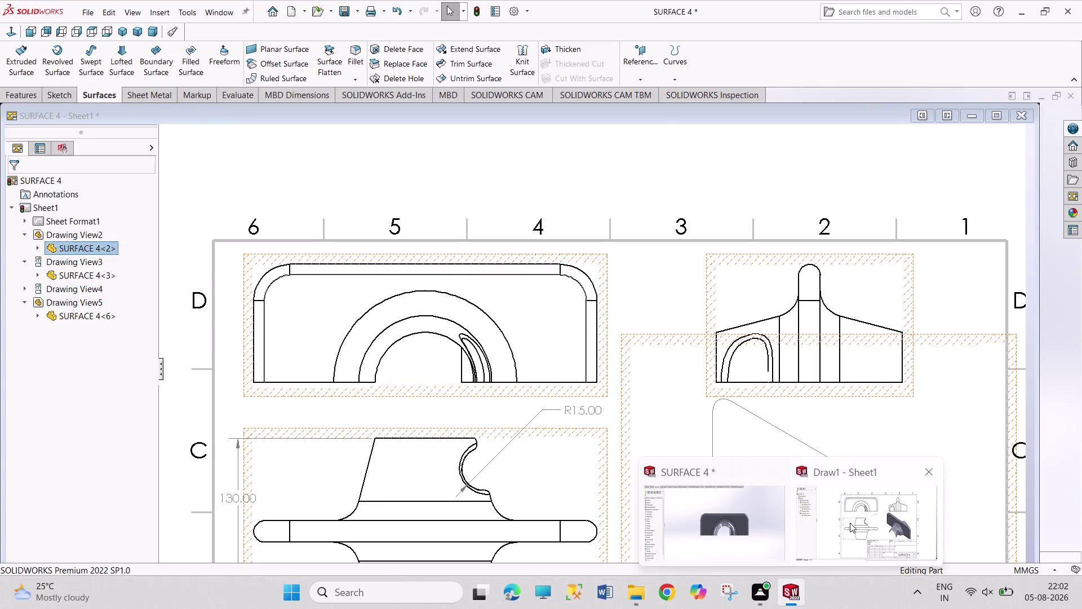
Switch to the SURFACE 4 drawing sheet and zoom in on its four views.
click(849, 523)
scroll(up, 3)
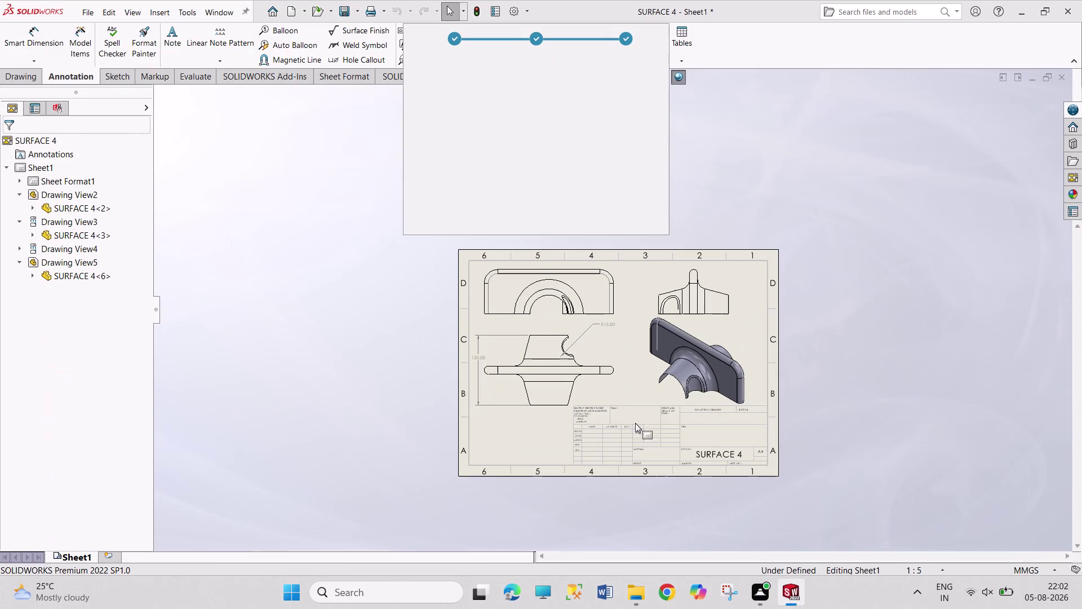
scroll(down, 3)
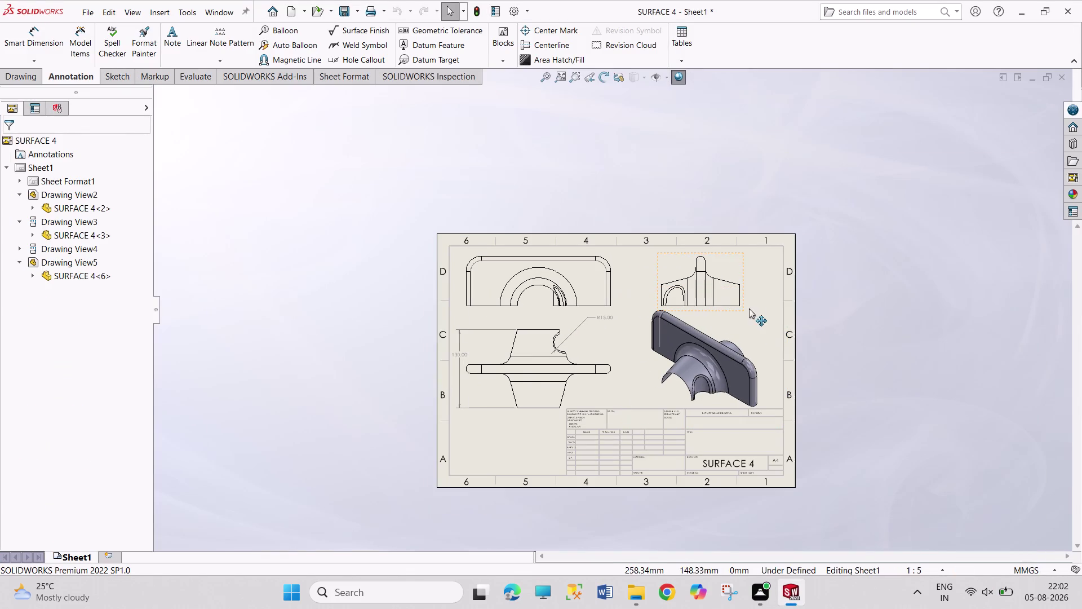
scroll(down, 3)
scroll(down, 3)
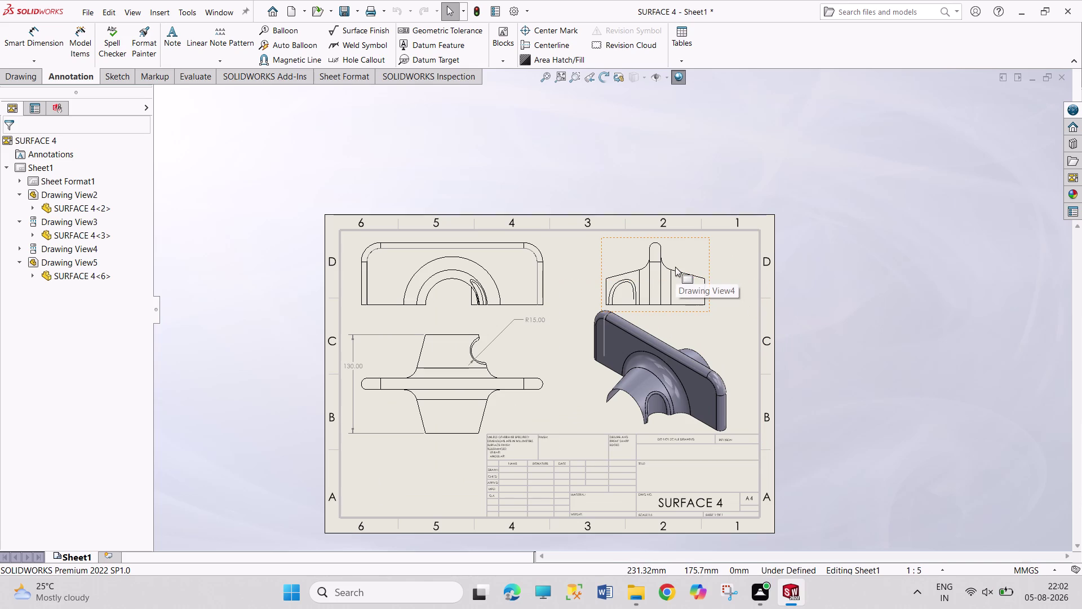
scroll(down, 3)
scroll(down, 3)
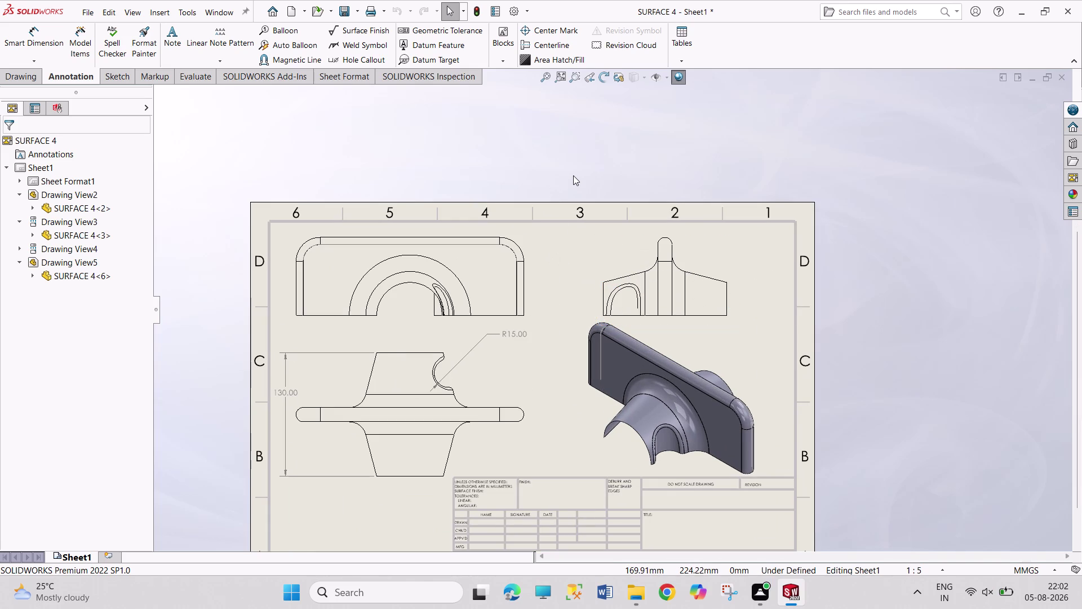
right_drag(573, 176, 563, 94)
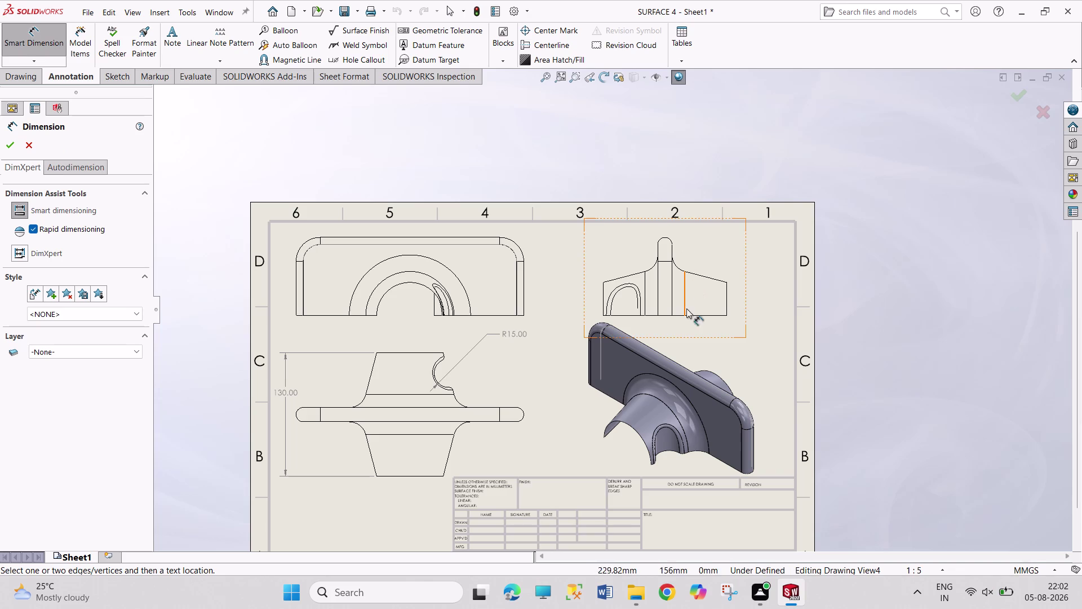
click(664, 316)
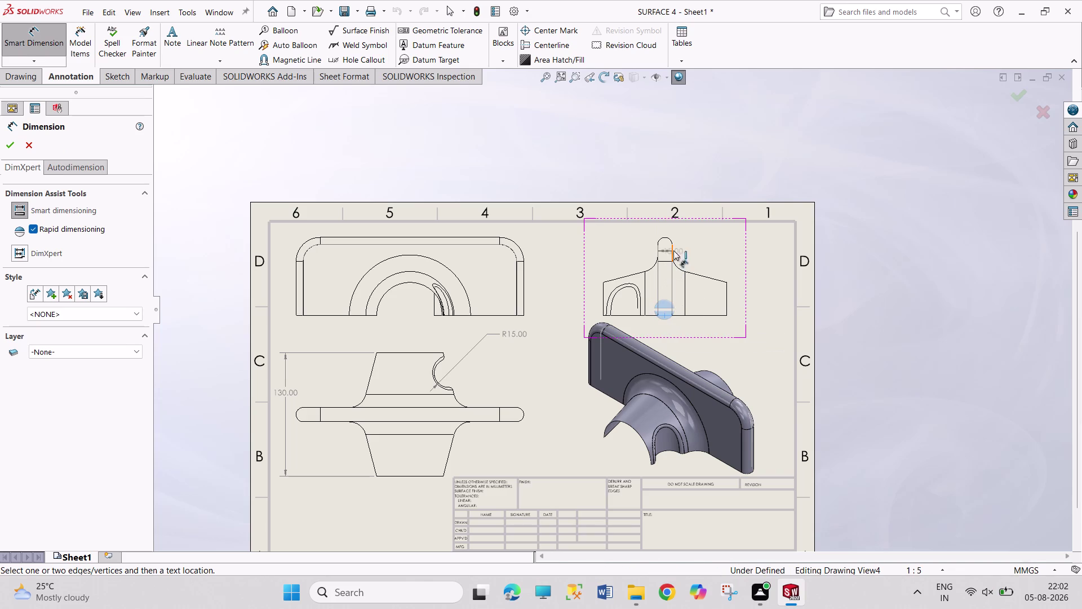
click(666, 236)
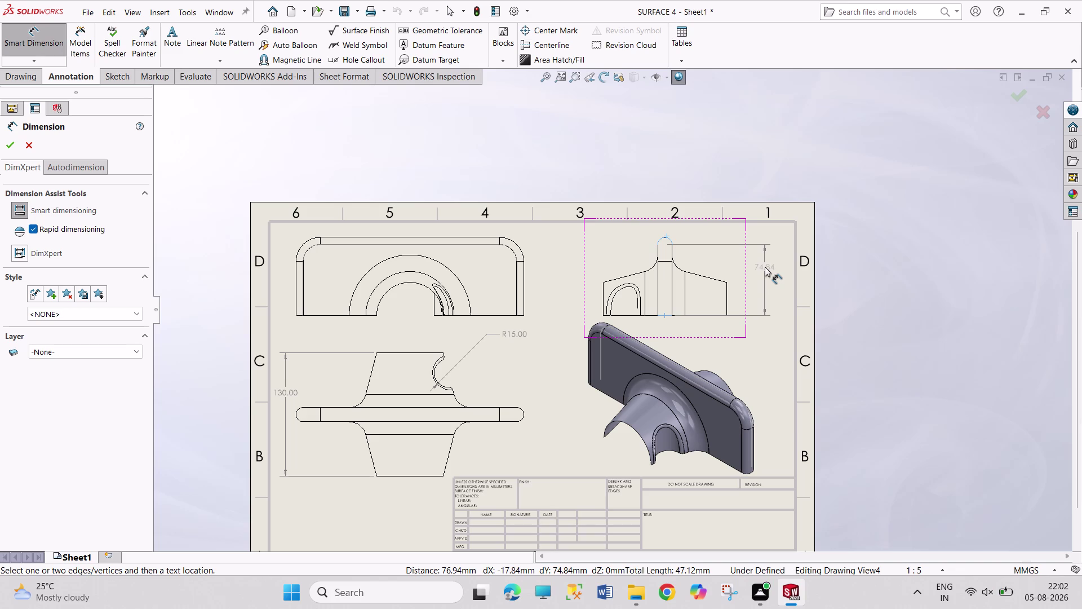
key(Escape)
key(Escape)
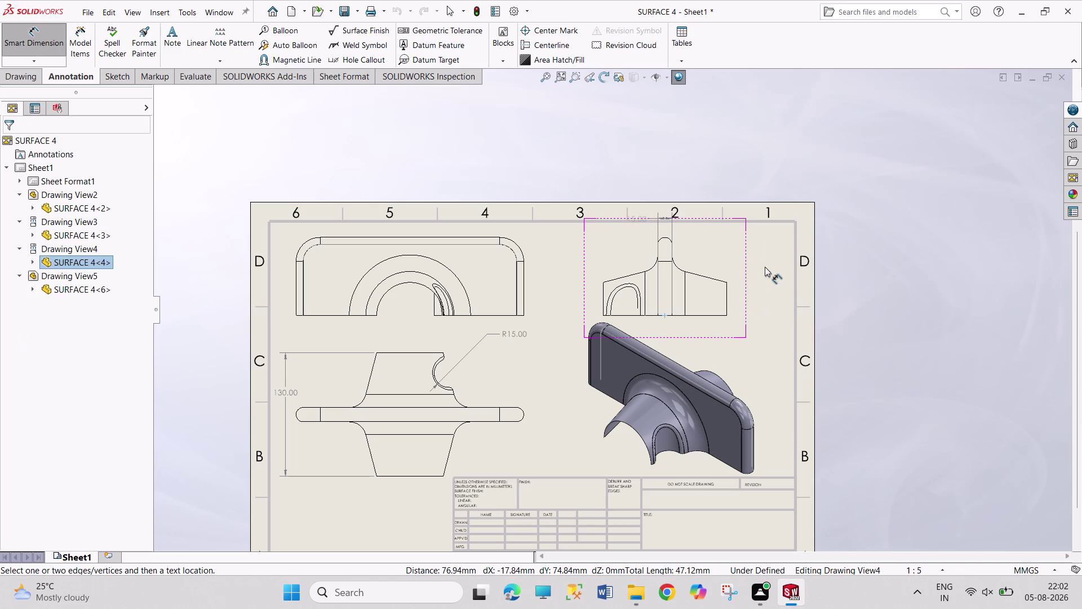
key(Escape)
key(Escape)
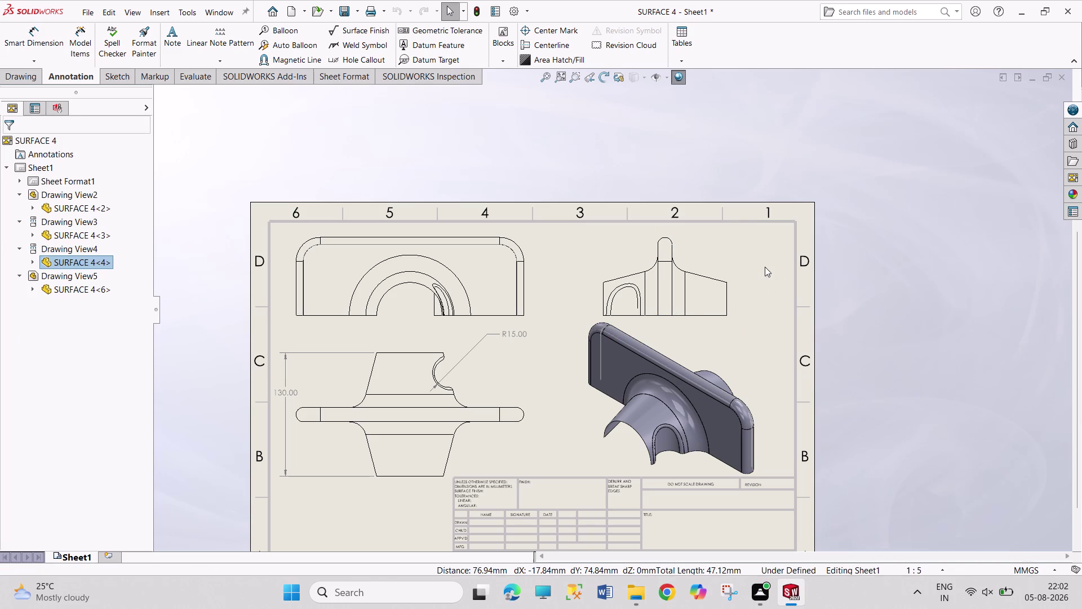
right_click(596, 144)
click(571, 150)
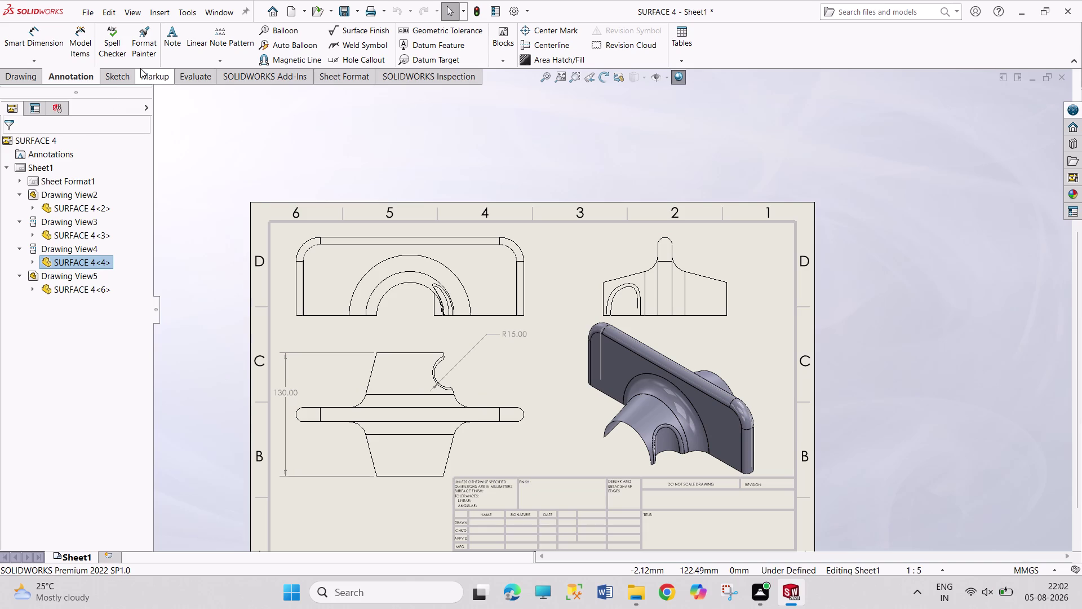
scroll(up, 3)
scroll(down, 3)
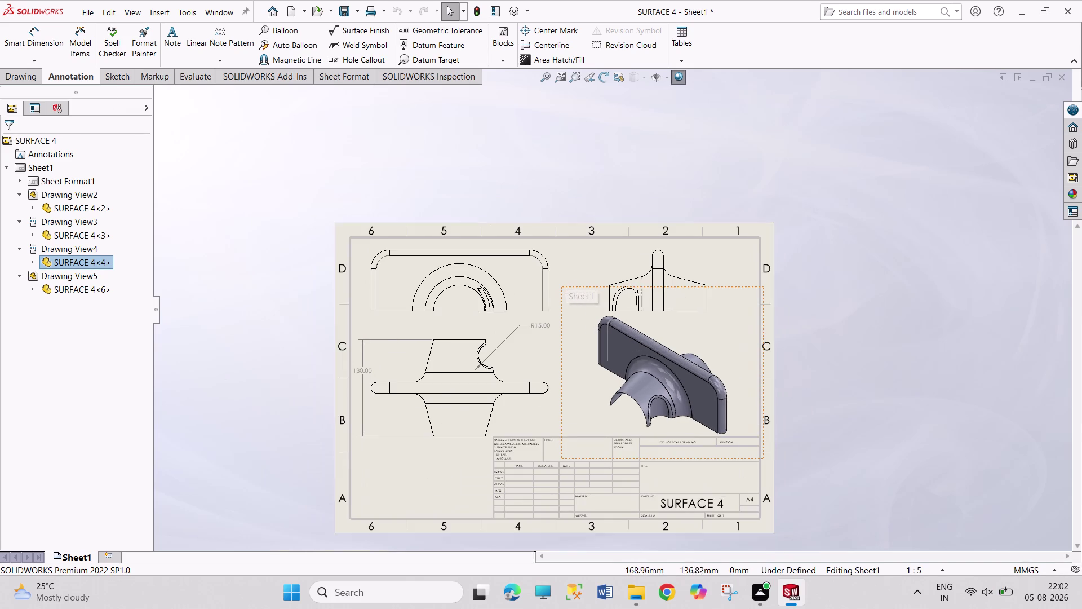
scroll(up, 3)
scroll(down, 3)
scroll(down, 3)
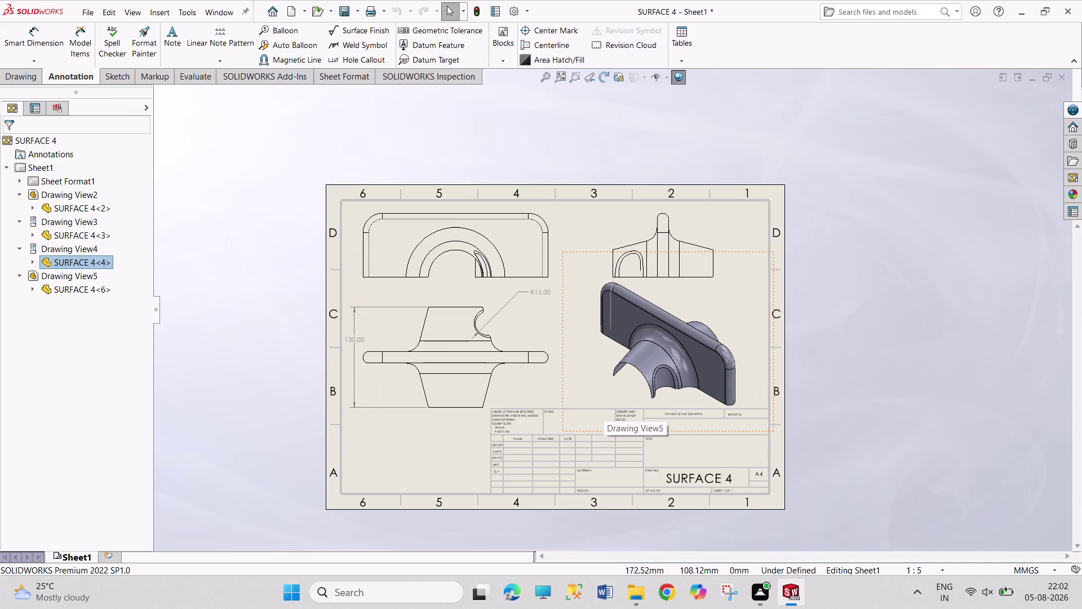
scroll(down, 3)
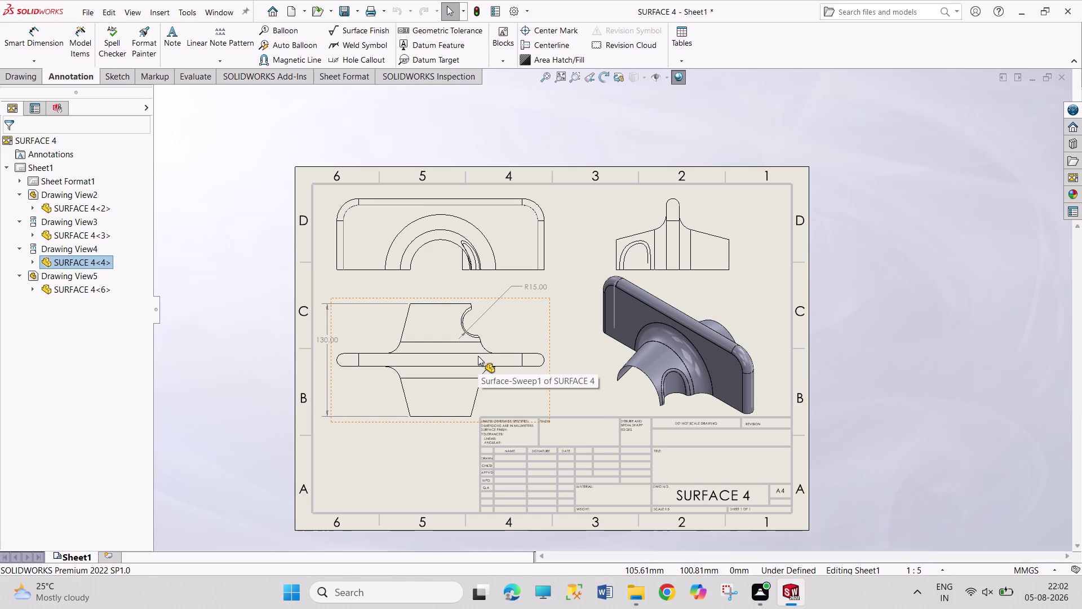
click(226, 0)
click(225, 10)
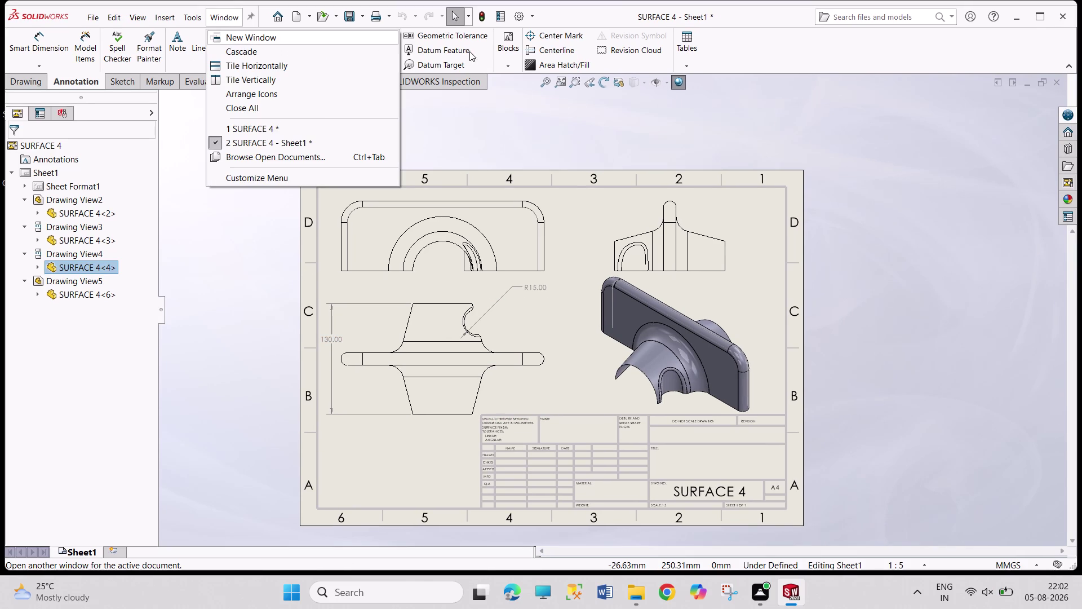
Switch to the SURFACE 4 part window and open Sketch3 for editing.
click(1037, 18)
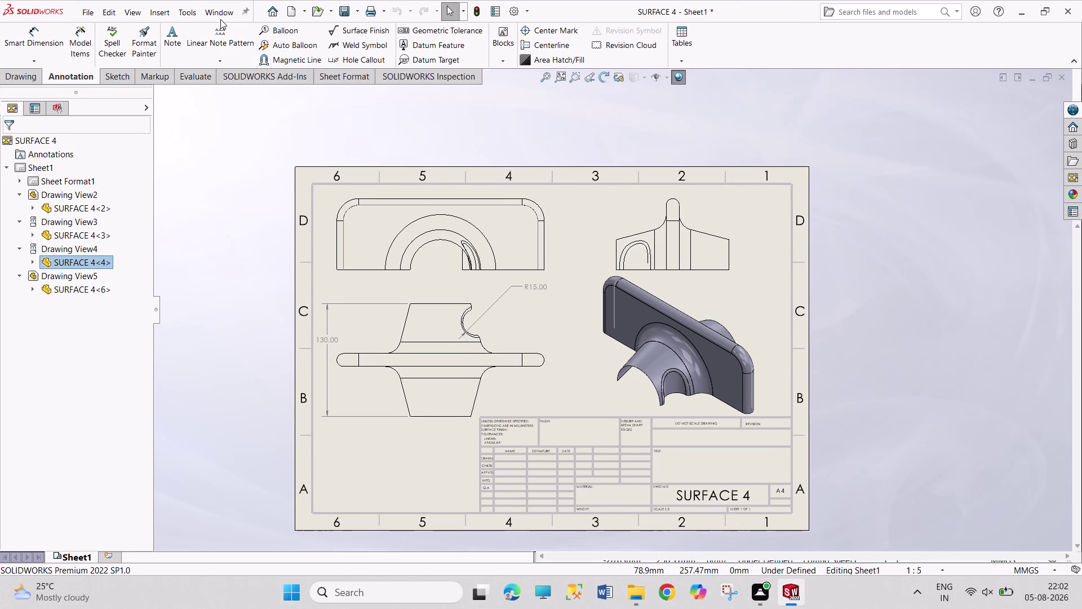
click(221, 18)
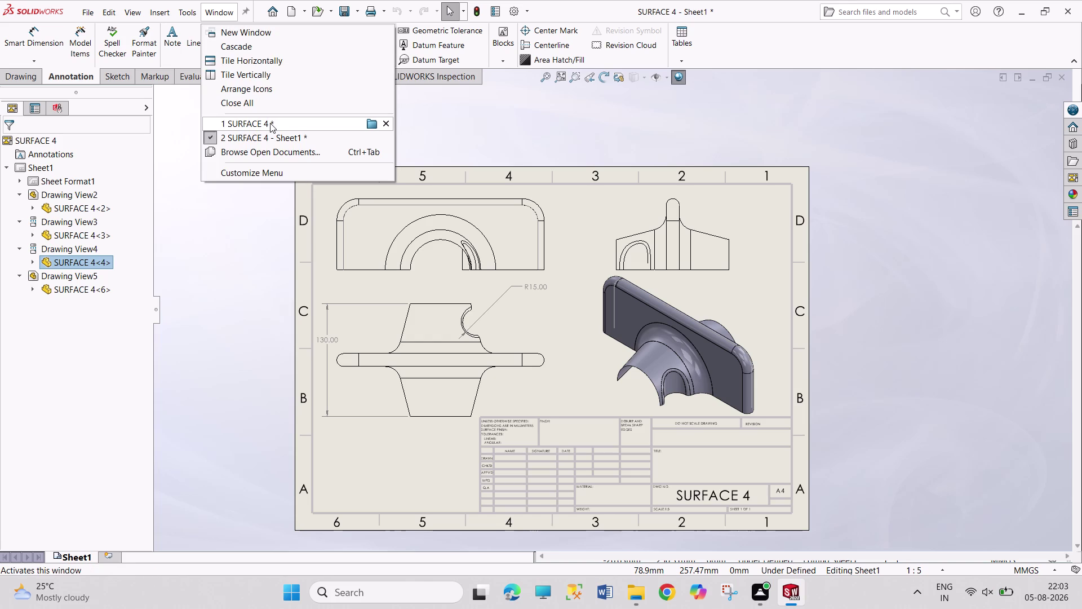
click(270, 123)
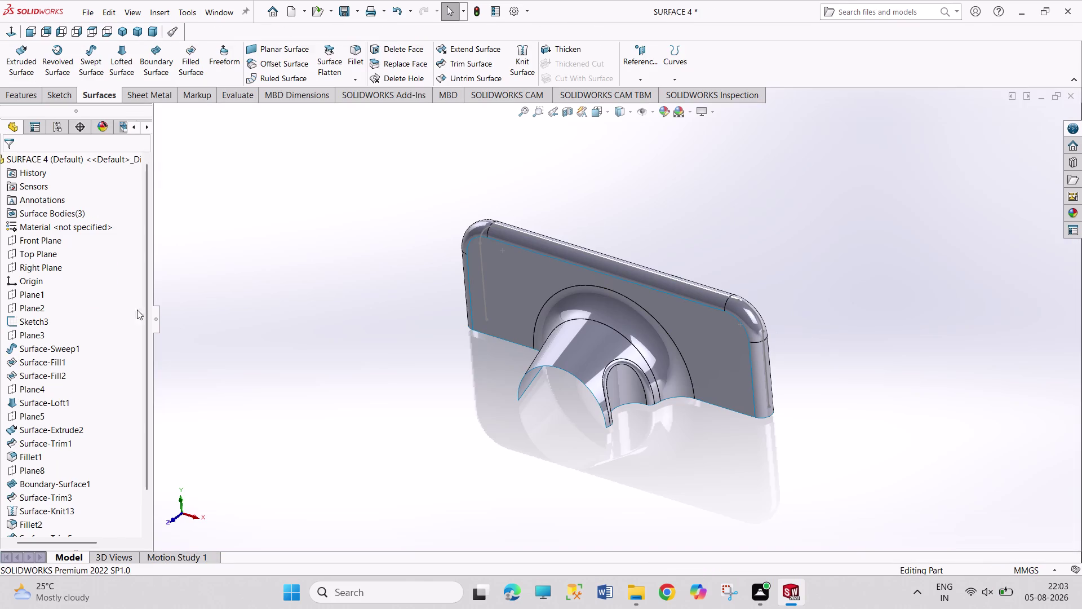
click(37, 315)
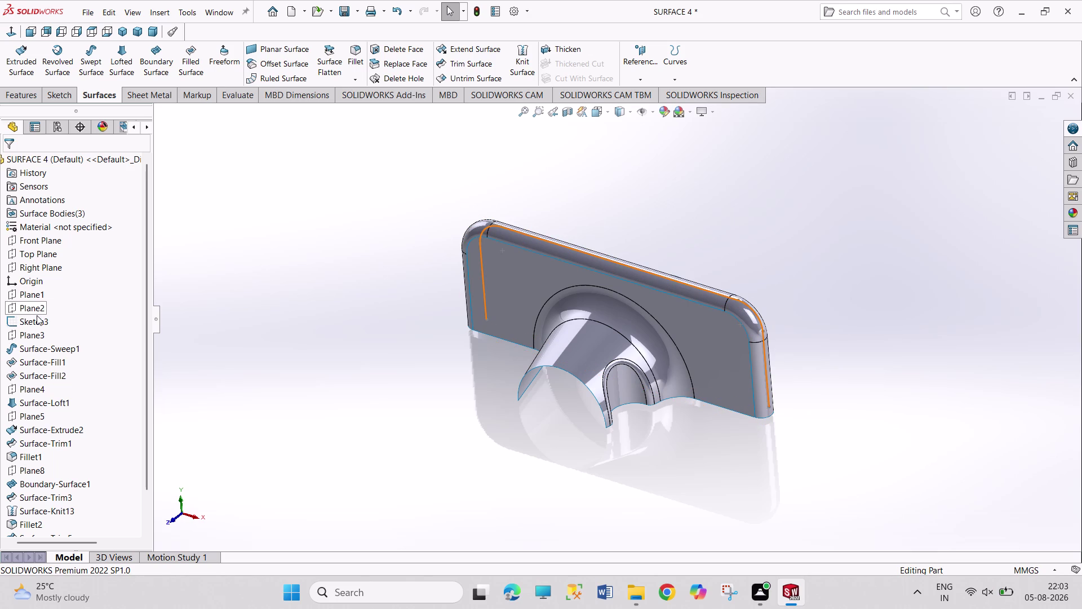
click(49, 287)
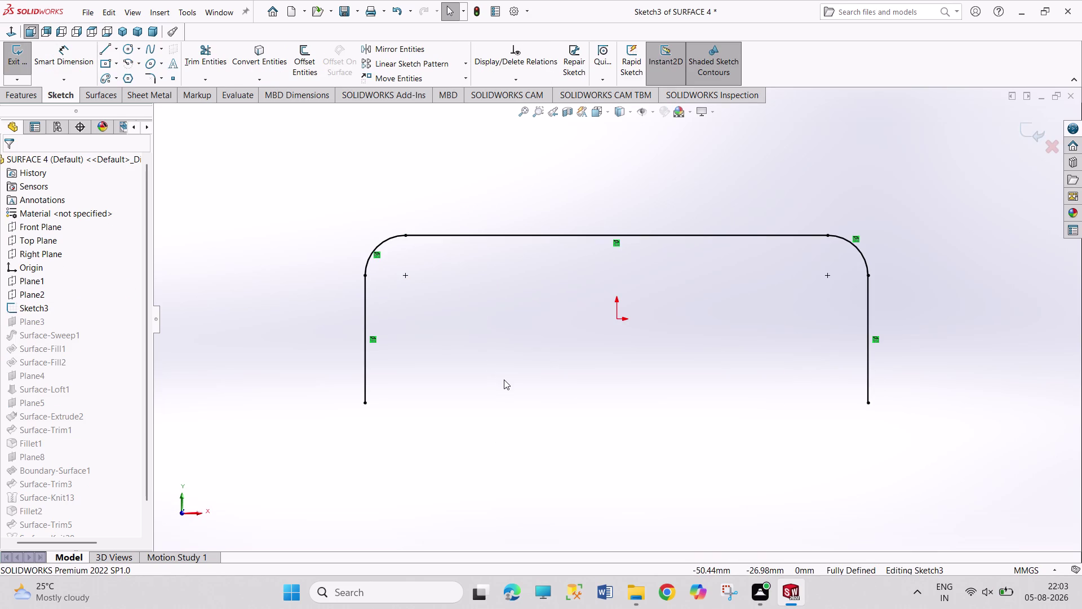
Try a 75.00 height dimension, reject the redundant dimension, and exit the sketch.
right_drag(504, 380, 493, 328)
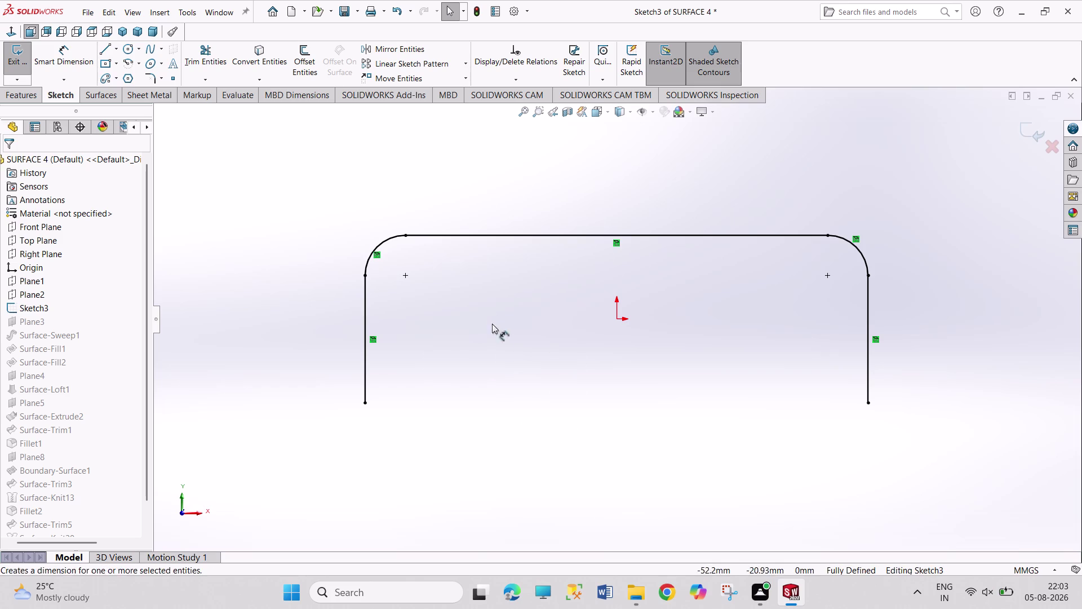
right_drag(492, 328, 488, 281)
click(485, 237)
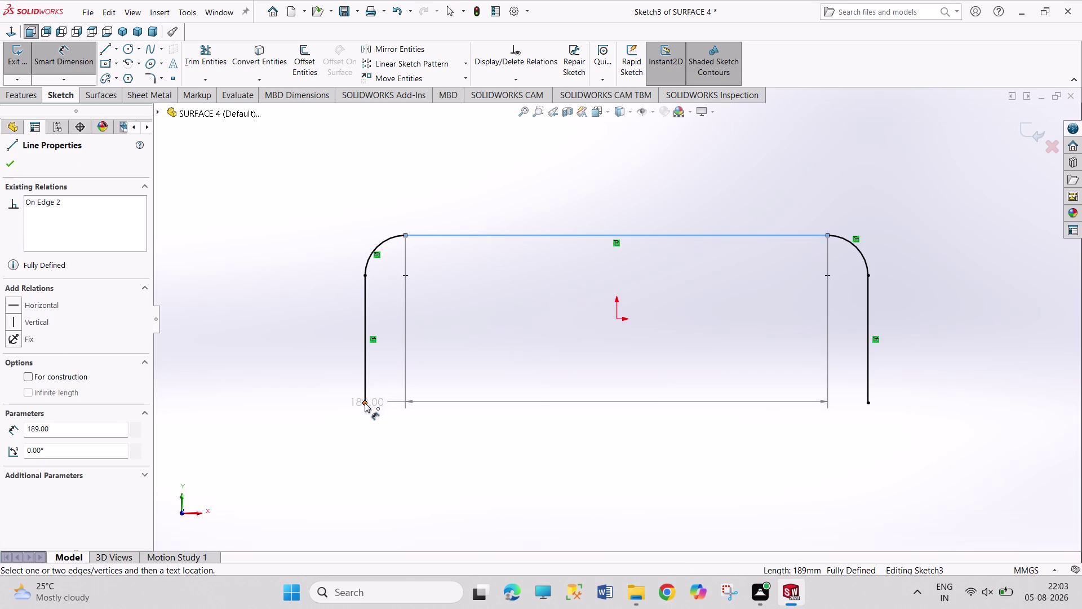
click(365, 402)
click(307, 338)
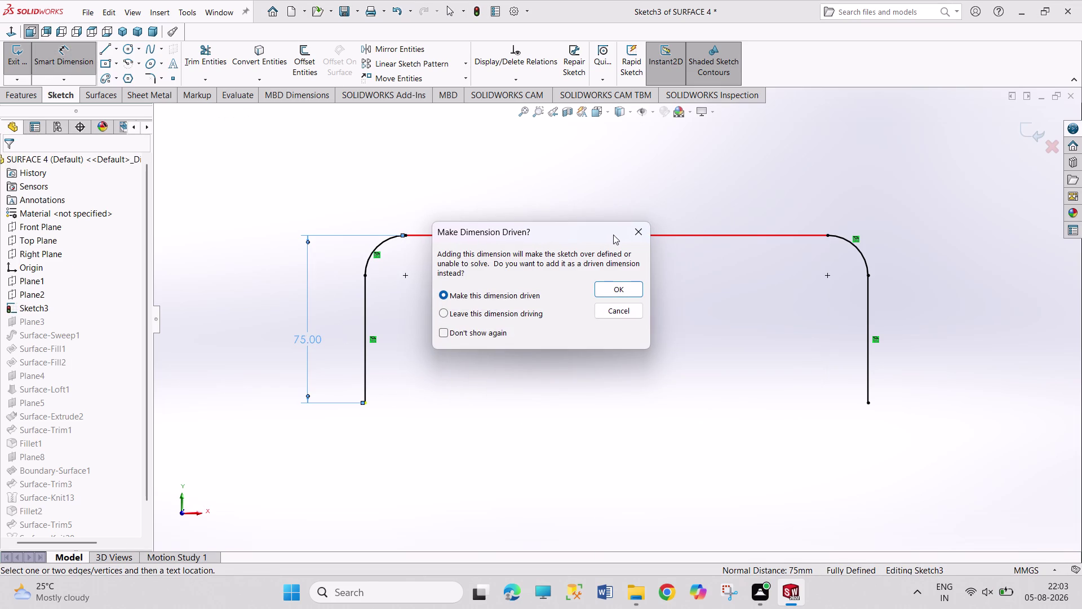
click(645, 224)
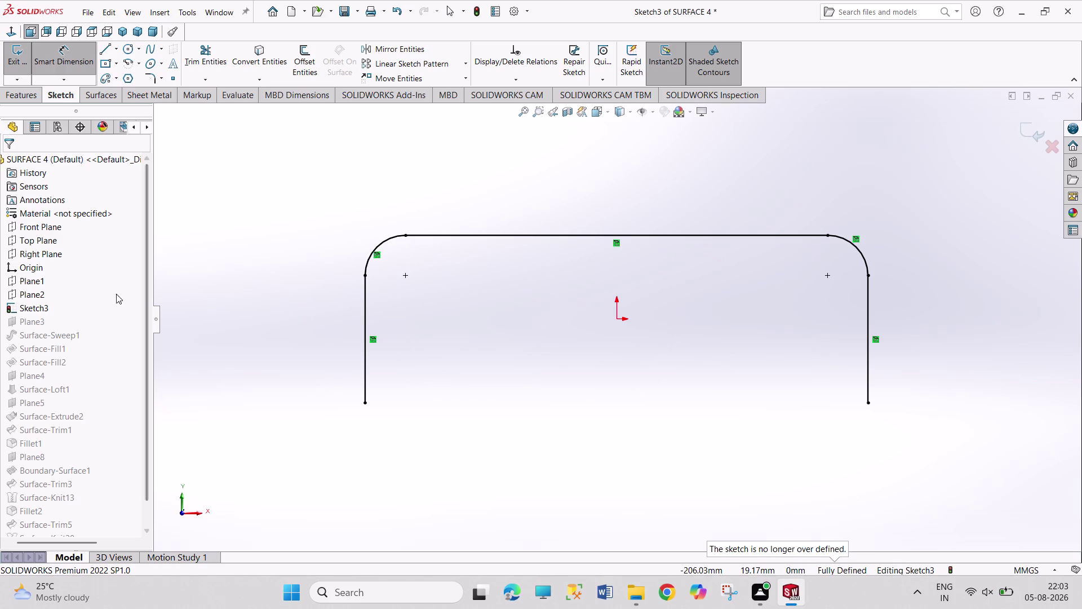
click(480, 11)
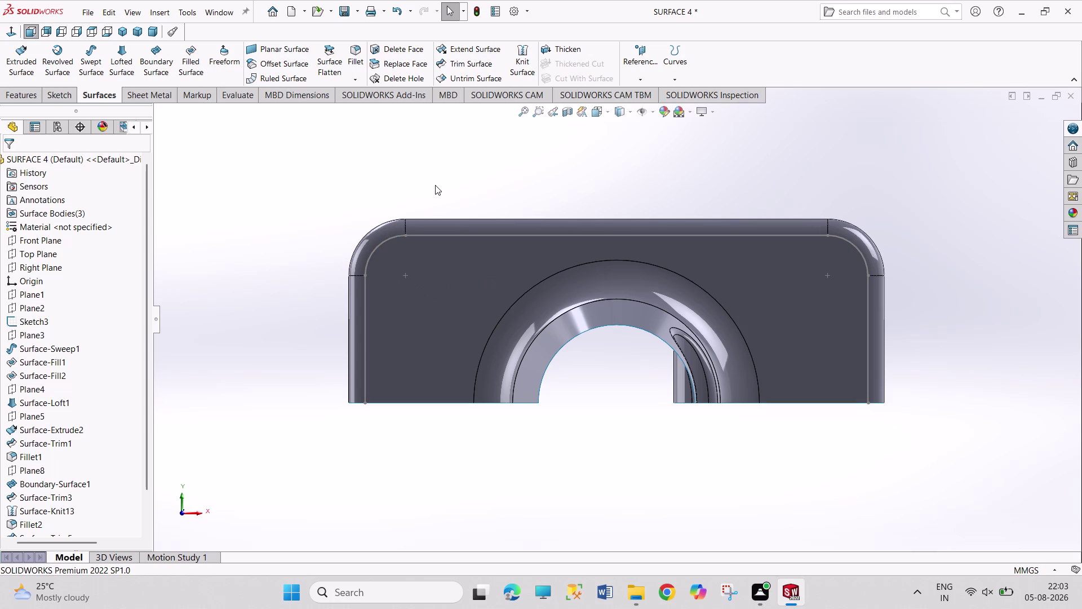
Orbit the SURFACE 4 part to view it from above and save it with Ctrl+S.
middle_drag(435, 184, 451, 264)
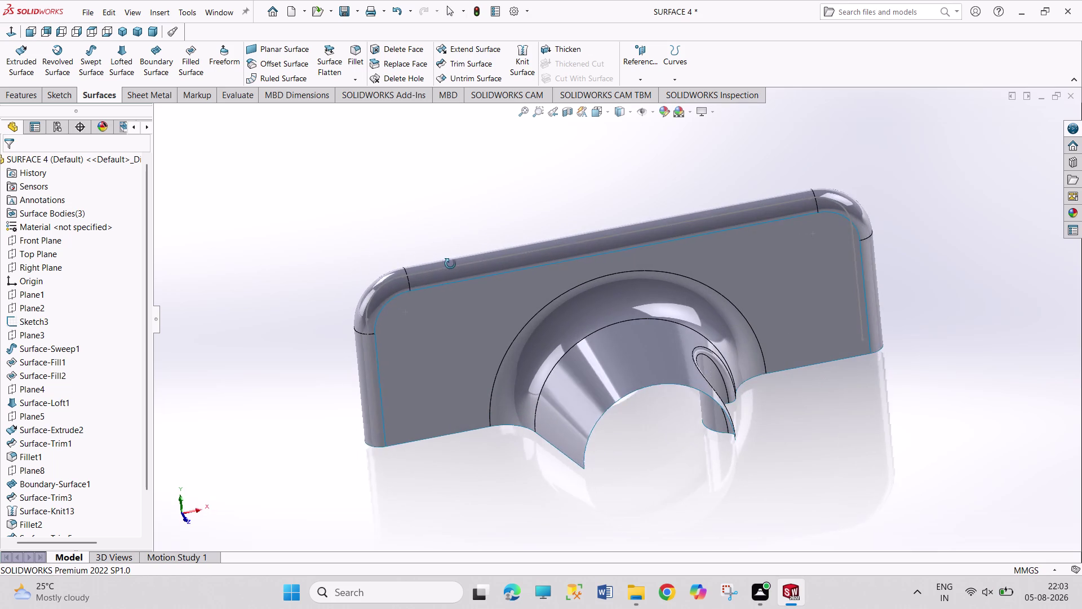
middle_drag(451, 264, 447, 263)
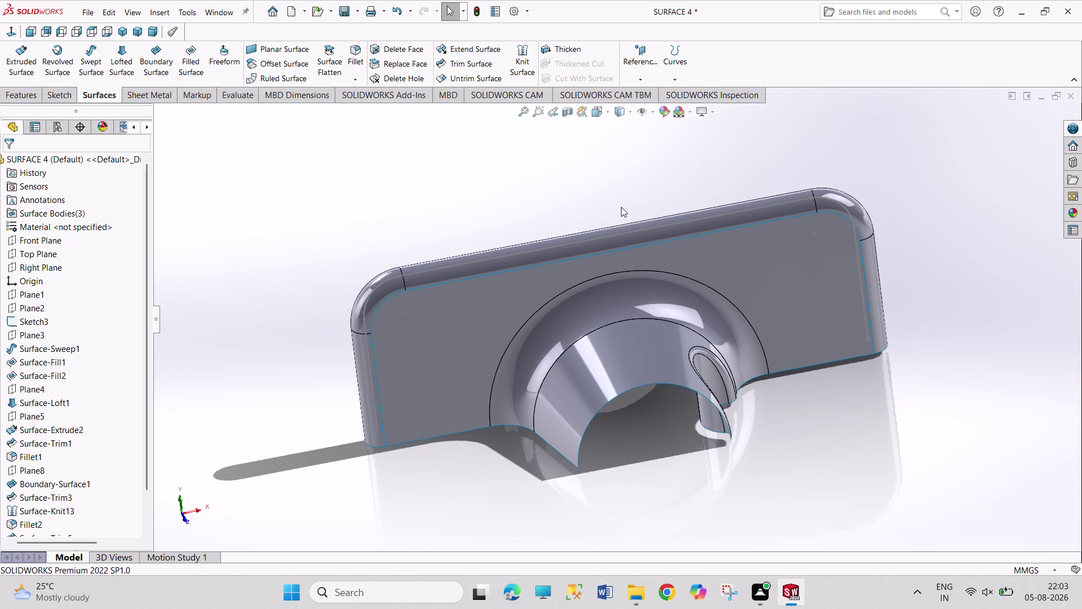
key(ctrl+s)
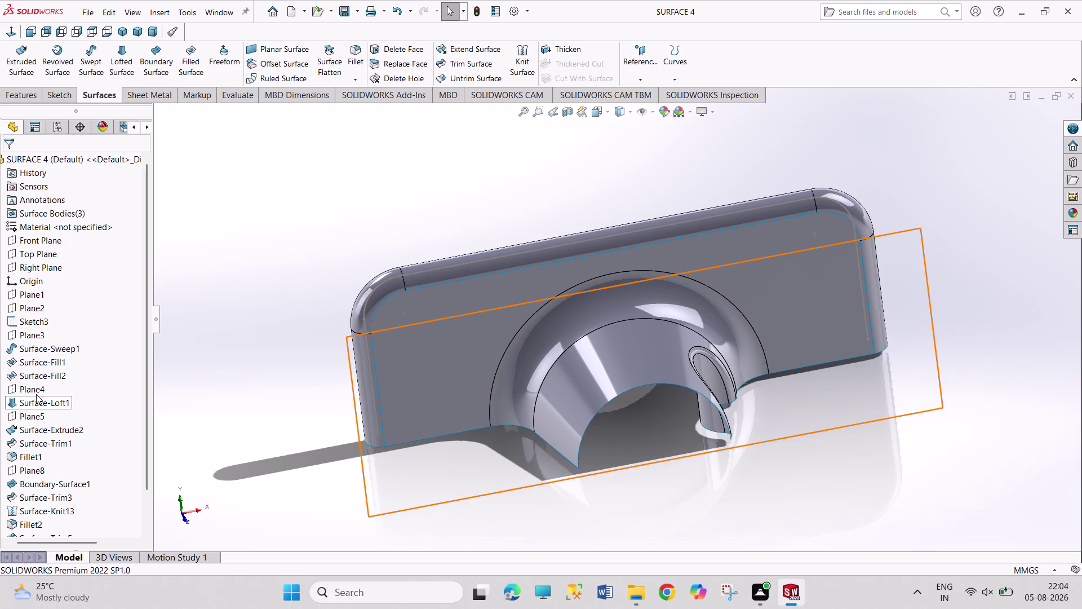
drag(312, 209, 423, 214)
drag(324, 153, 415, 210)
drag(392, 166, 406, 183)
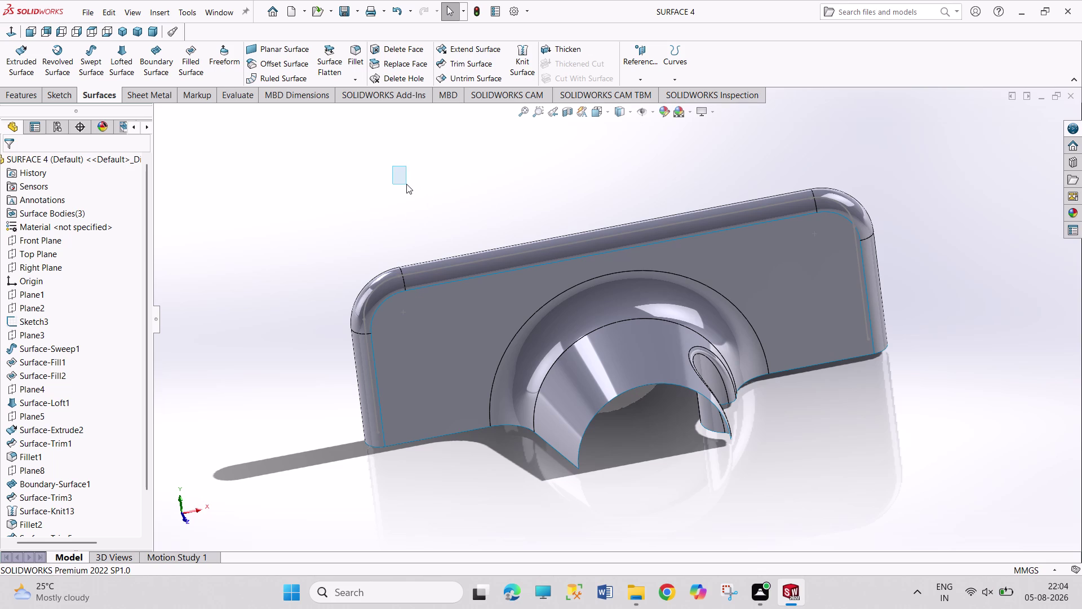
key(ctrl+n)
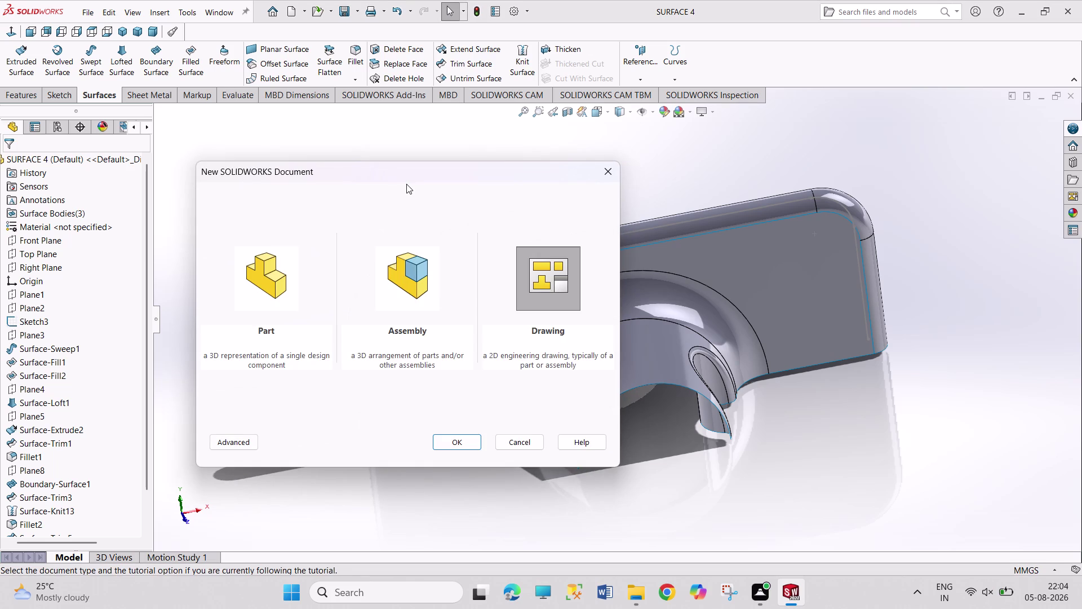
Create a new blank part document.
key(Left)
key(Left)
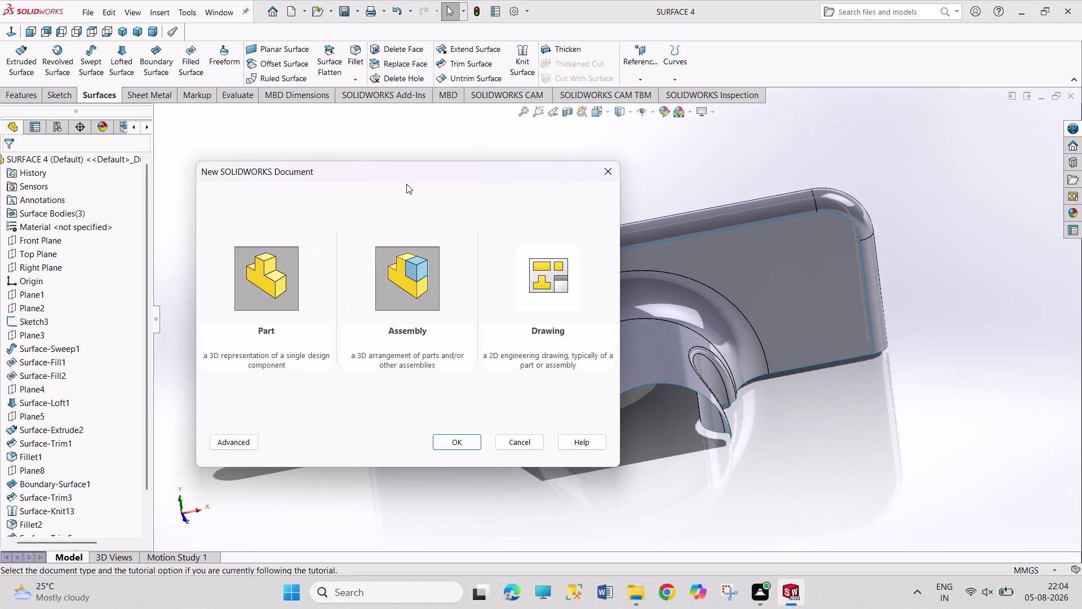
key(Return)
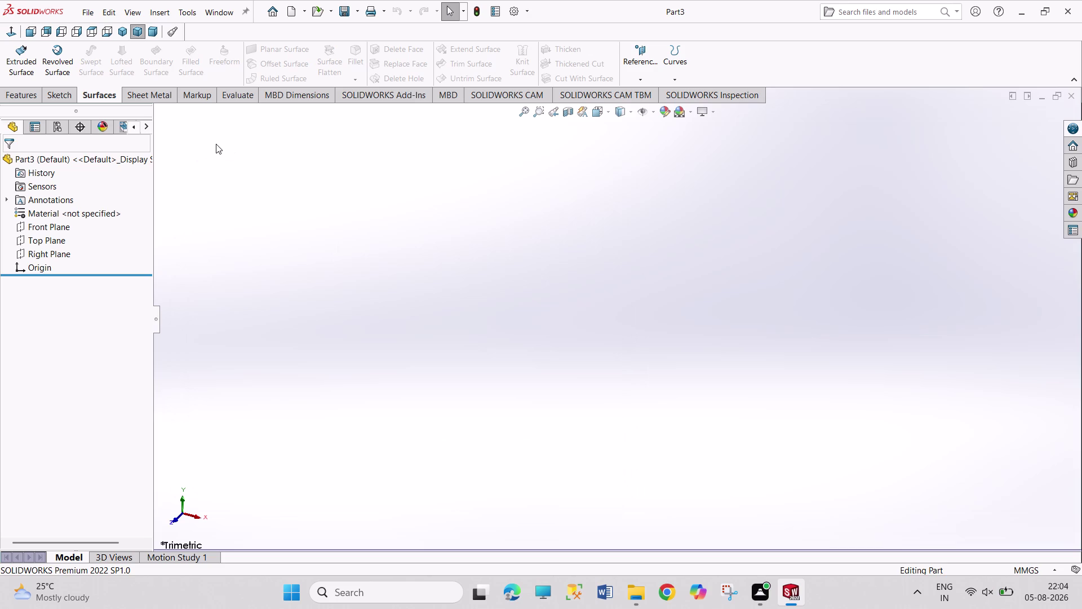
Add Plane1 as a reference plane offset 7.5 mm from the Front Plane.
click(54, 230)
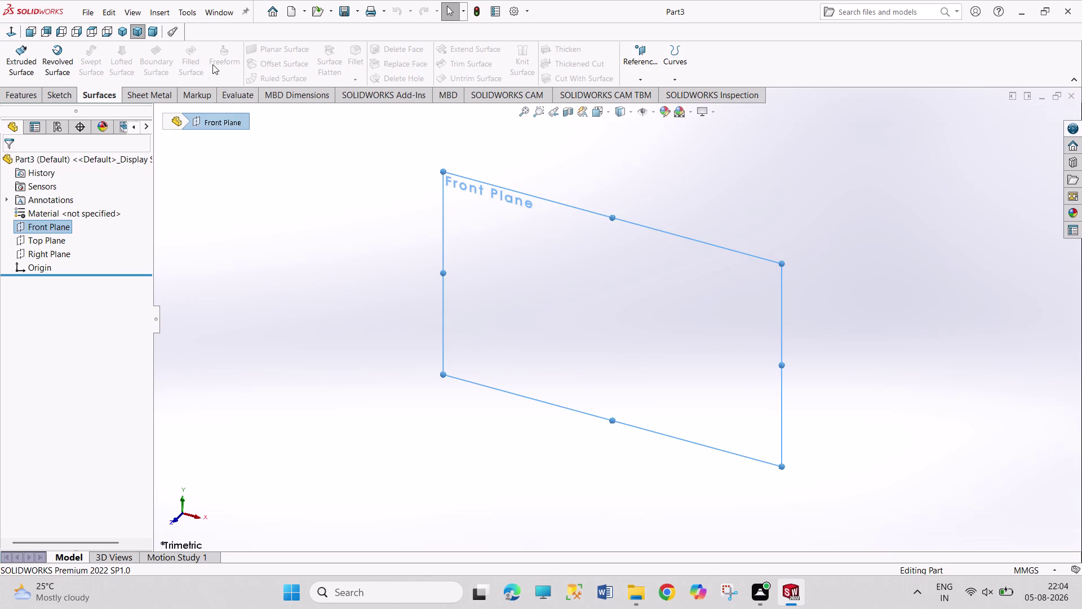
click(639, 59)
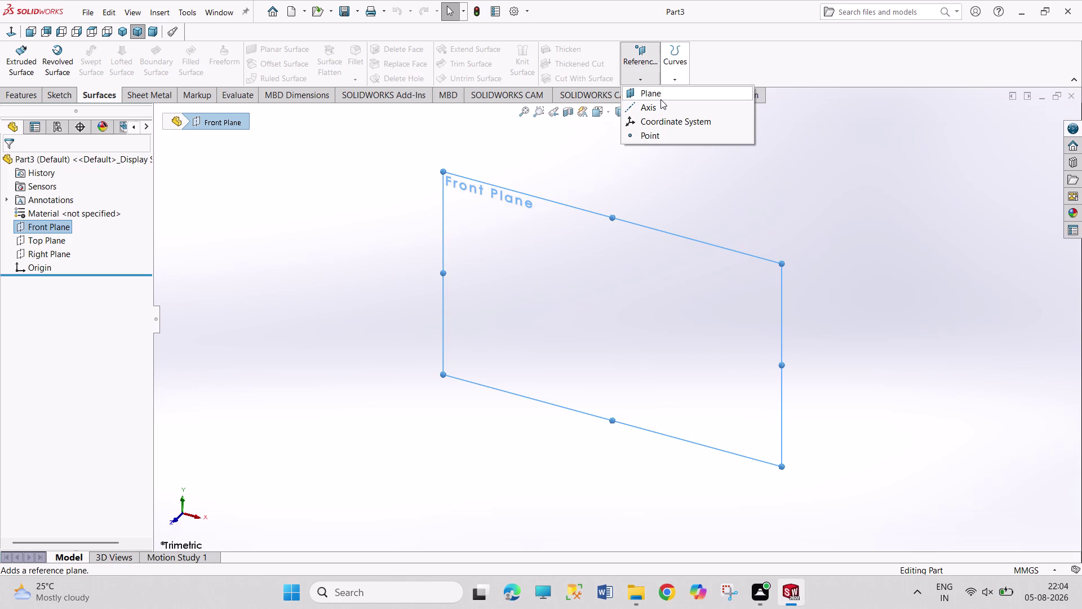
click(661, 99)
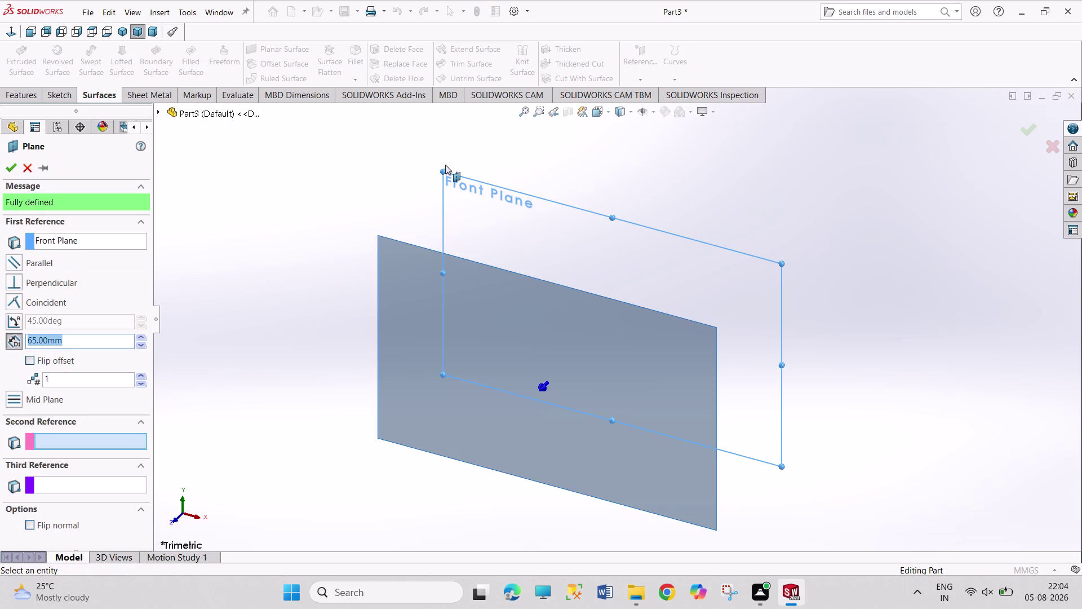
text(7.5)
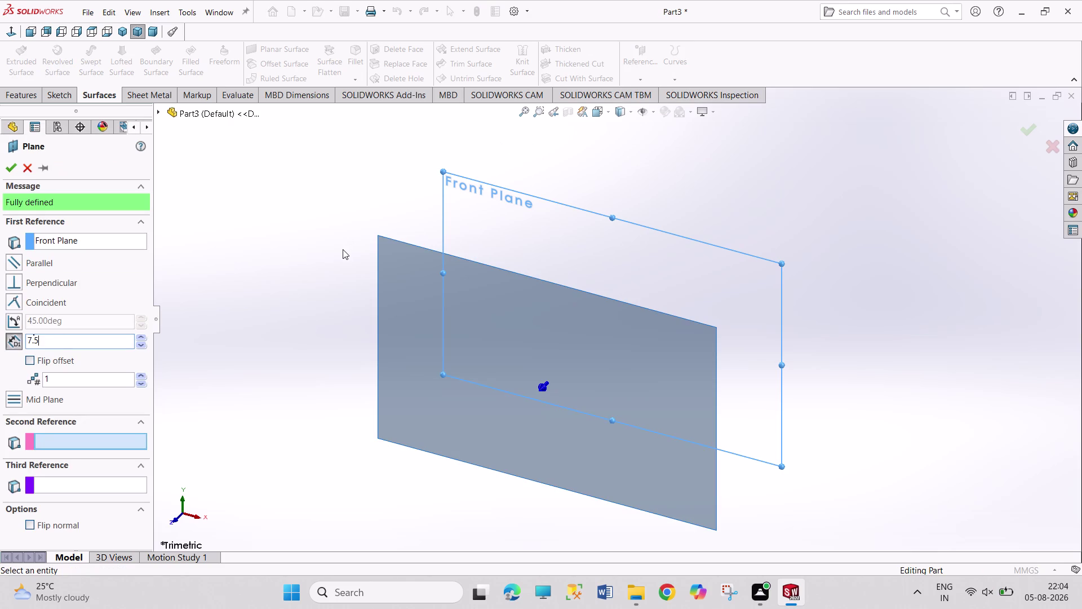
key(Return)
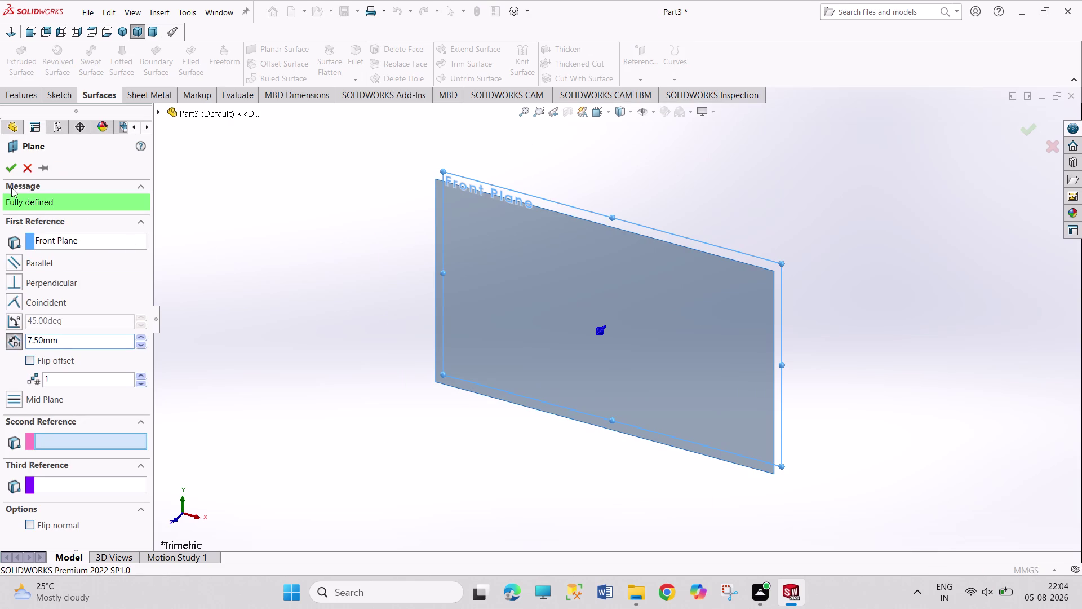
click(10, 173)
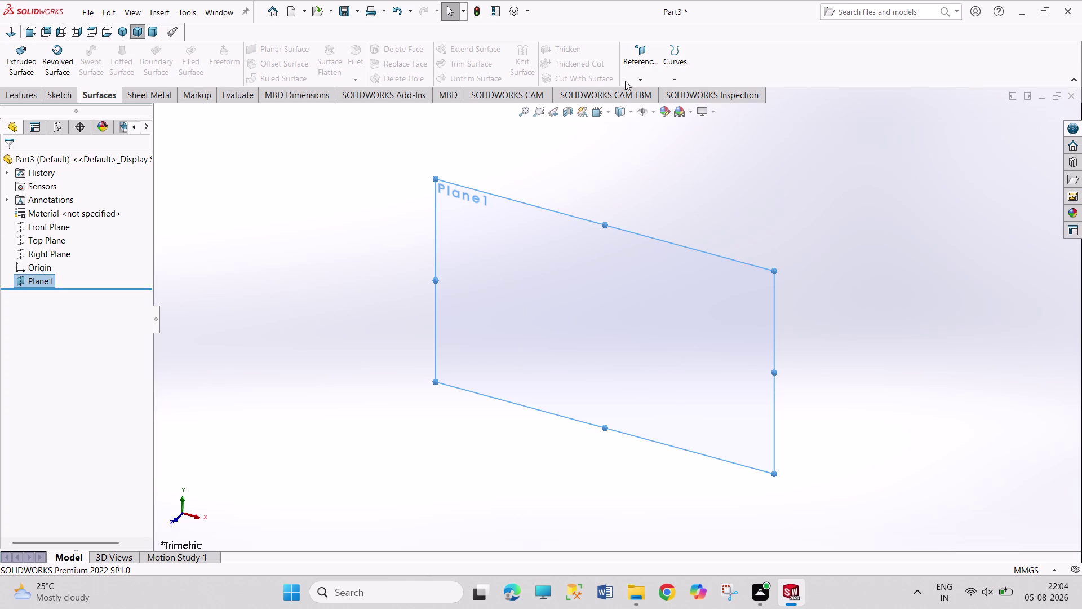
Preview a flipped plane based on Plane1, then cancel it.
click(626, 75)
click(637, 92)
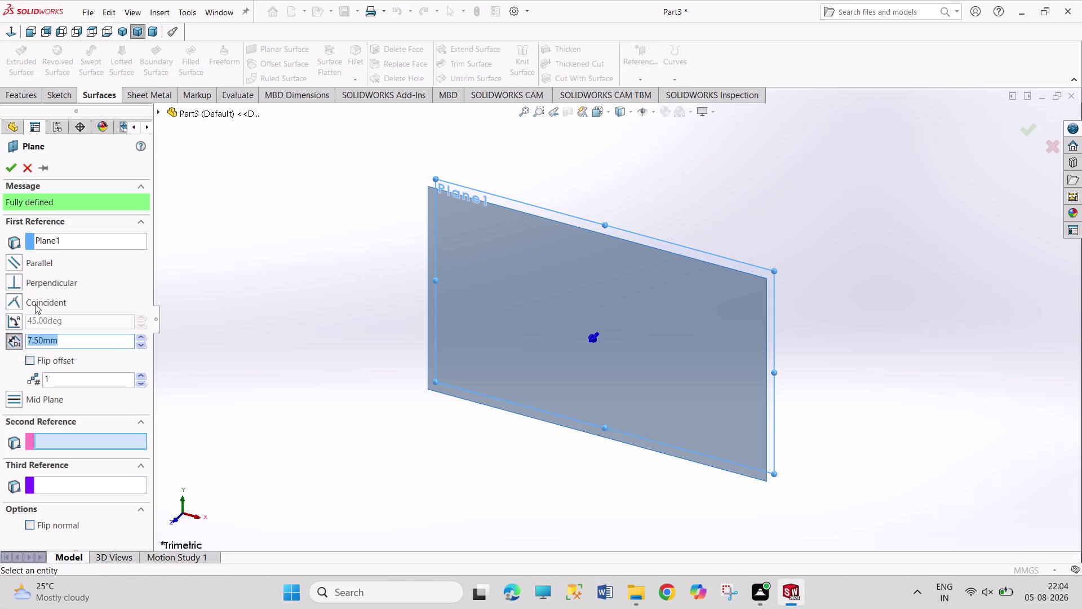
middle_drag(402, 208, 381, 270)
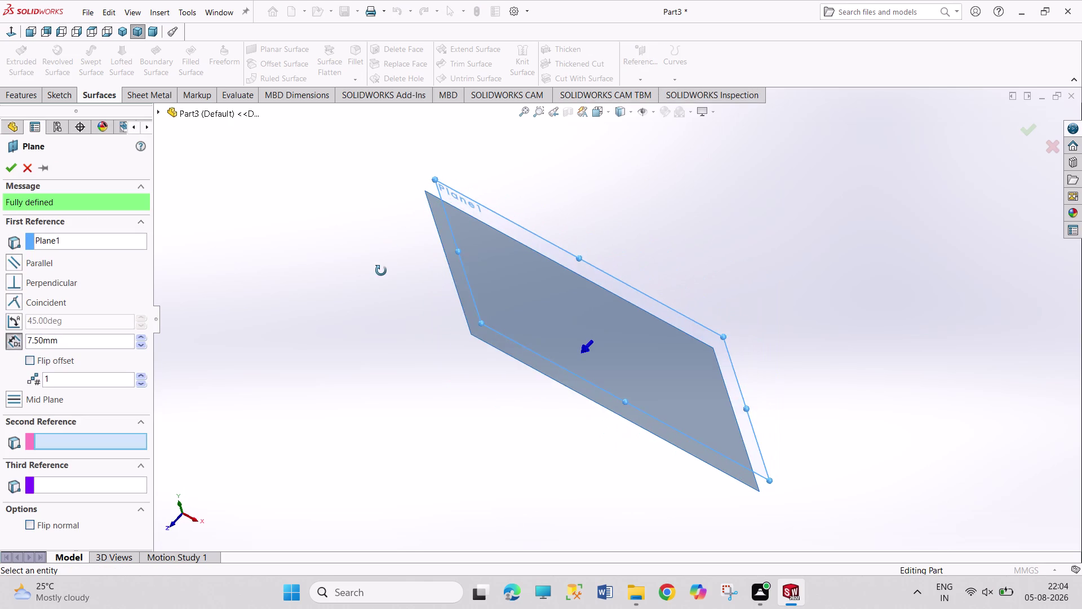
middle_drag(381, 271, 373, 335)
click(32, 363)
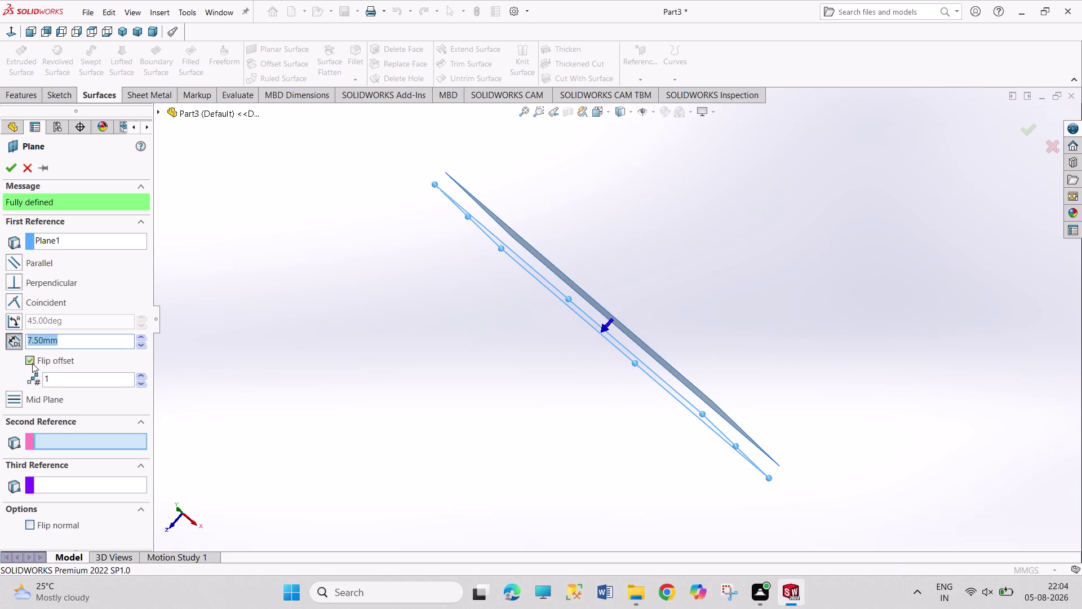
middle_drag(306, 355, 310, 362)
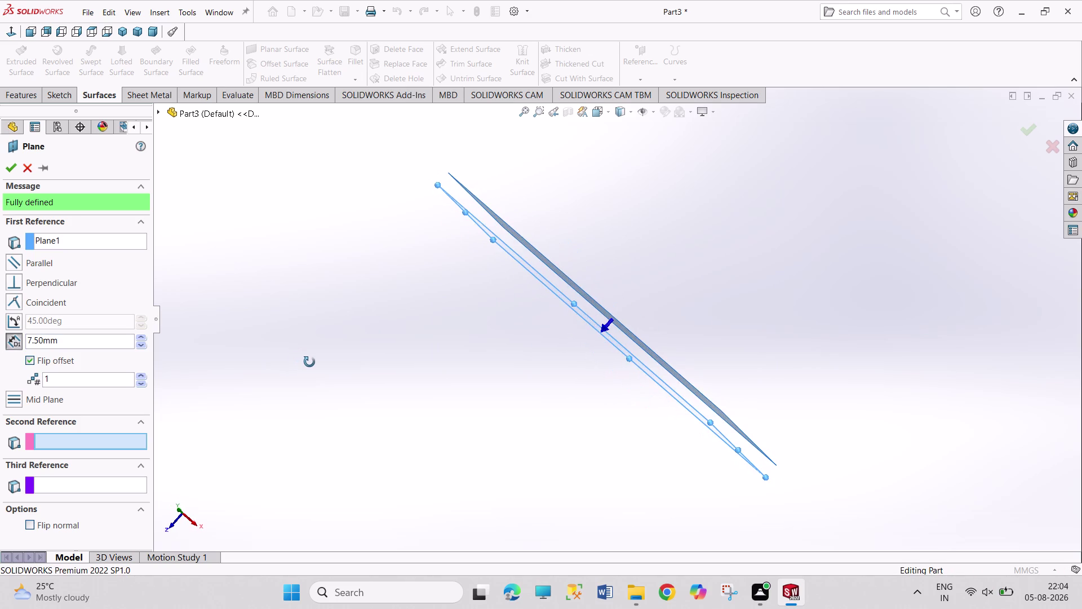
middle_drag(309, 362, 310, 361)
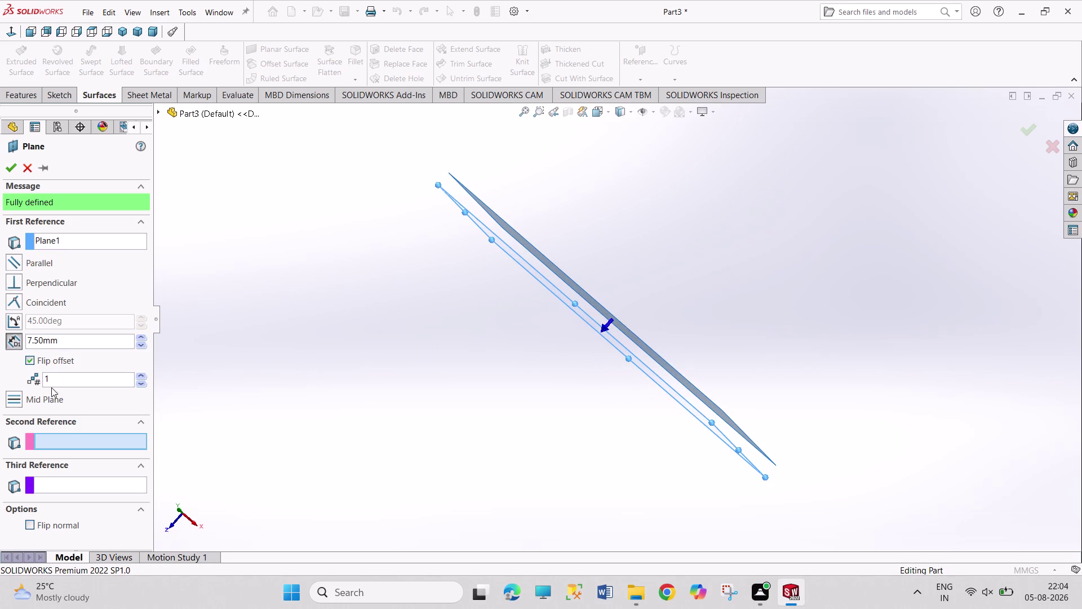
click(26, 162)
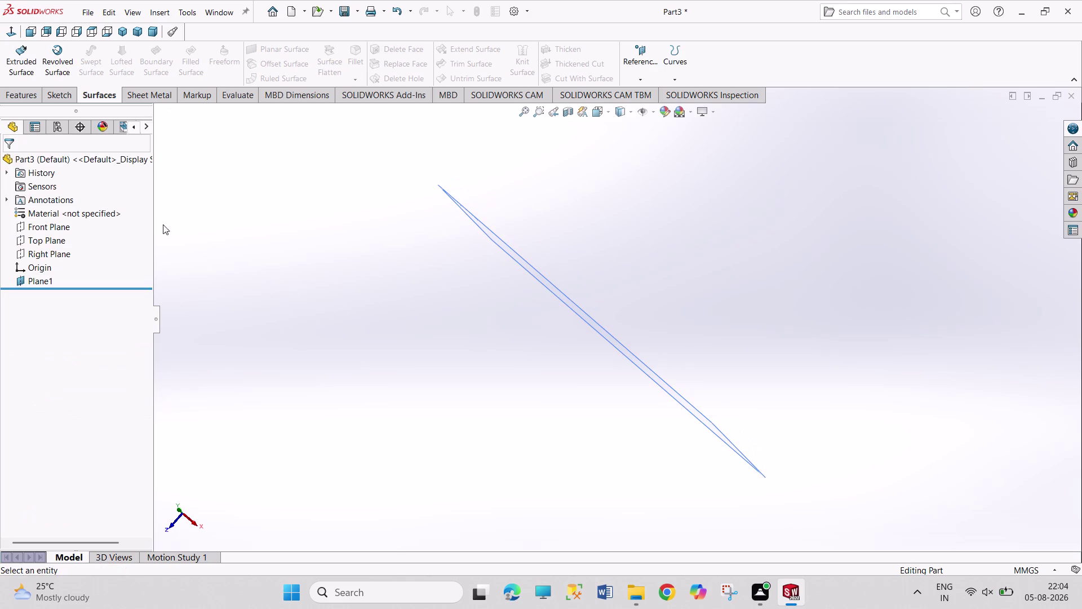
Add Plane2 offset 7.5 mm from the Front Plane with the offset flipped.
click(264, 246)
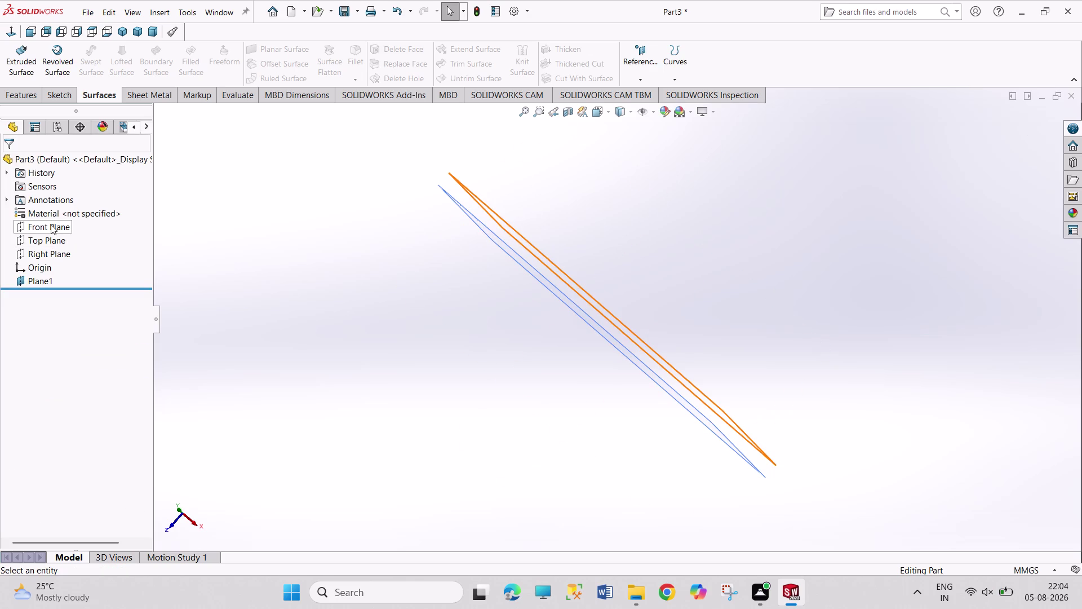
click(50, 225)
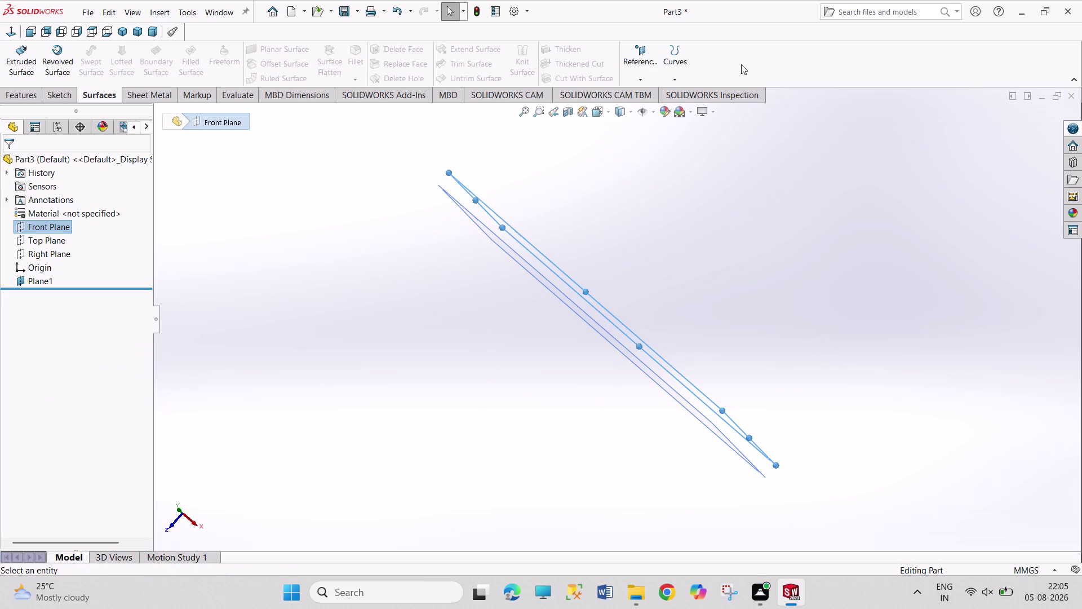
click(633, 68)
click(644, 89)
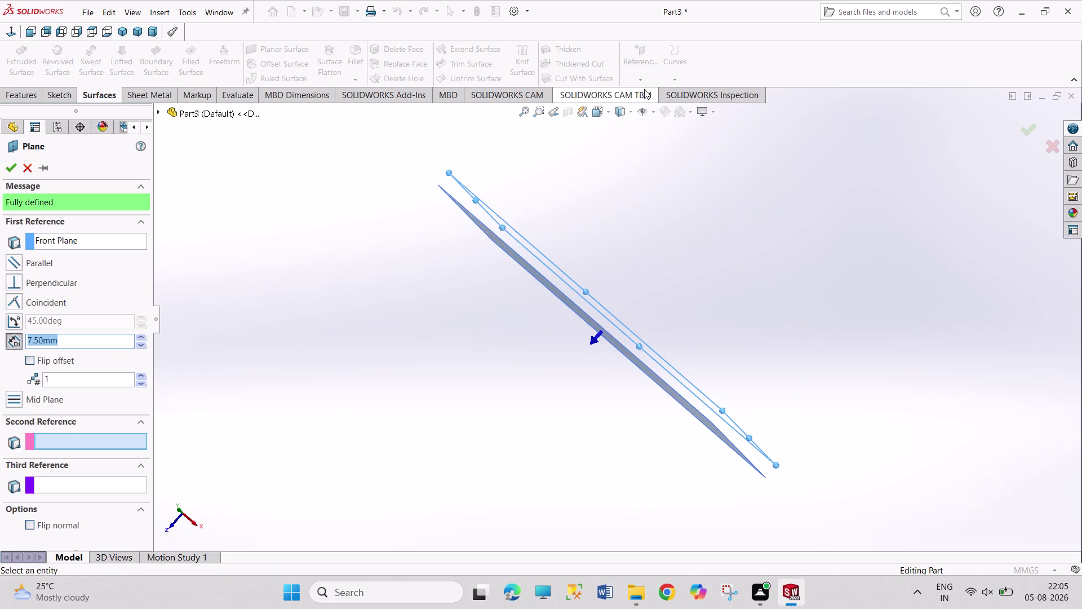
click(36, 362)
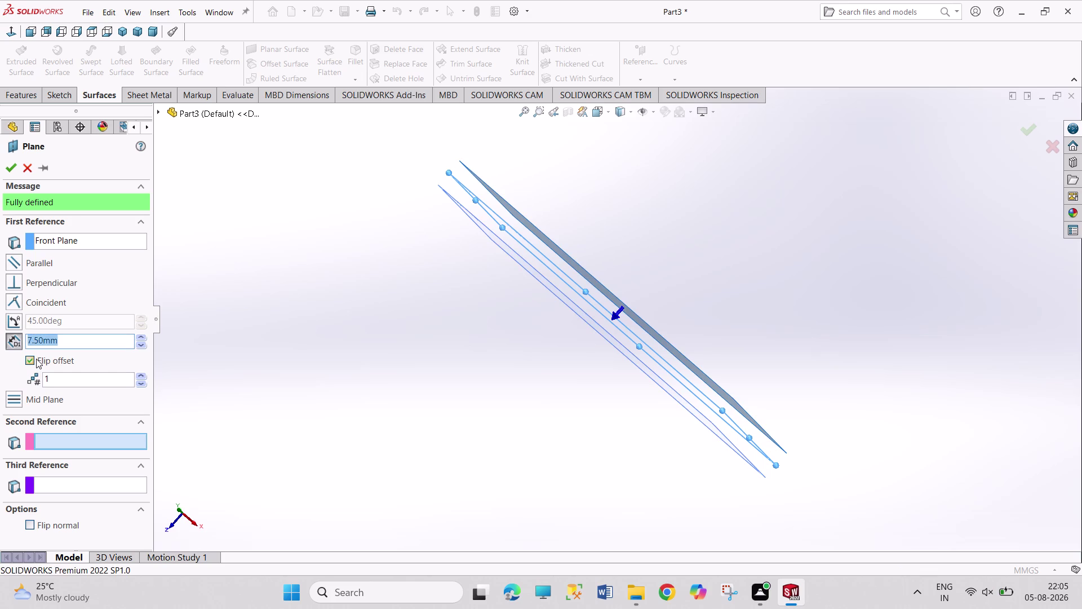
click(12, 167)
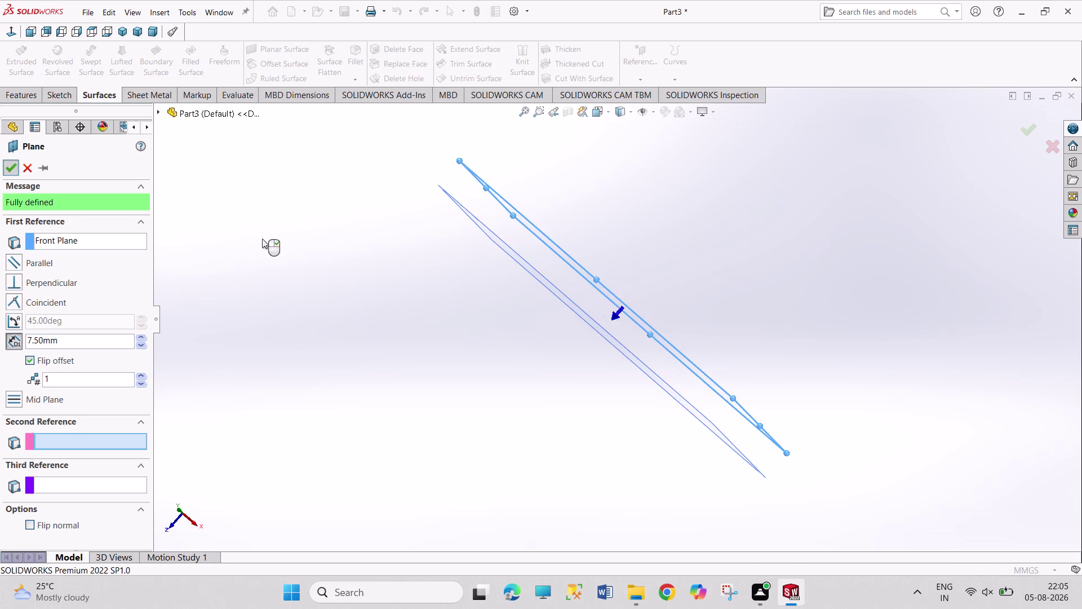
click(301, 240)
middle_drag(530, 336, 483, 195)
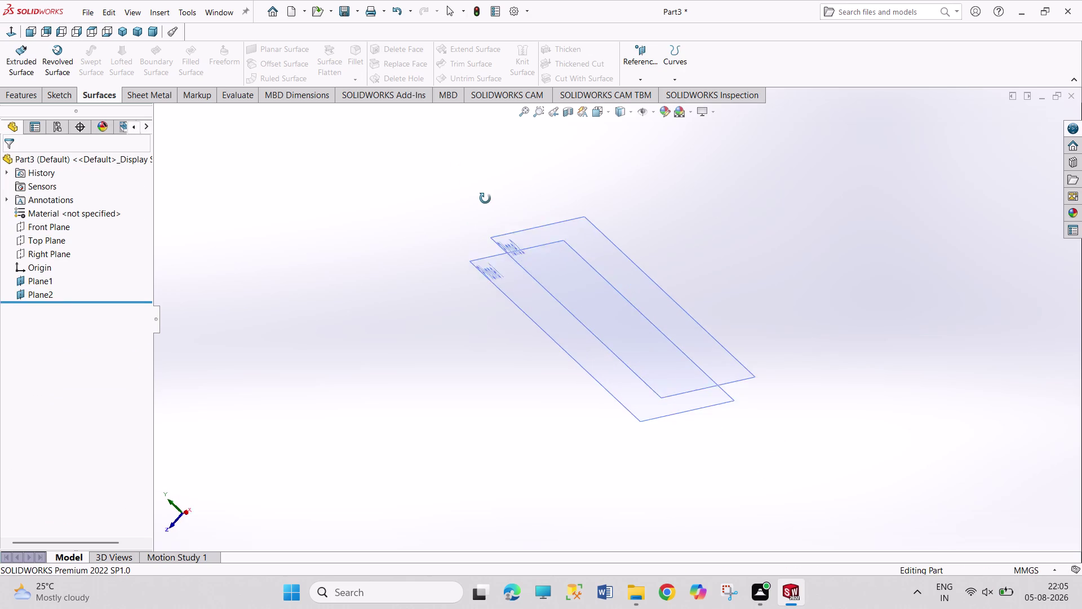
Start a sketch on Plane2 and discard a wrongly drawn centre rectangle.
middle_drag(483, 195, 541, 308)
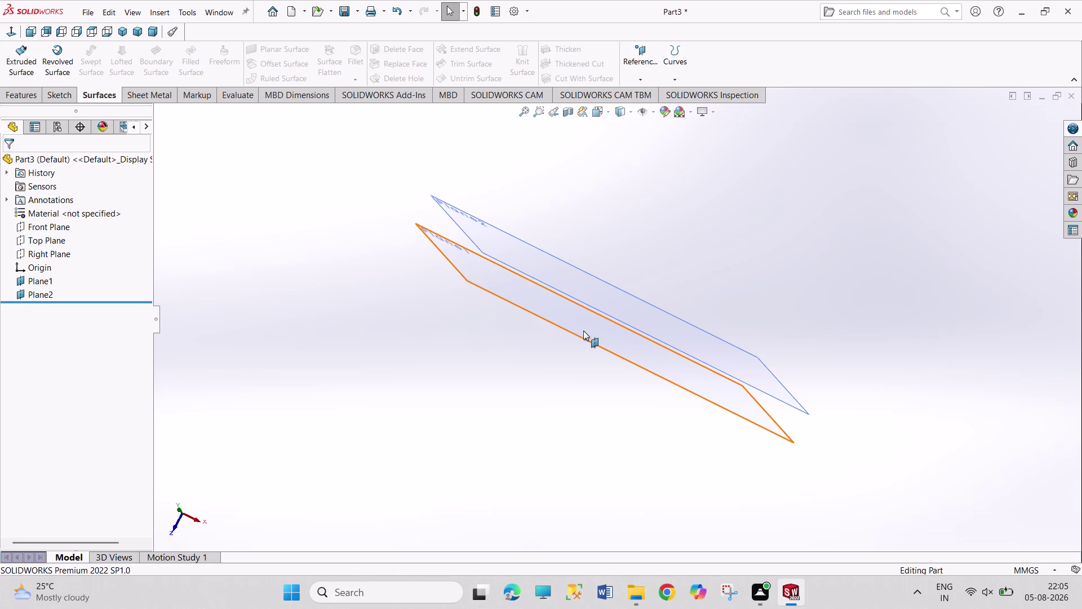
click(583, 330)
click(630, 302)
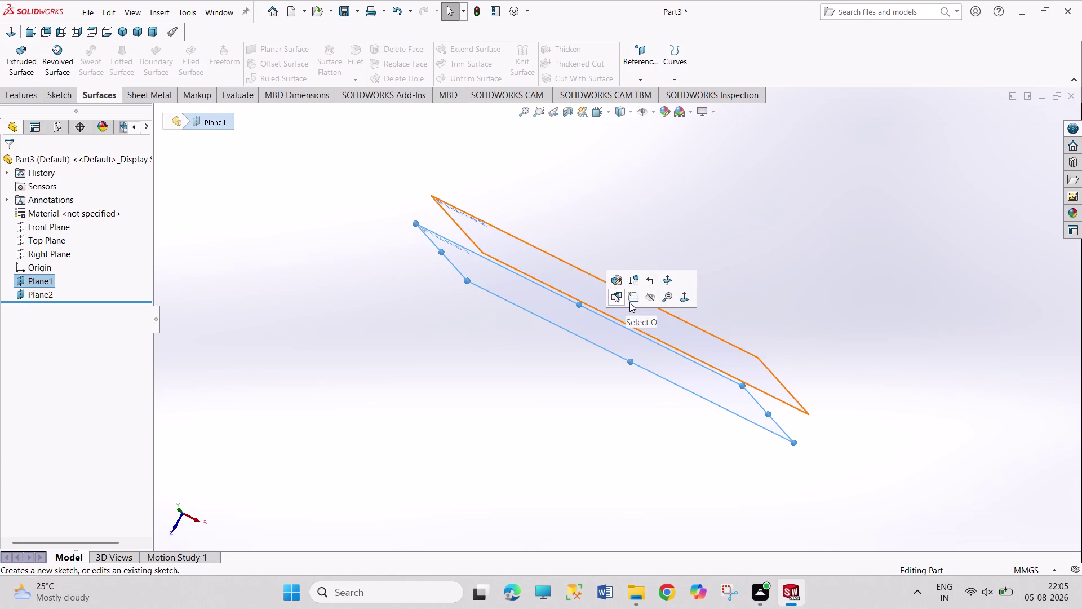
click(124, 61)
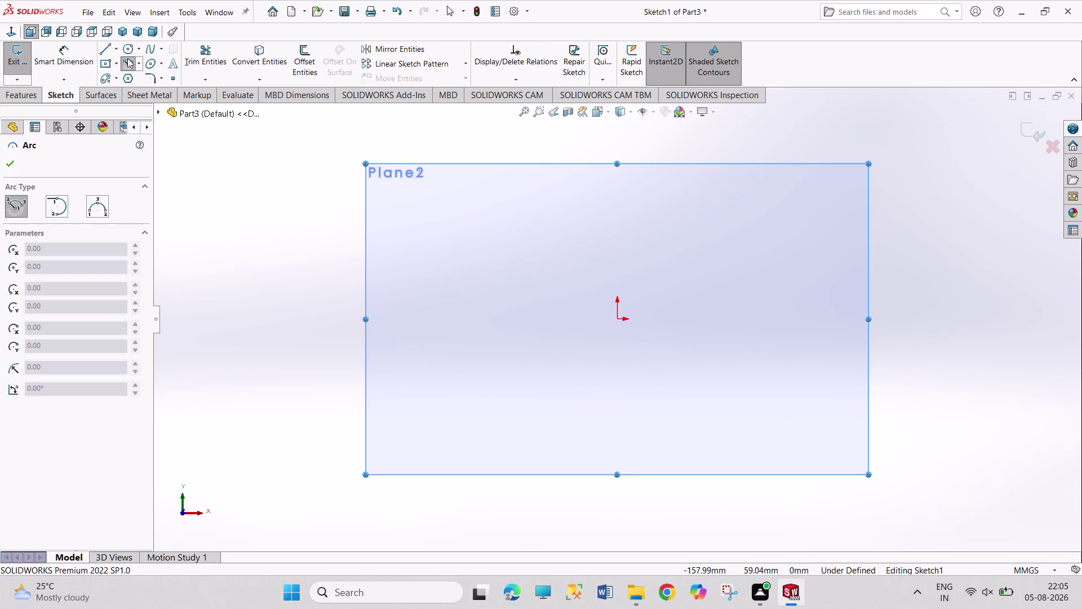
click(104, 63)
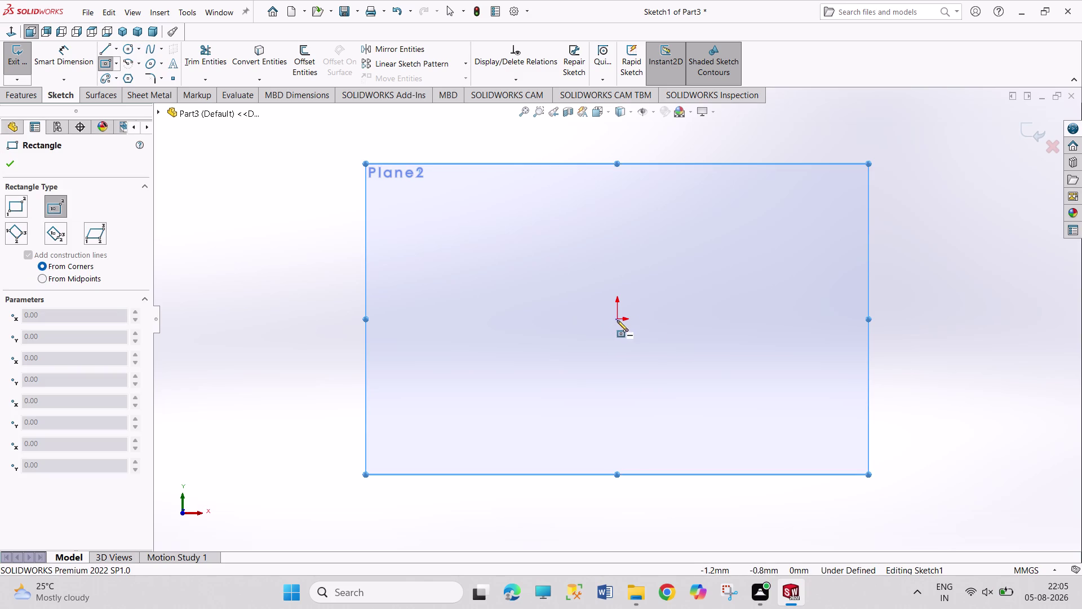
click(615, 176)
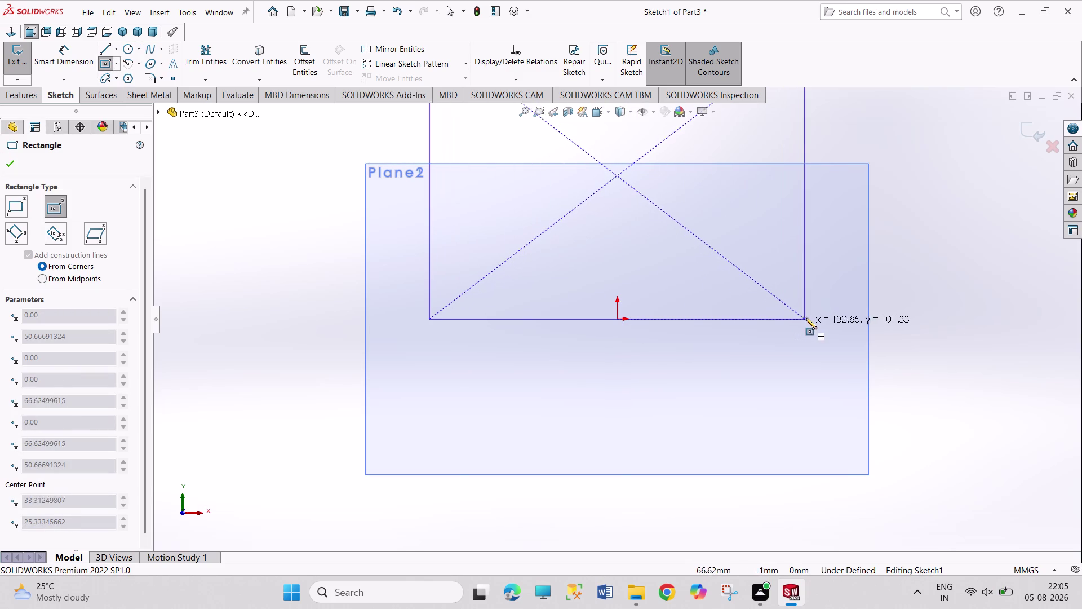
key(Escape)
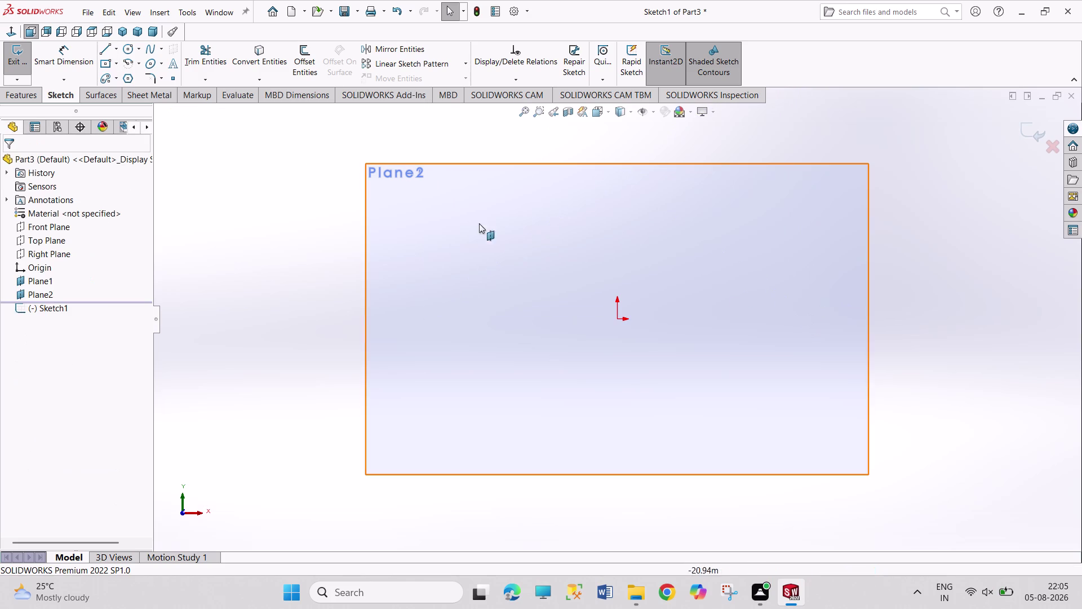
Draw a centre rectangle on the origin and start dimensioning its top edge.
click(101, 63)
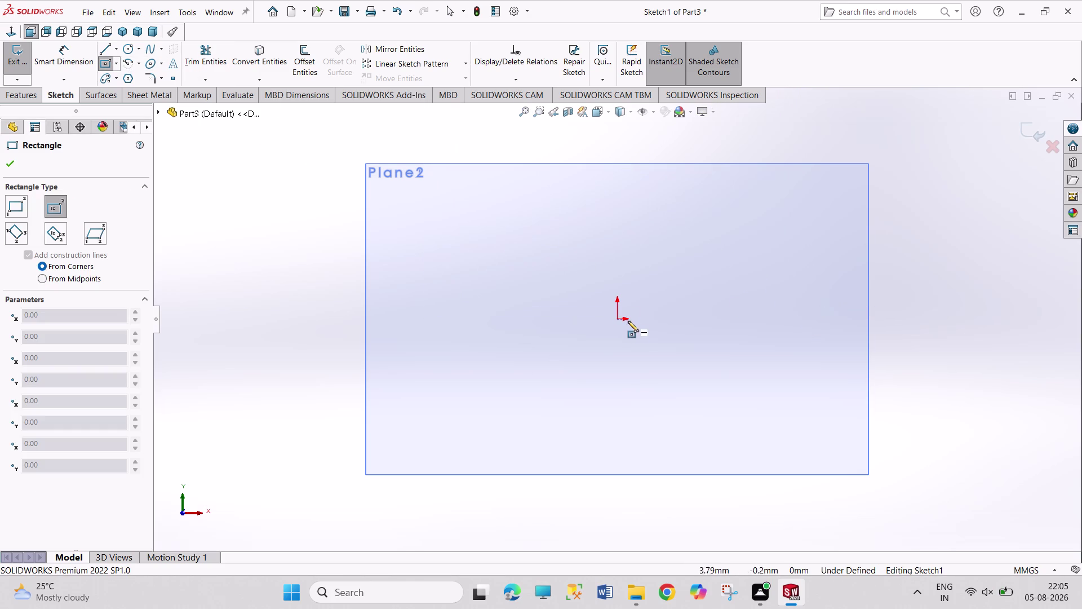
click(615, 320)
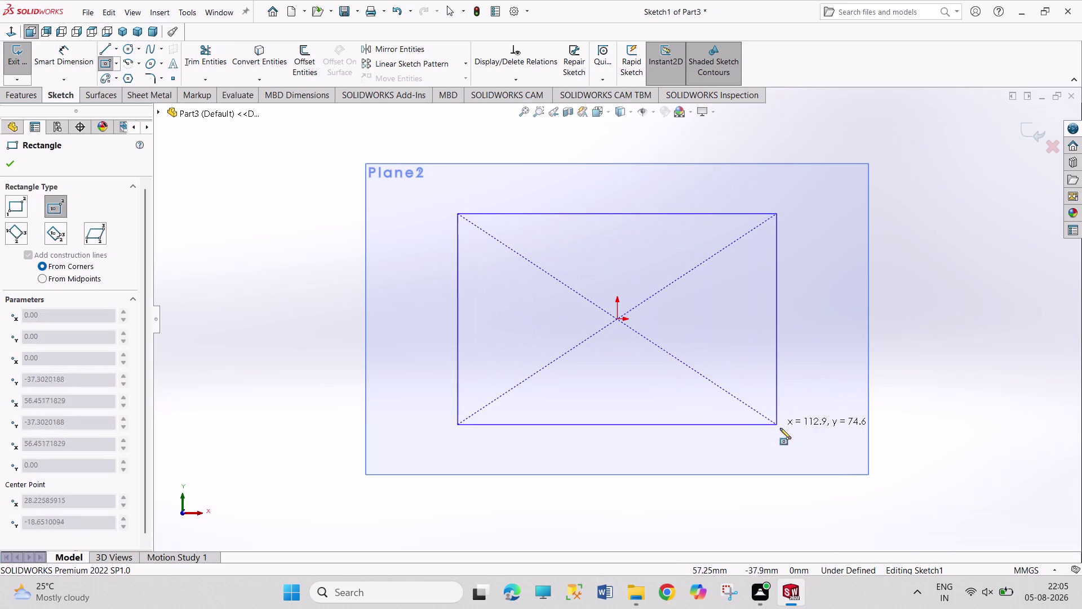
click(780, 427)
right_drag(904, 379, 879, 156)
drag(657, 211, 657, 206)
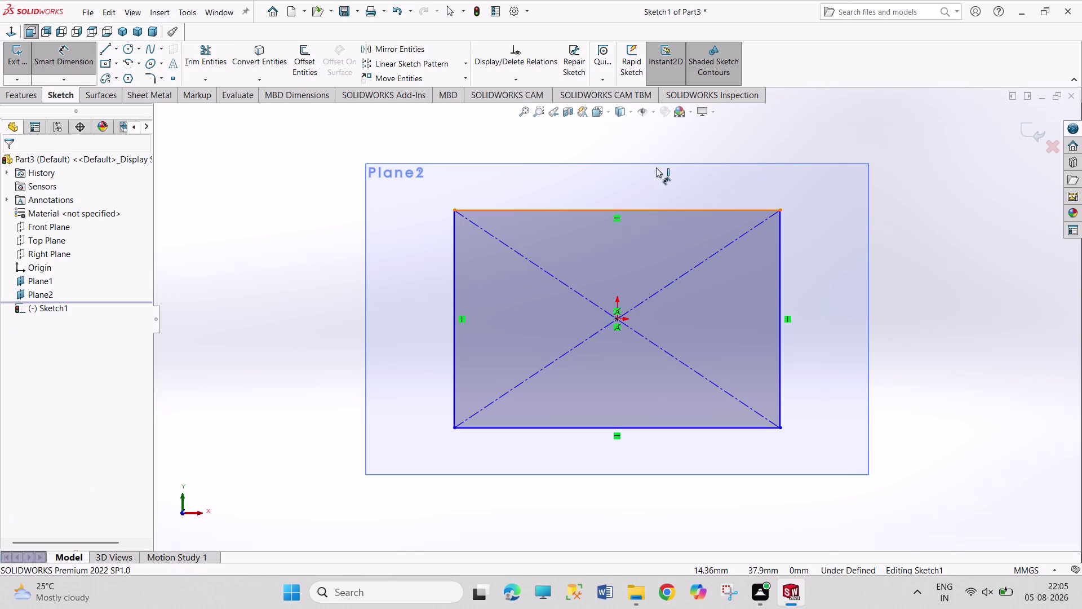
click(654, 151)
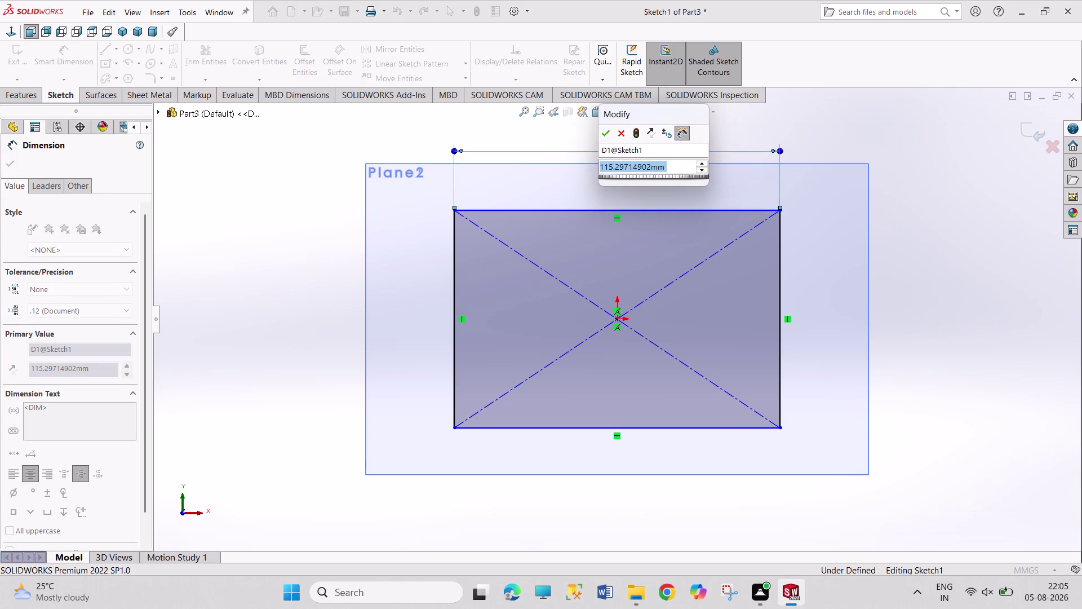
Enter 240 as the rectangle width and orbit around the sketch.
text(24)
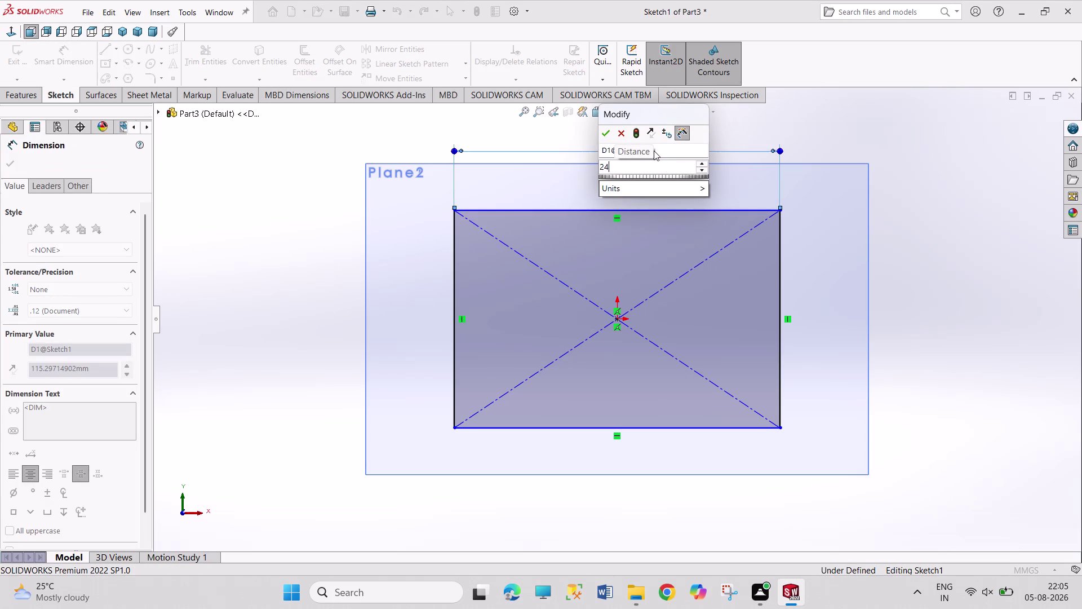
key(0)
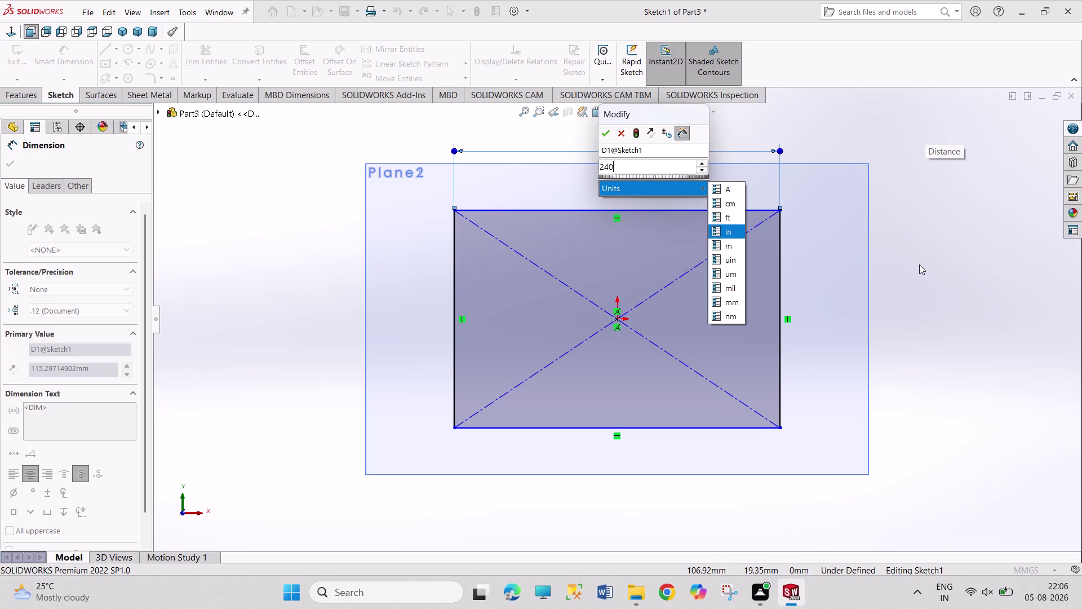
middle_drag(892, 269, 851, 303)
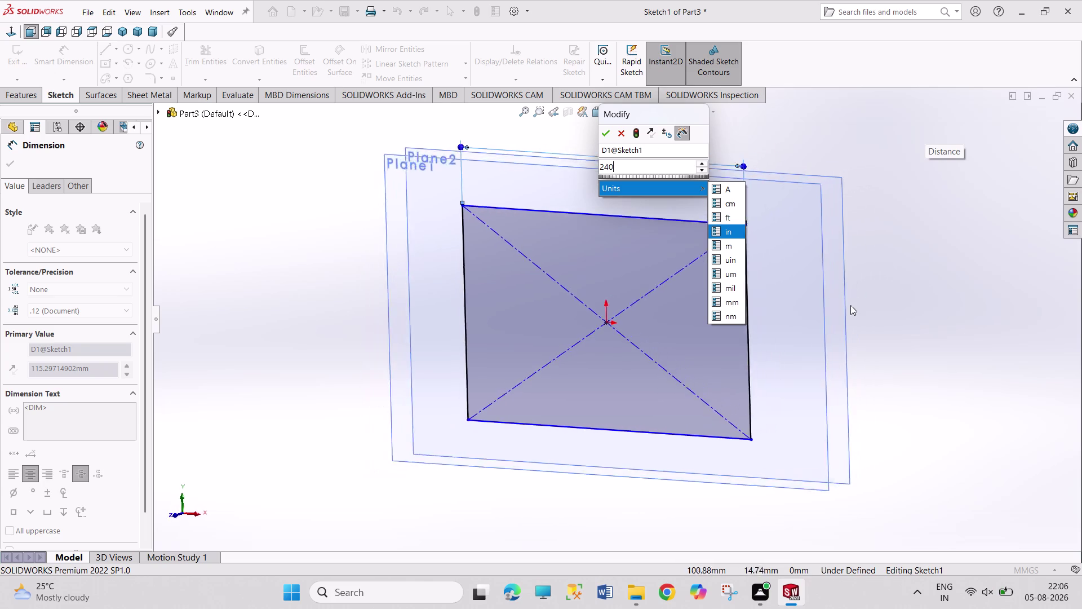
middle_drag(851, 303, 801, 426)
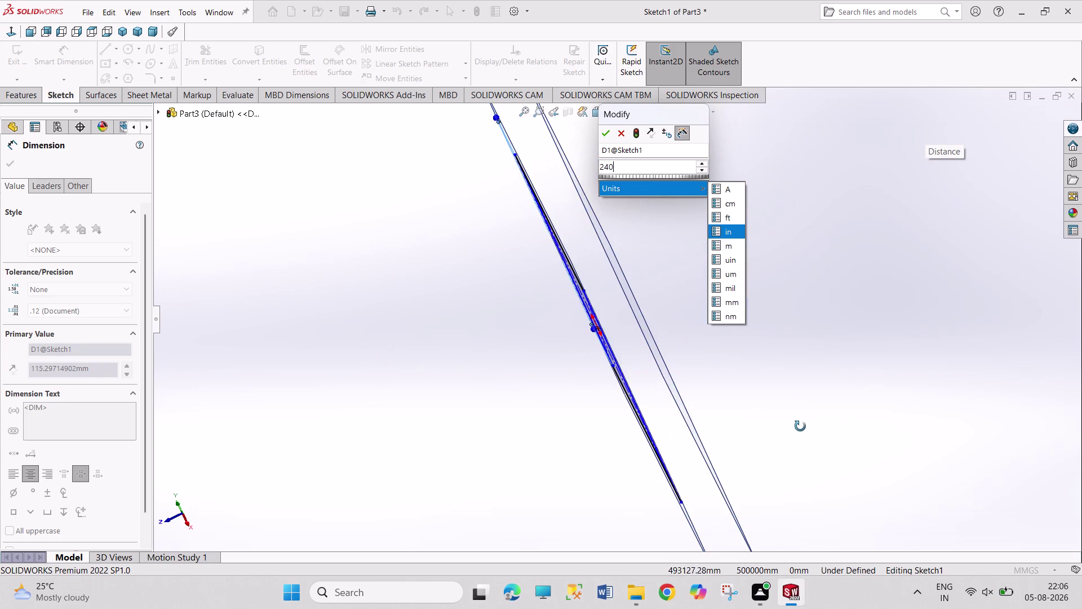
middle_drag(800, 426, 801, 428)
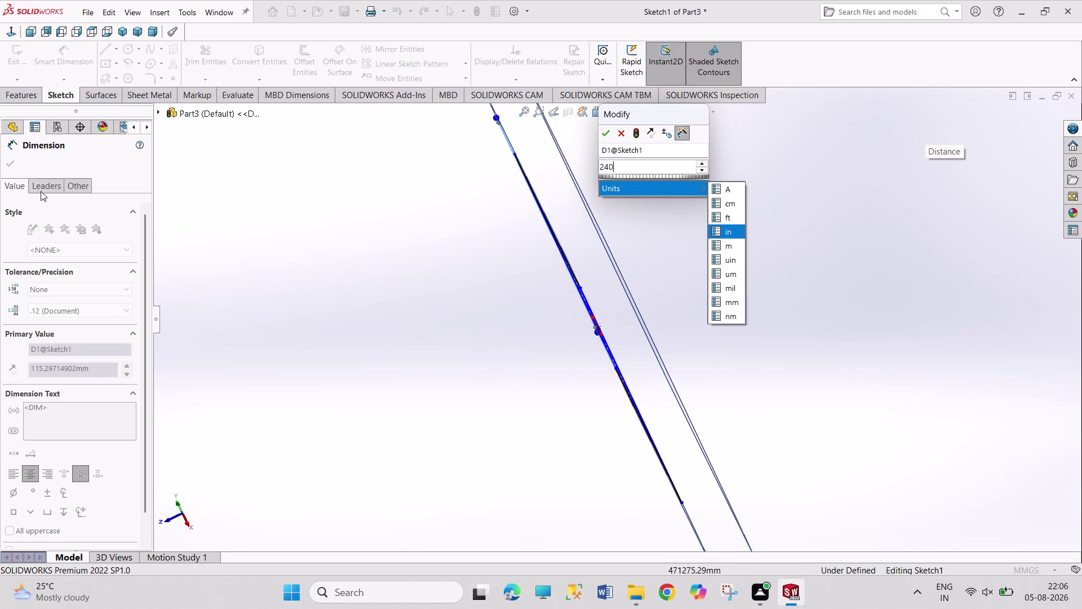
scroll(up, 3)
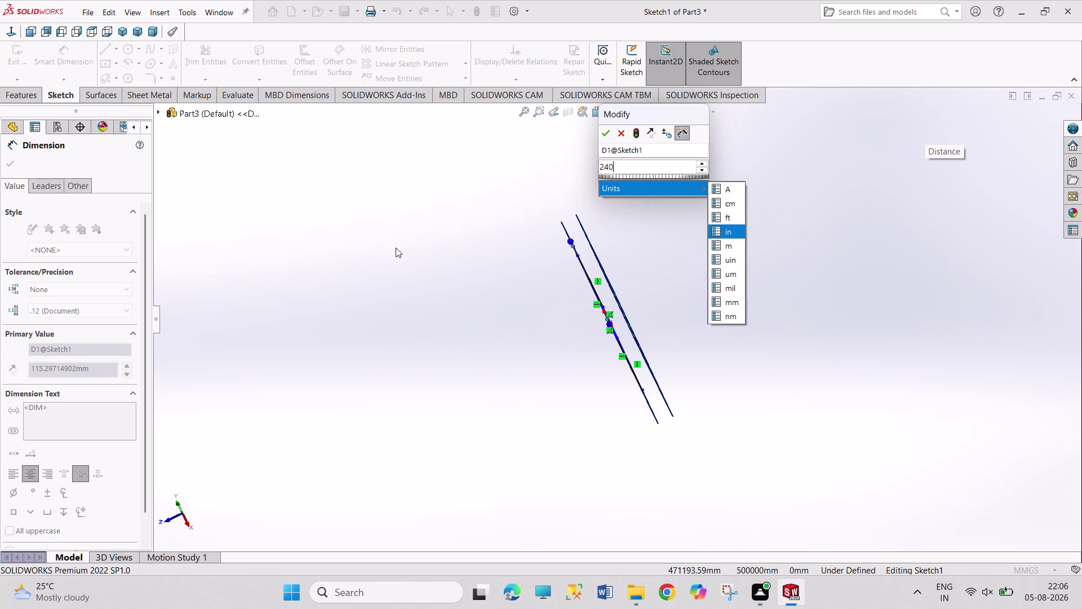
Cancel the width edit, undo the rectangle and its dimension, and leave the empty sketch.
key(Escape)
key(Escape)
key(Escape)
key(Escape)
key(ctrl+z)
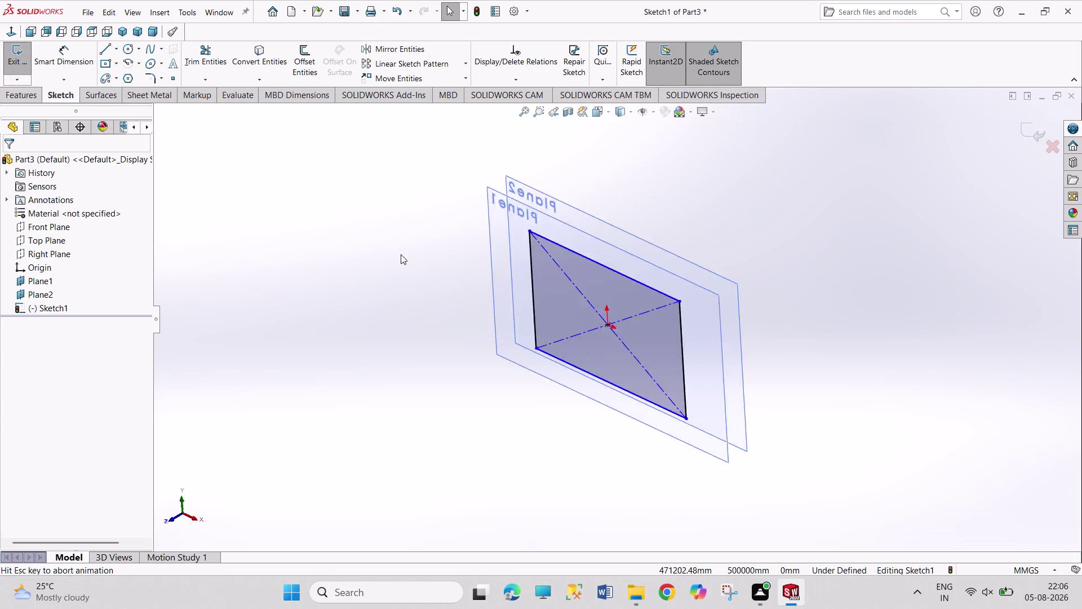
key(ctrl+z)
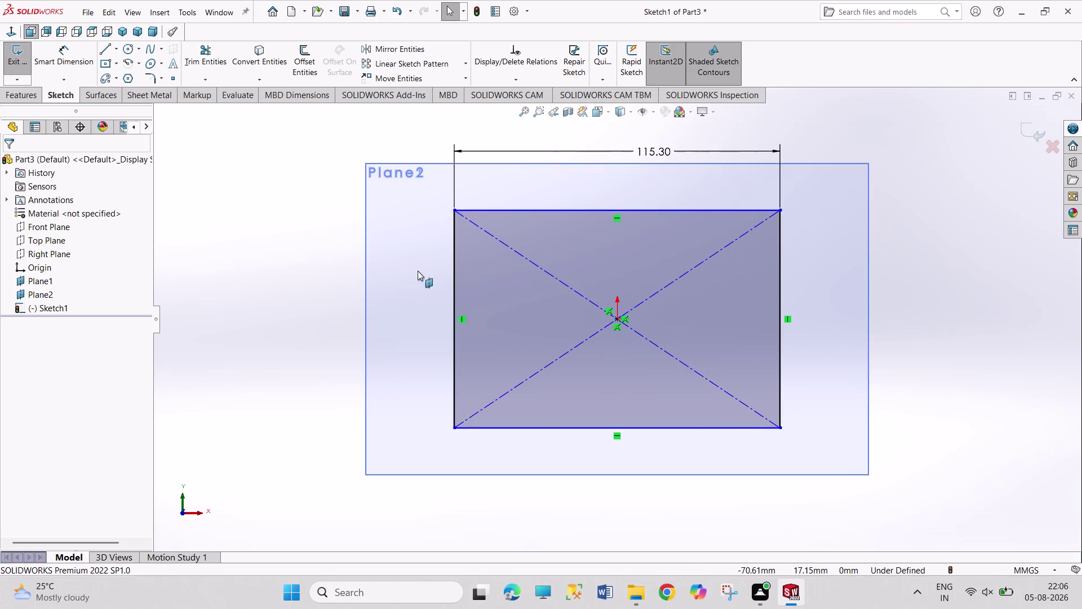
key(ctrl+z)
key(ctrl+z)
key(ctrl+z)
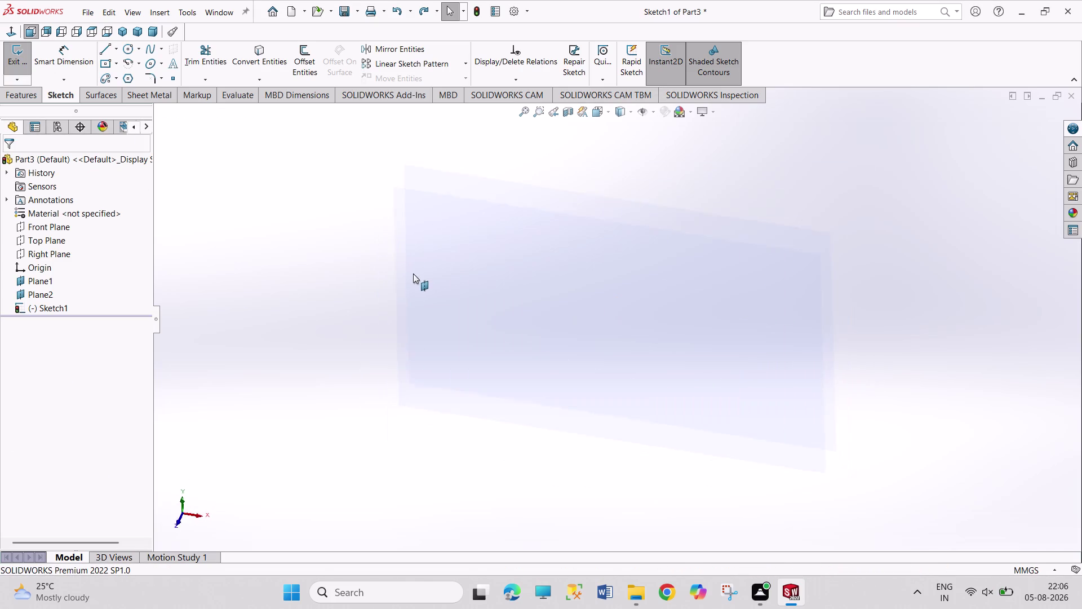
click(47, 284)
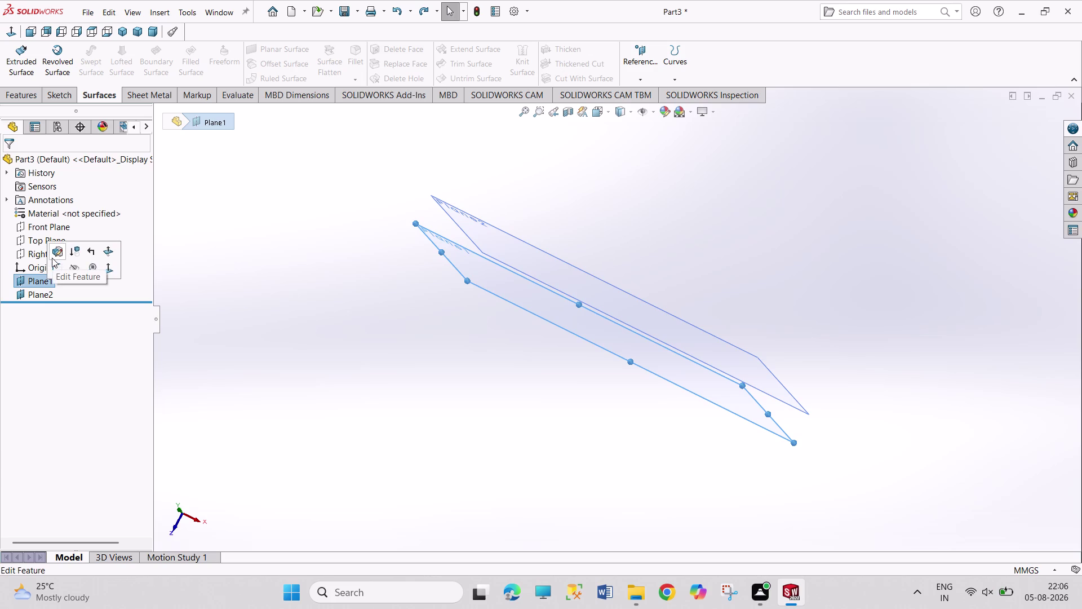
Change Plane1's offset from the Front Plane to 7.2/2 mm.
click(52, 257)
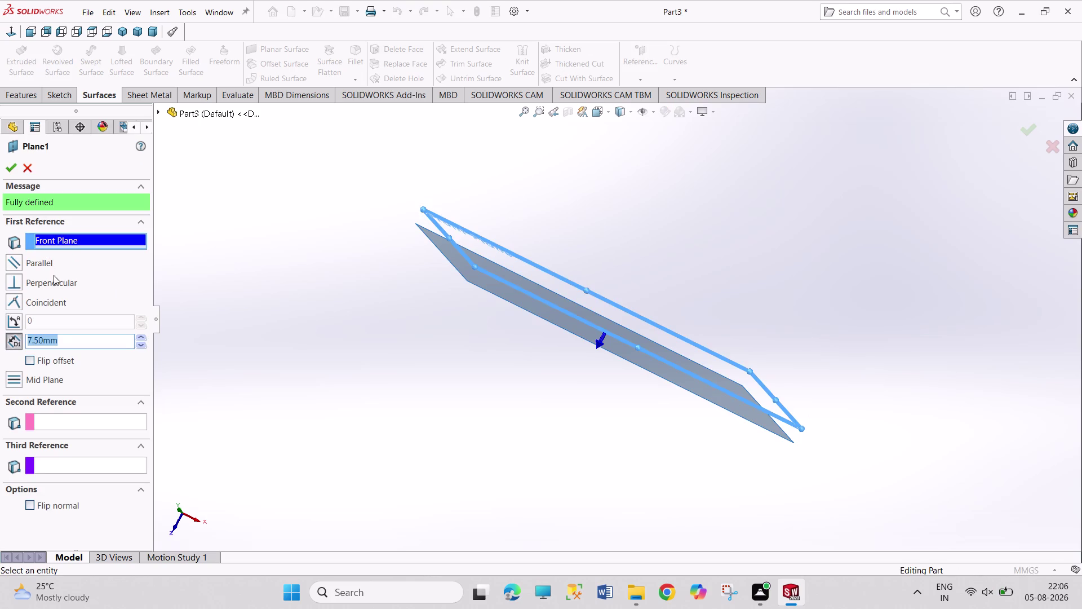
text(7.2)
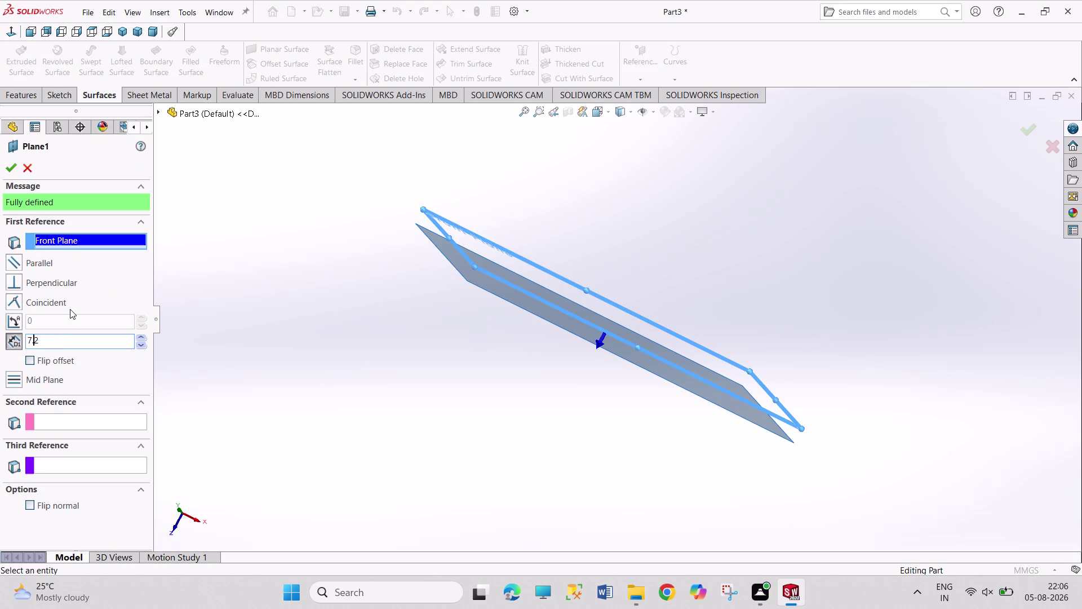
text(-)
key(BackSpace)
text(/)
text(2)
key(Return)
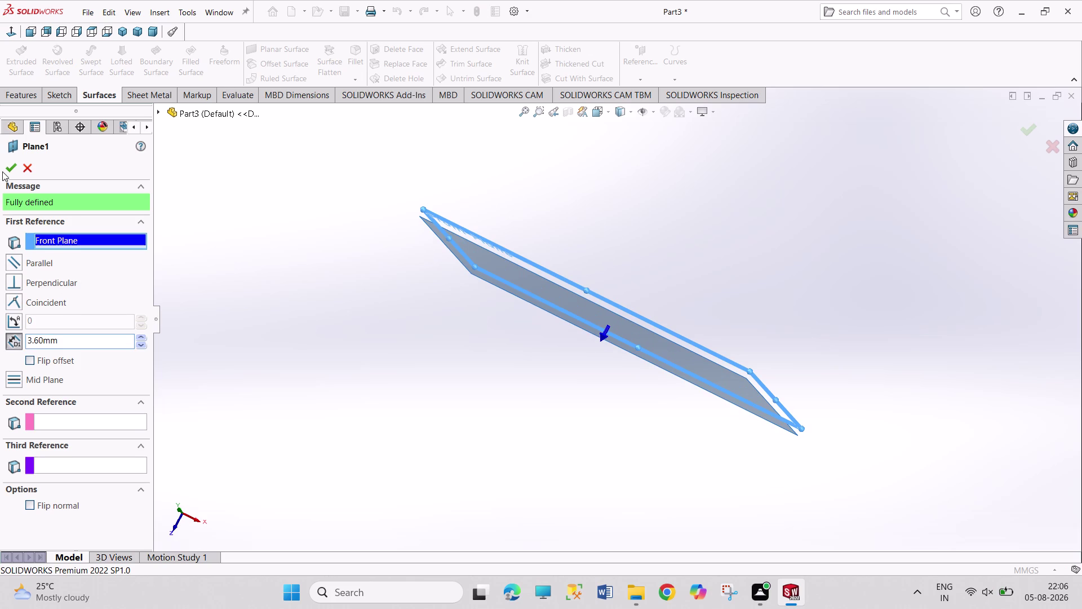
click(3, 170)
Change Plane2's offset from the Front Plane to 7.5/2 mm.
click(39, 291)
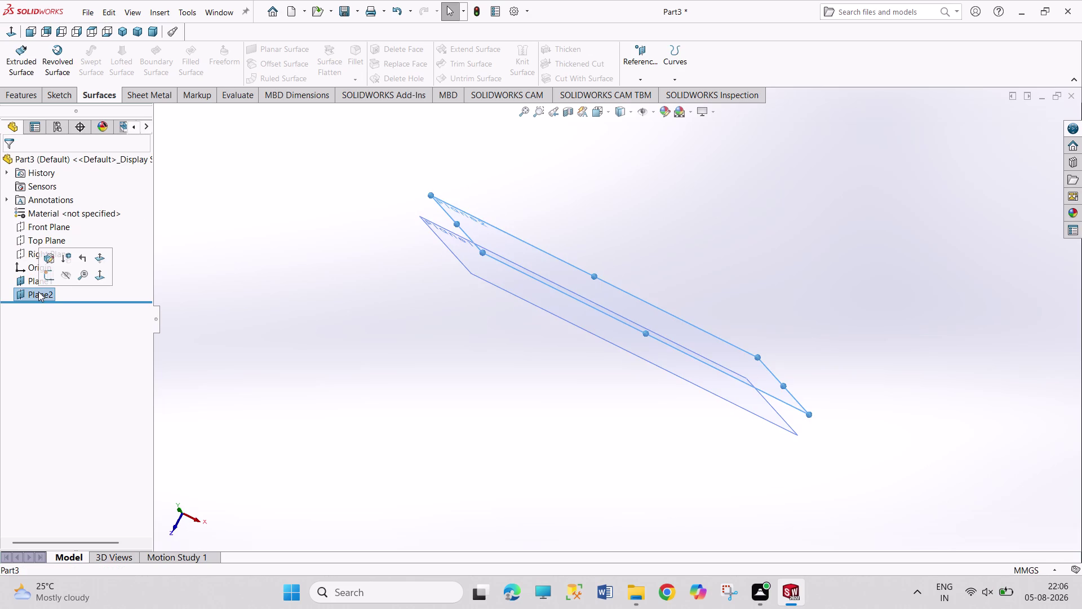
click(51, 263)
middle_drag(278, 278, 279, 302)
click(93, 343)
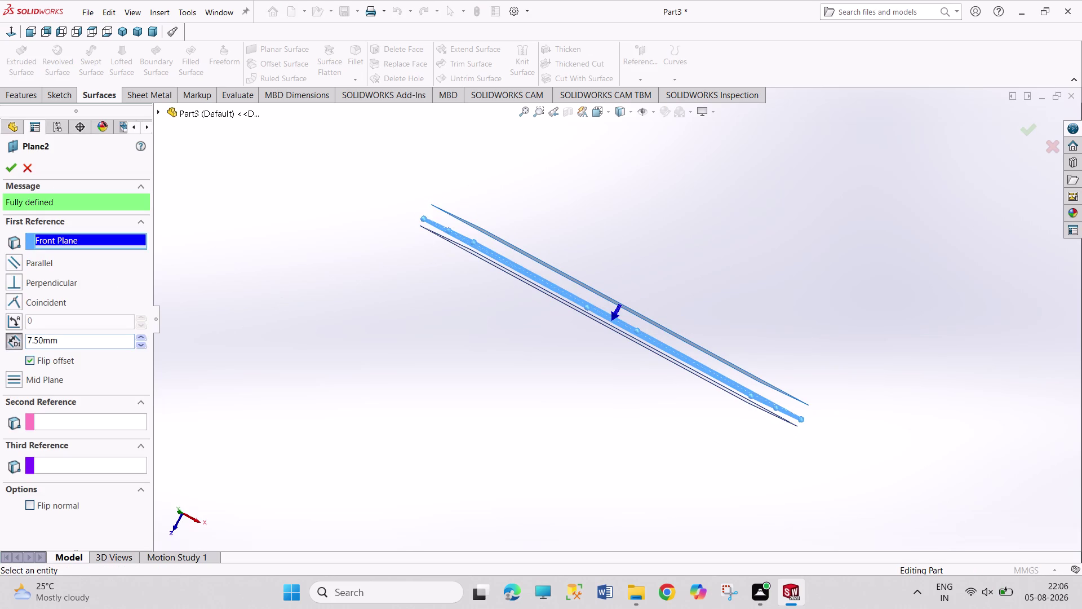
drag(93, 342, 3, 341)
drag(82, 338, 0, 353)
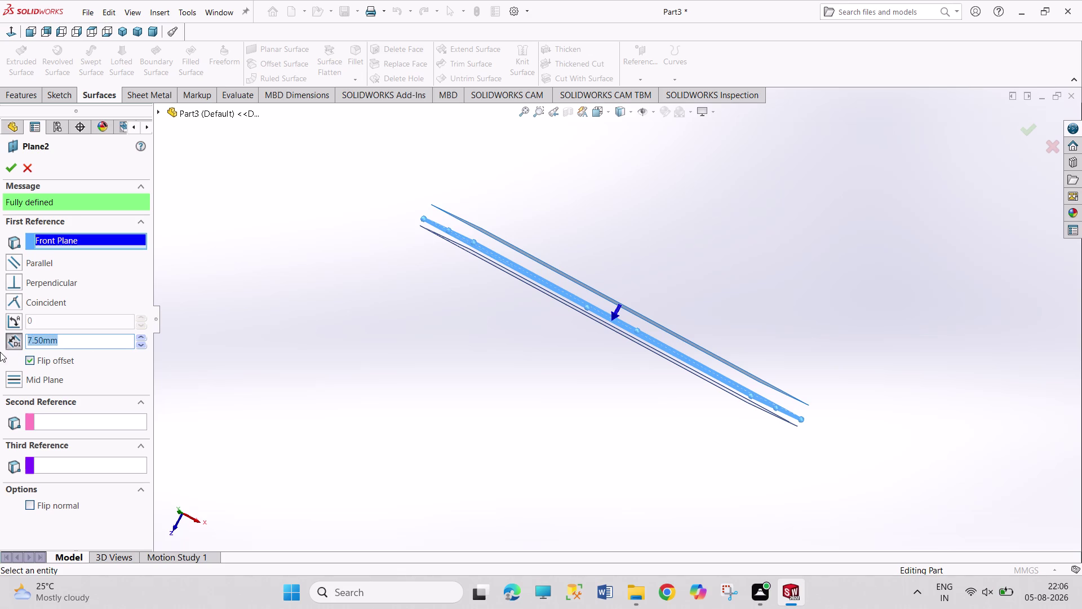
text(7.5/)
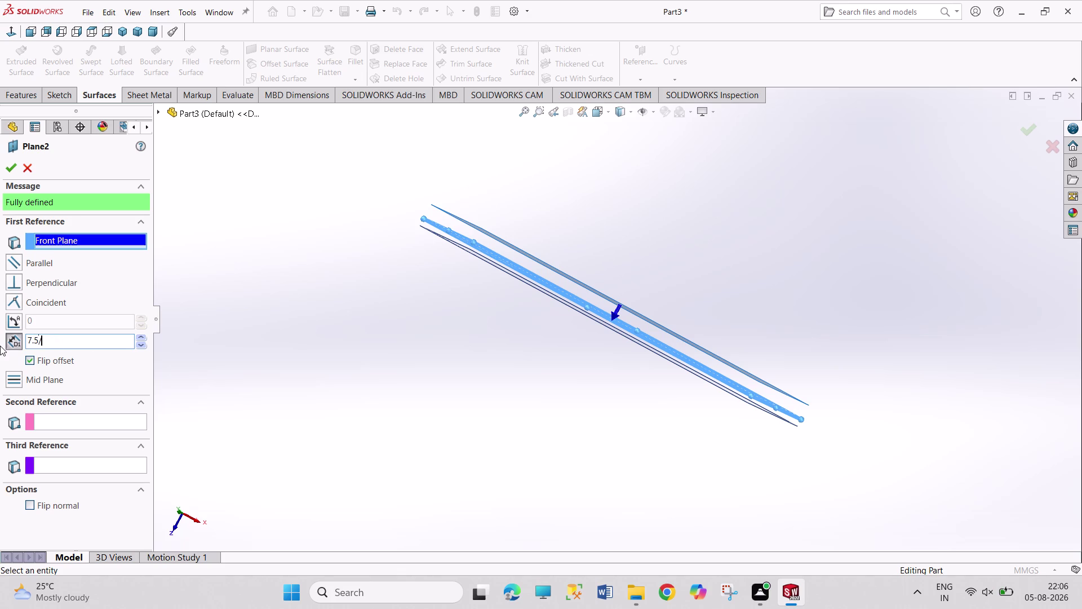
text(2)
key(Return)
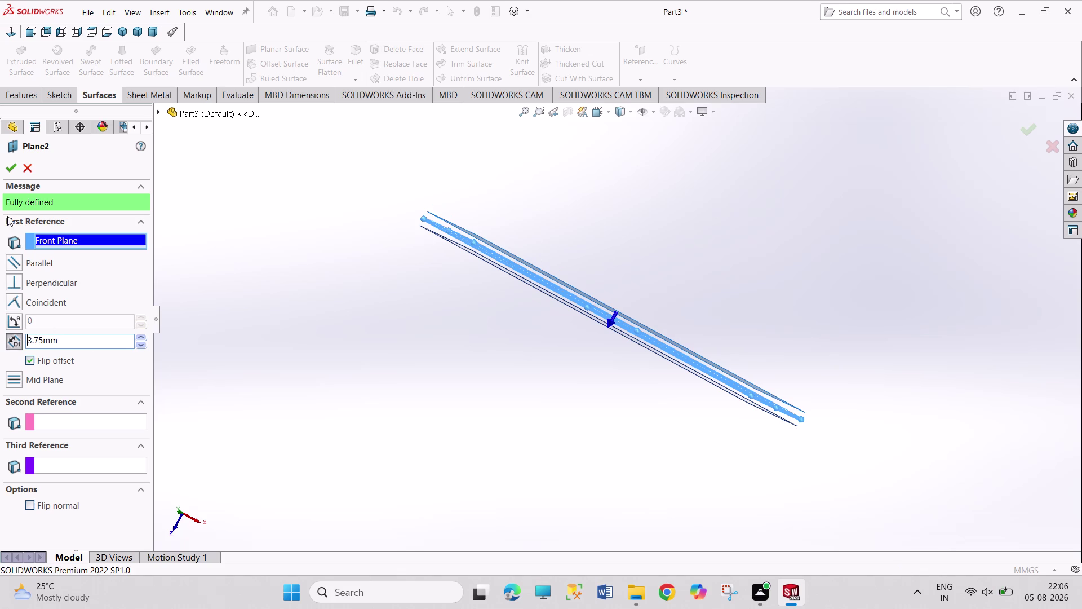
click(17, 169)
click(423, 296)
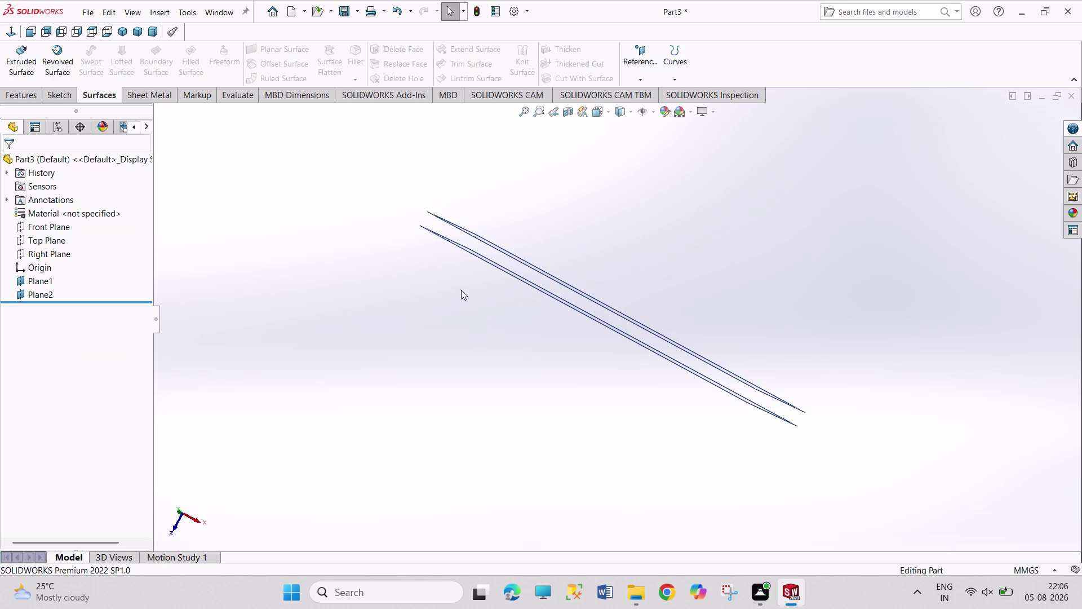
middle_drag(462, 290, 483, 203)
Start a sketch on Plane1 and draw a centre rectangle on the origin.
click(562, 271)
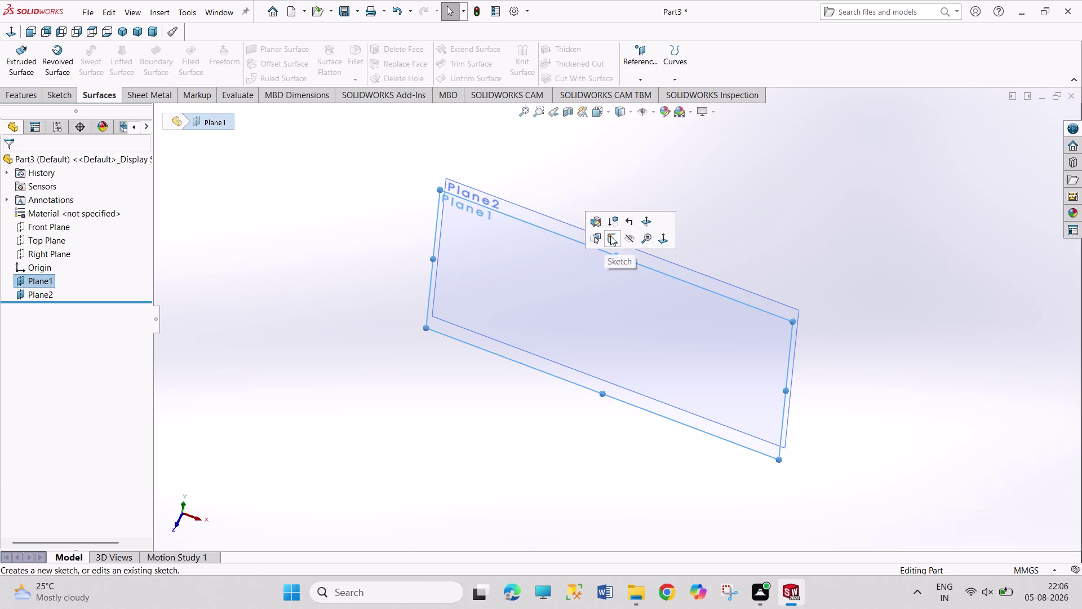
click(610, 236)
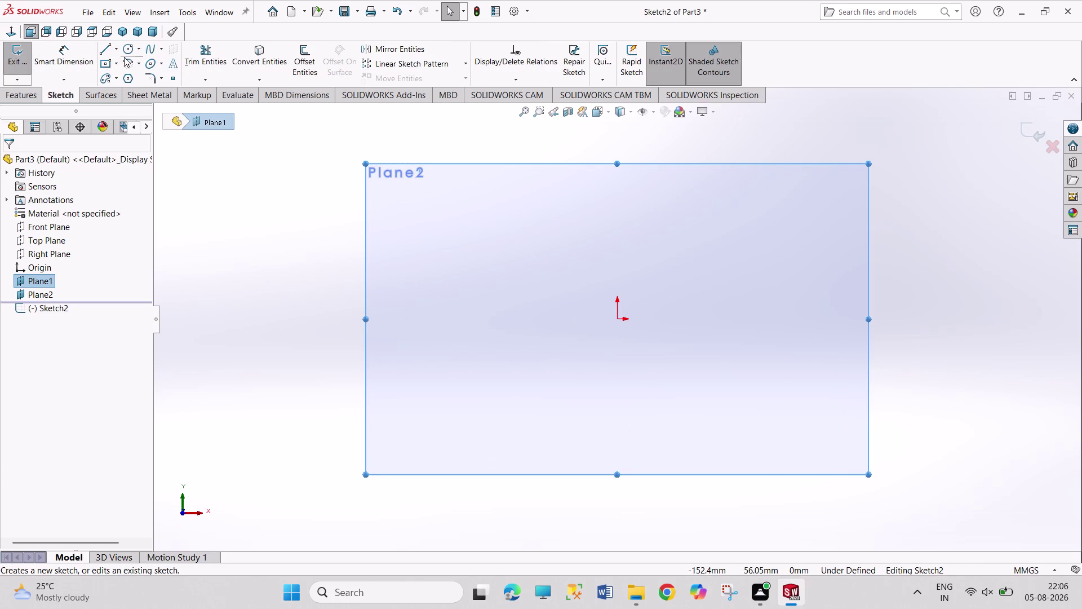
click(108, 64)
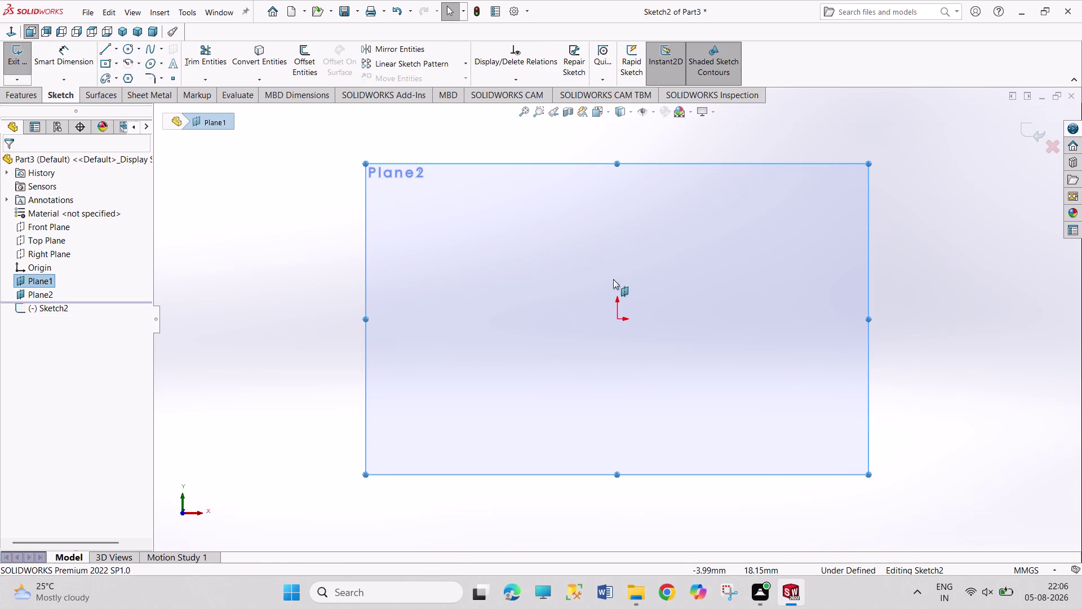
click(106, 67)
click(618, 319)
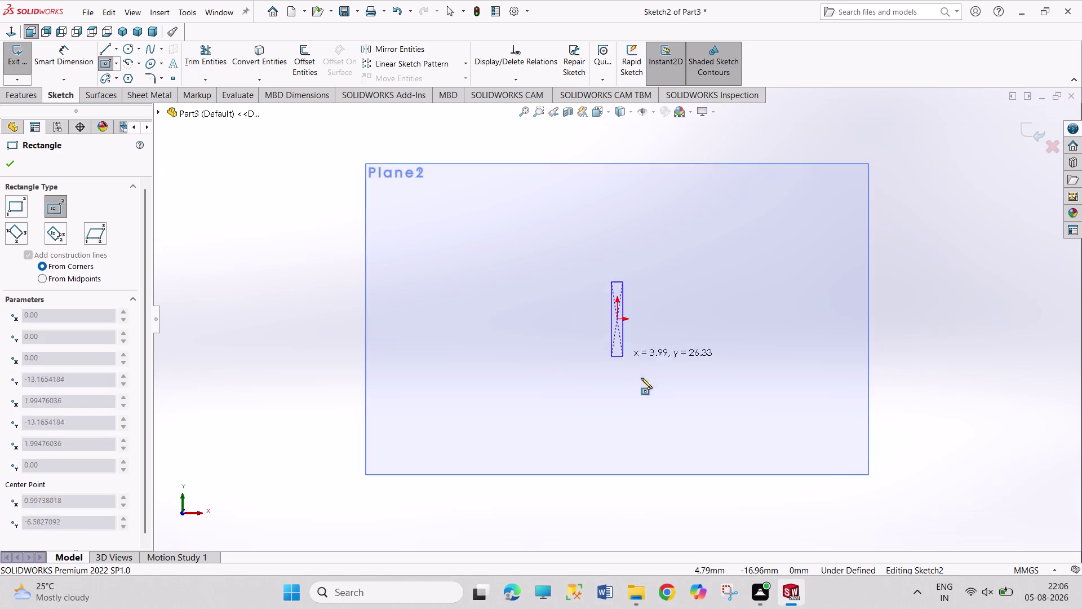
drag(804, 422, 813, 422)
right_drag(966, 391, 866, 195)
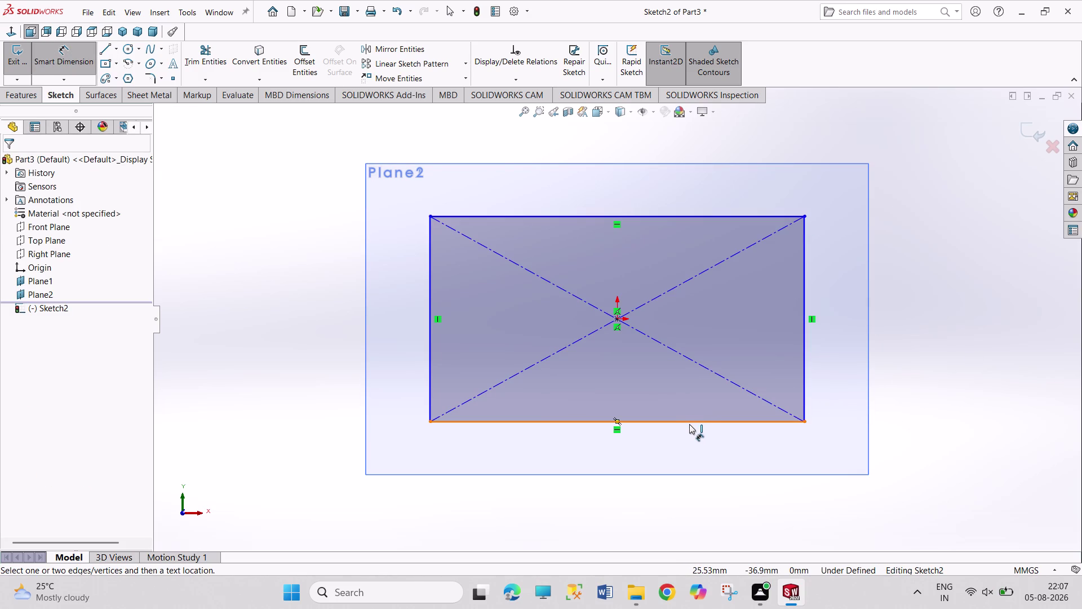
Dimension the rectangle's bottom edge to 240-15 (225 mm) wide.
click(689, 422)
click(678, 450)
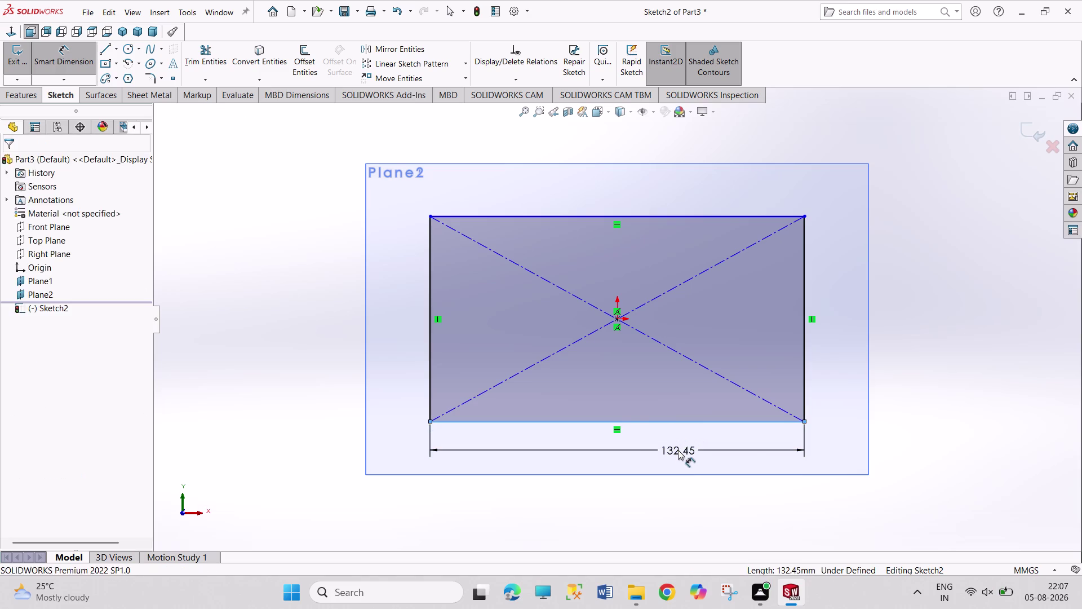
text(27)
key(BackSpace)
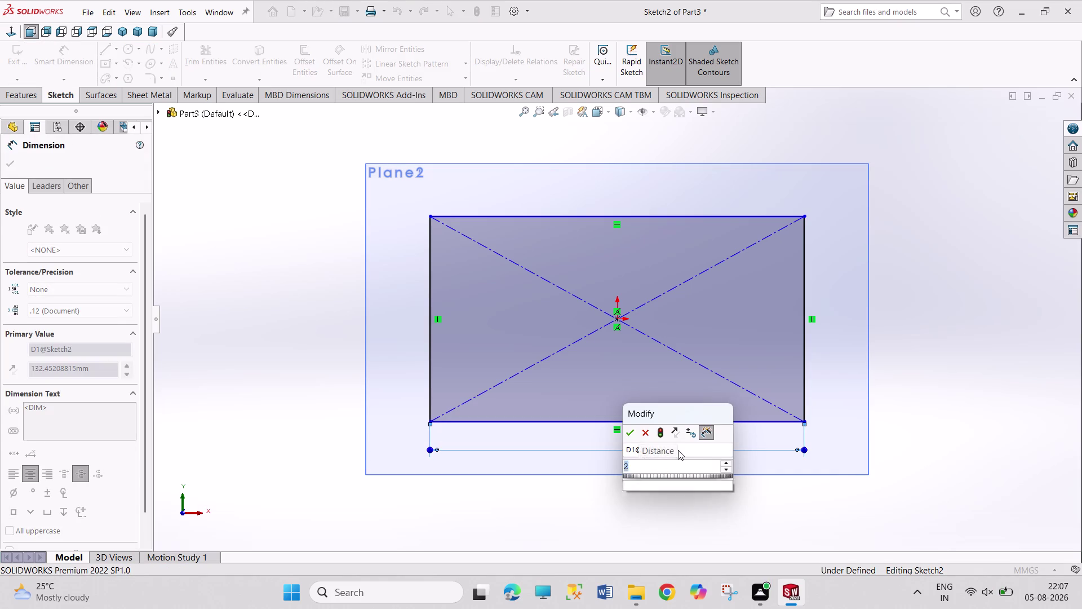
text(40)
key(minus)
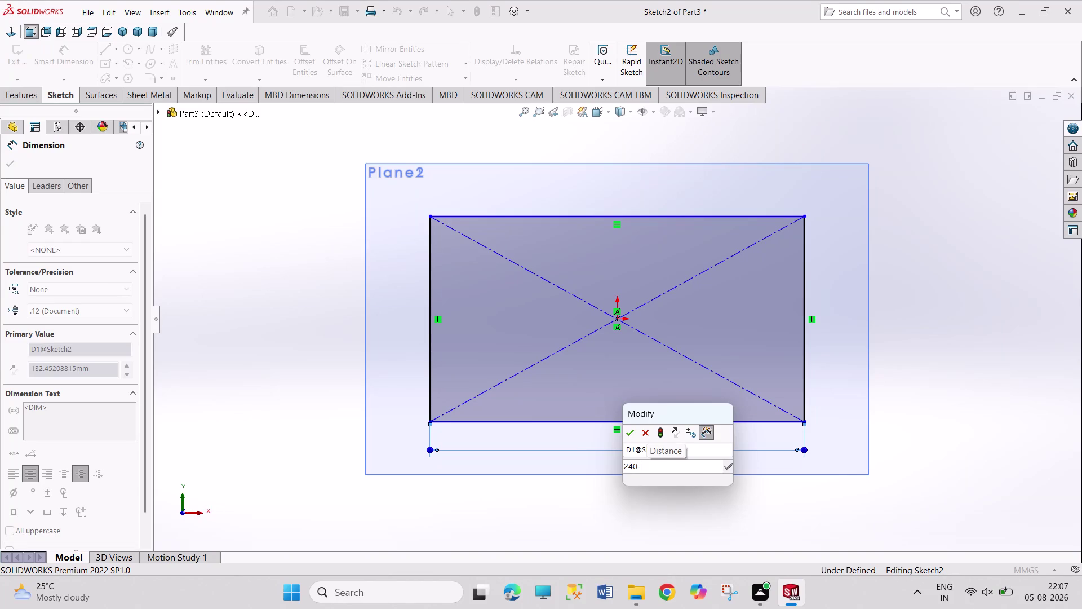
text(1)
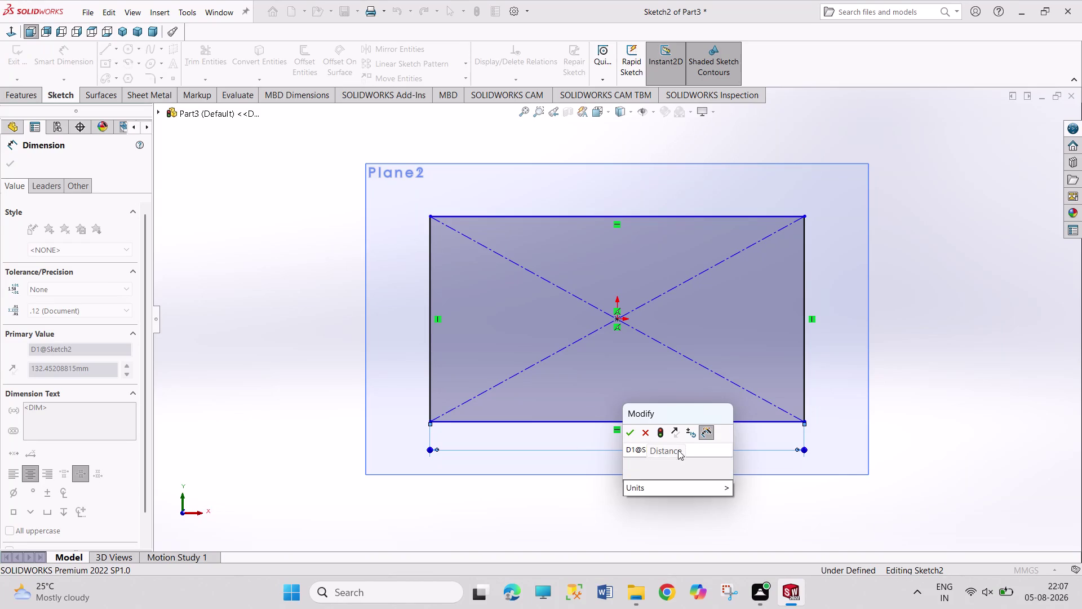
text(5)
key(Return)
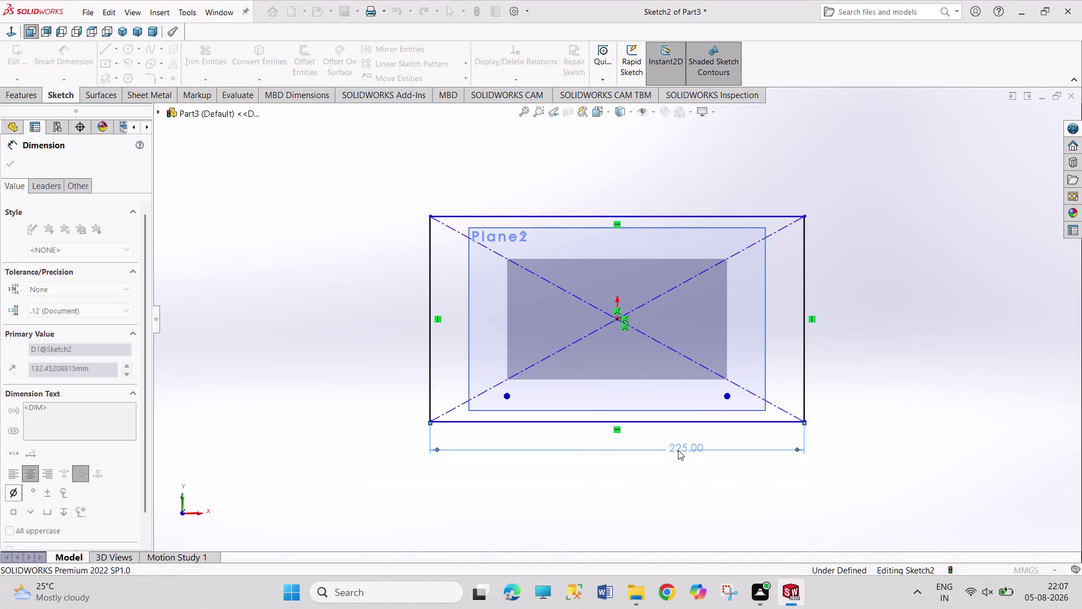
click(803, 388)
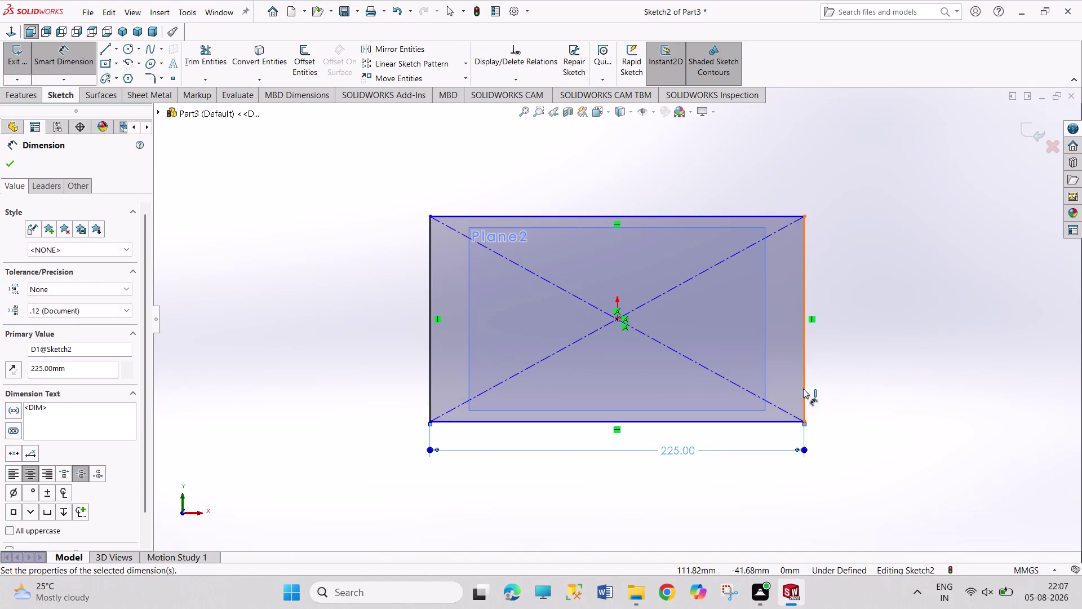
Dimension the right edge to 75-15 (60 mm) tall and close the sketch.
click(847, 377)
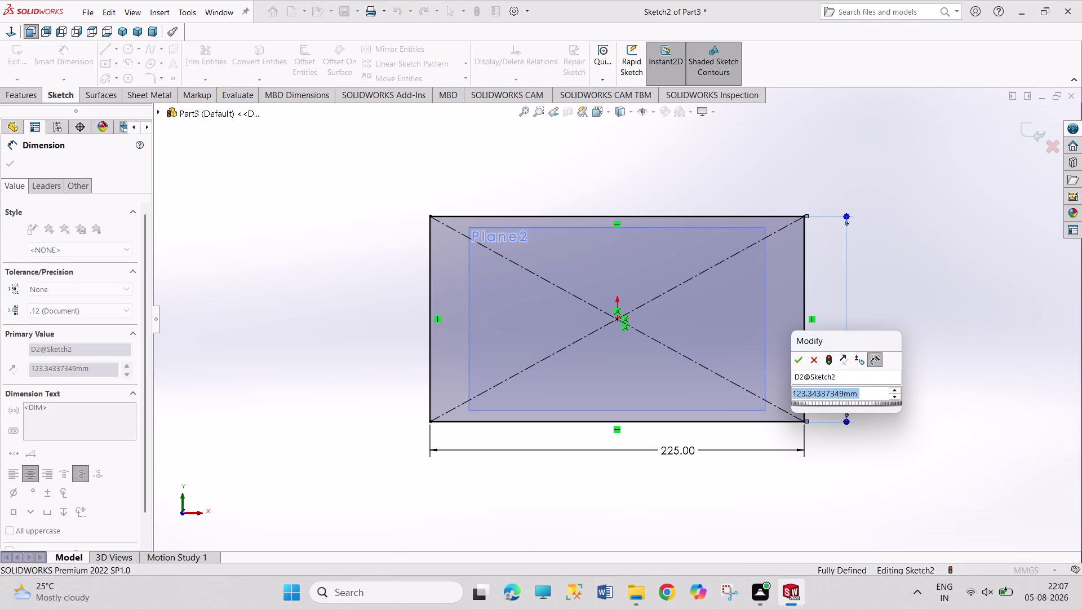
text(75)
text(-)
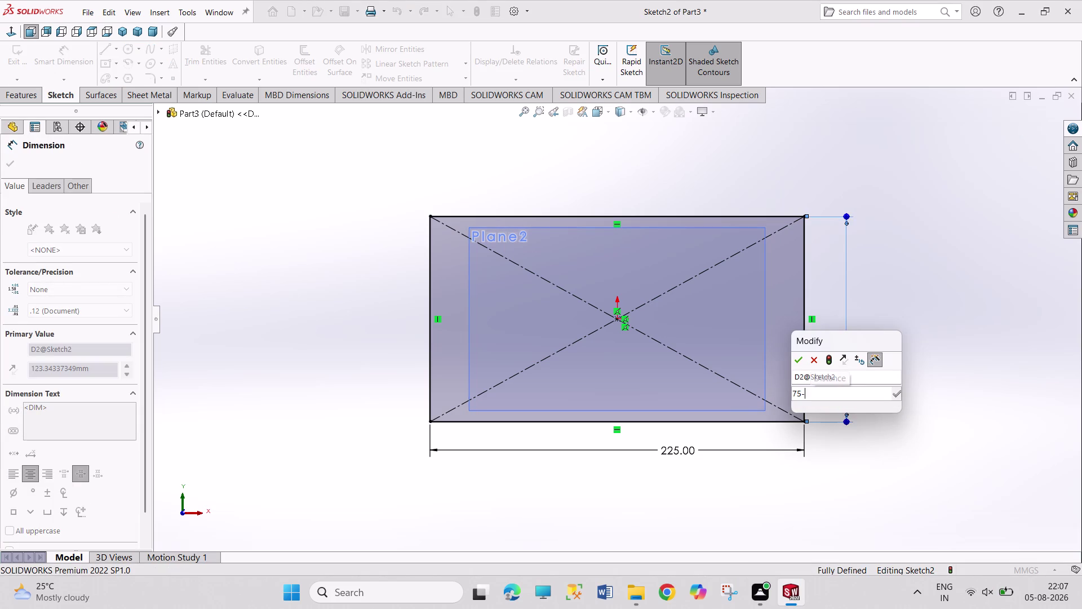
text(15)
key(Return)
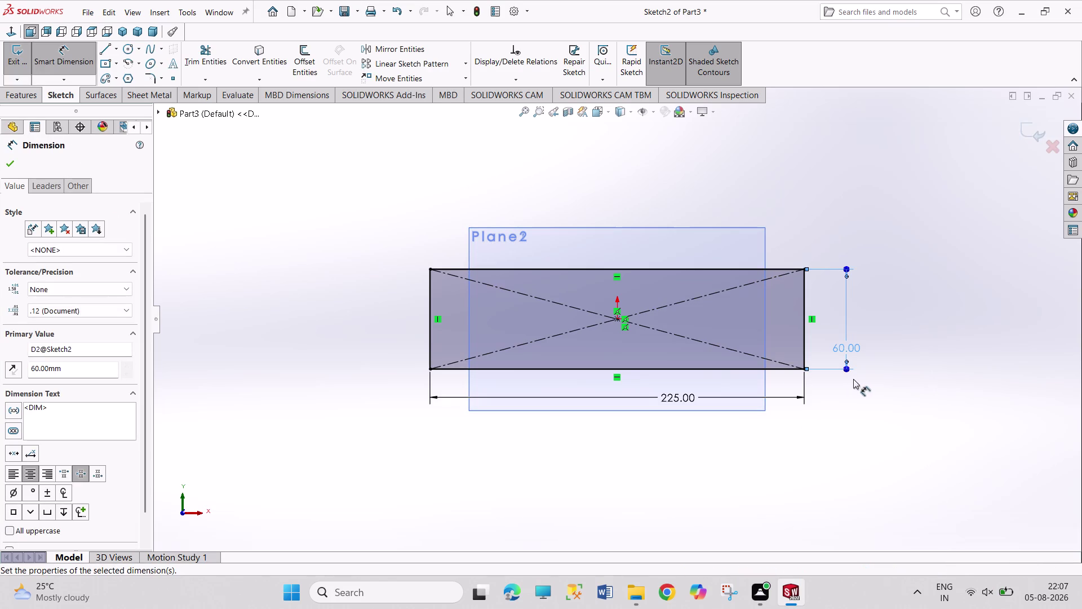
right_click(896, 292)
click(920, 330)
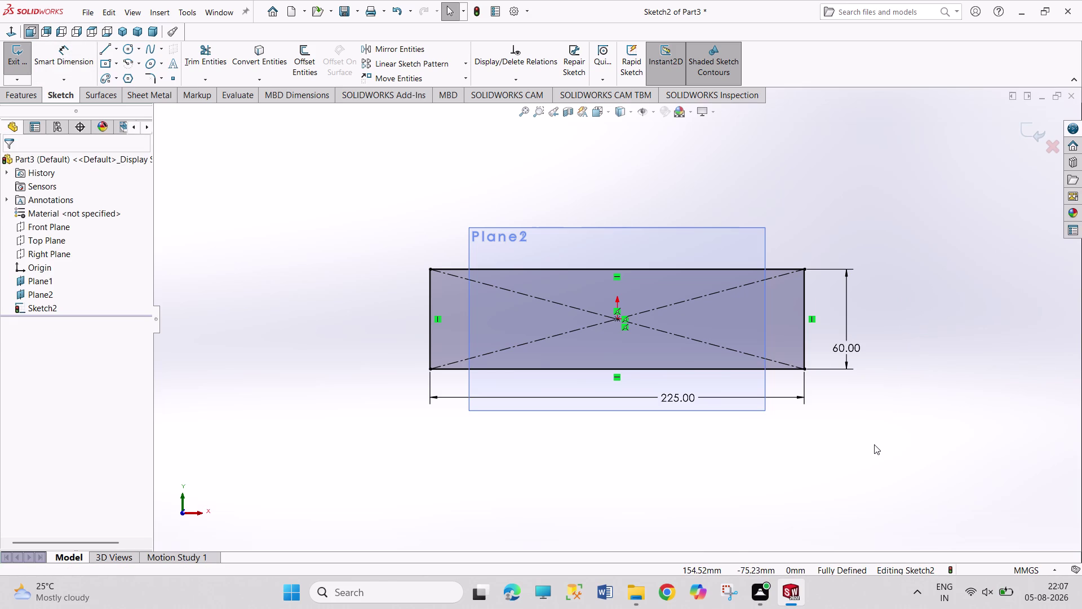
click(10, 54)
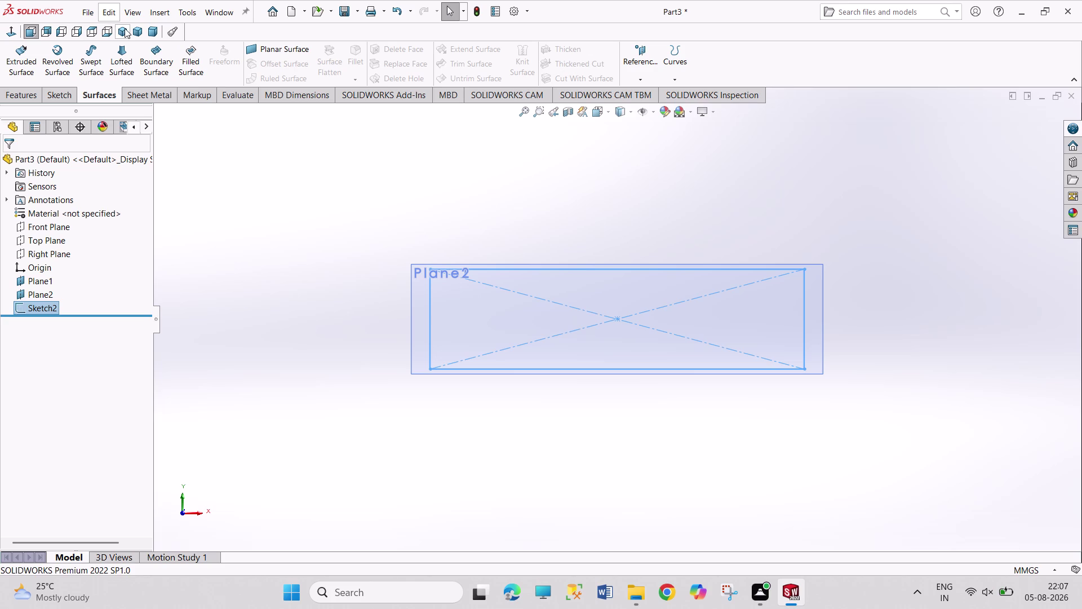
Sketch on Plane2 and convert the four Sketch2 rectangle edges into it.
click(233, 141)
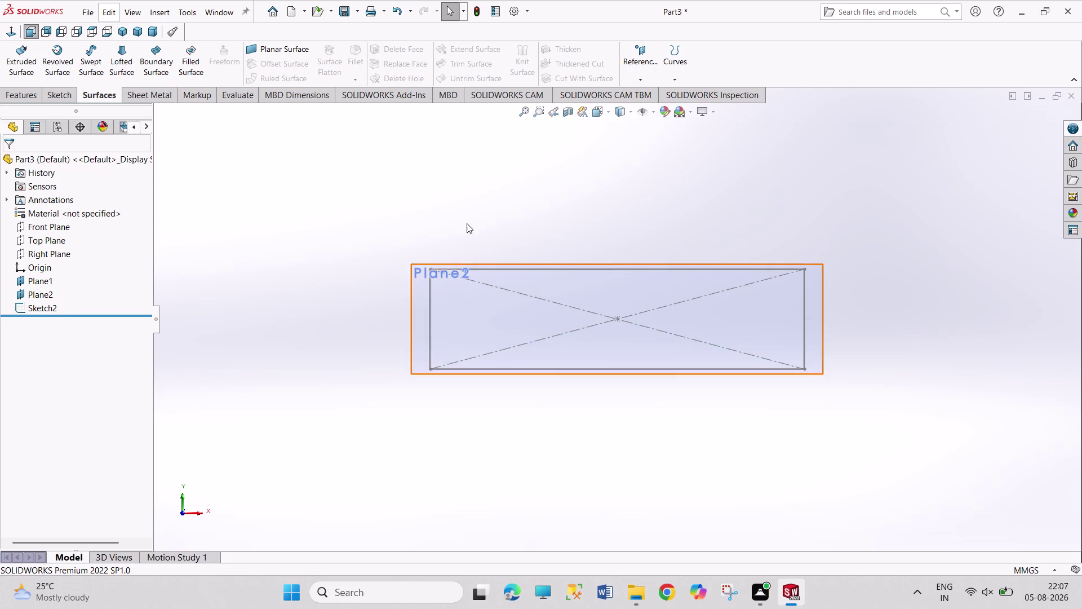
middle_drag(477, 210, 352, 327)
click(596, 361)
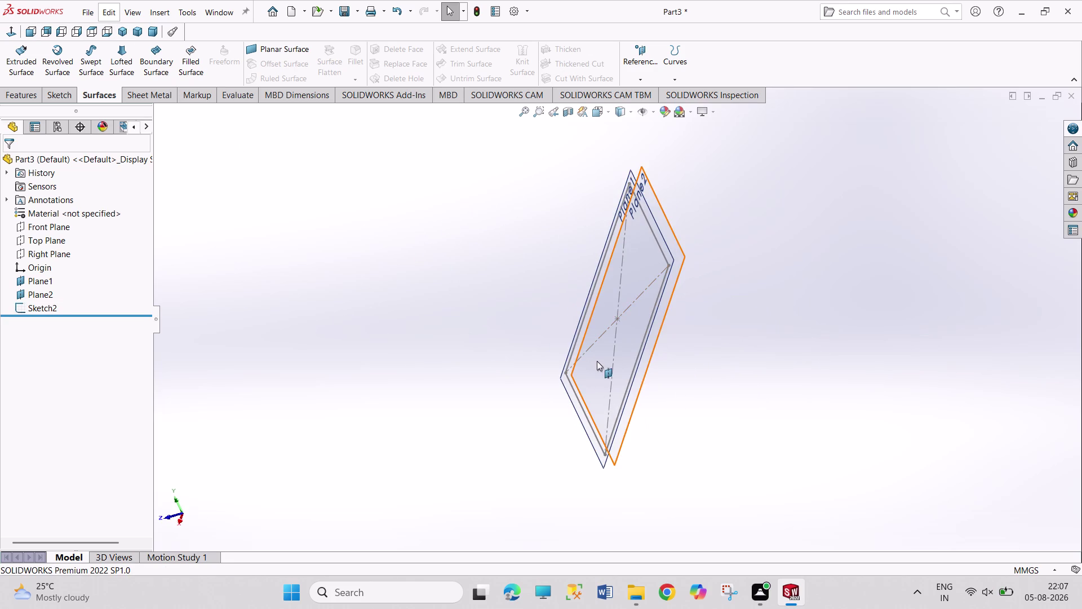
click(644, 329)
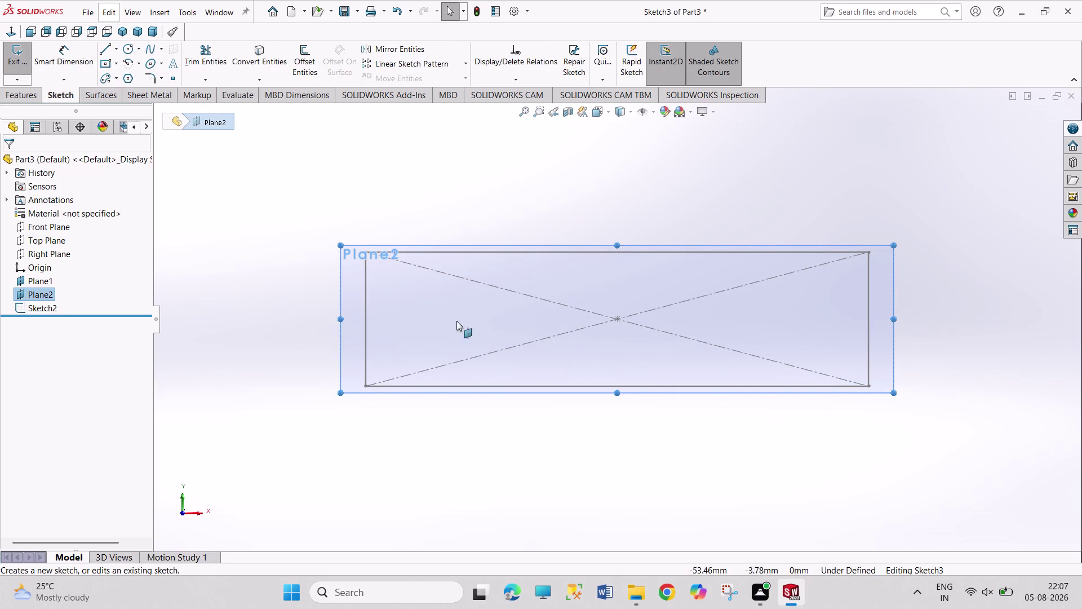
click(268, 53)
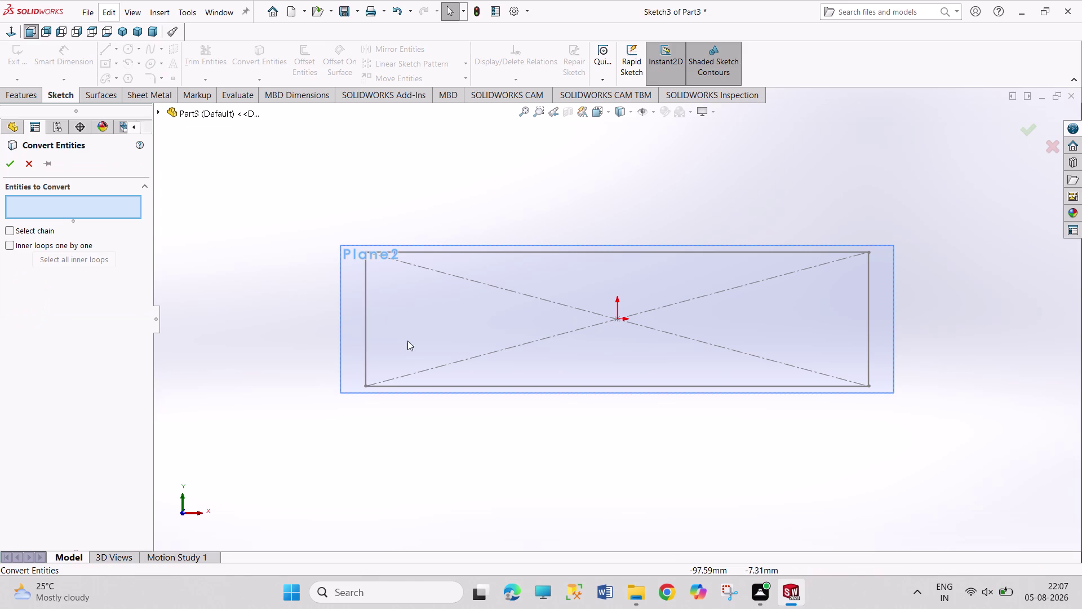
click(367, 341)
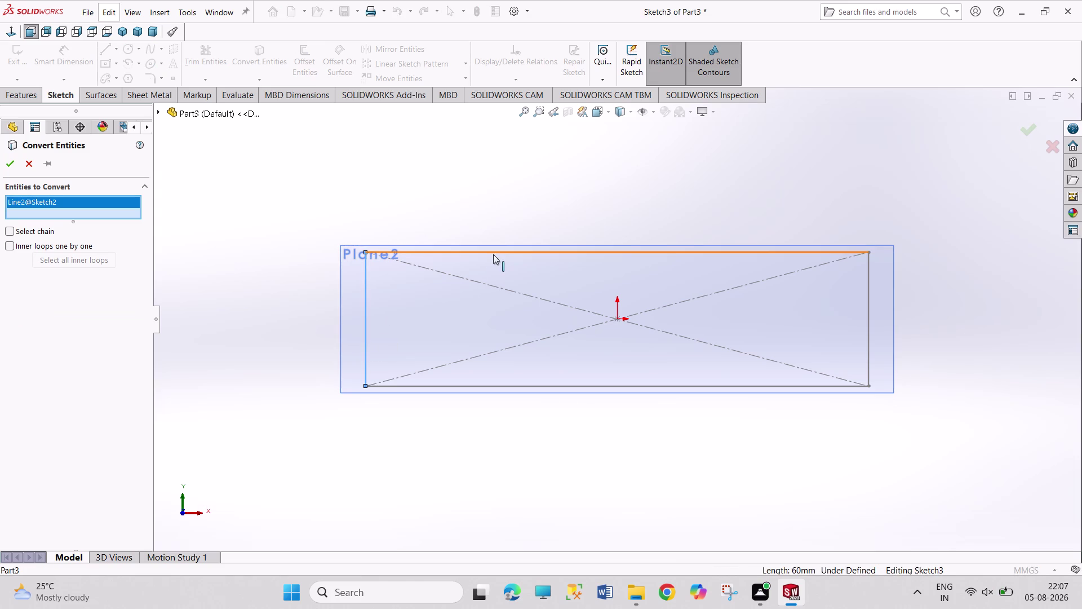
click(493, 255)
click(570, 388)
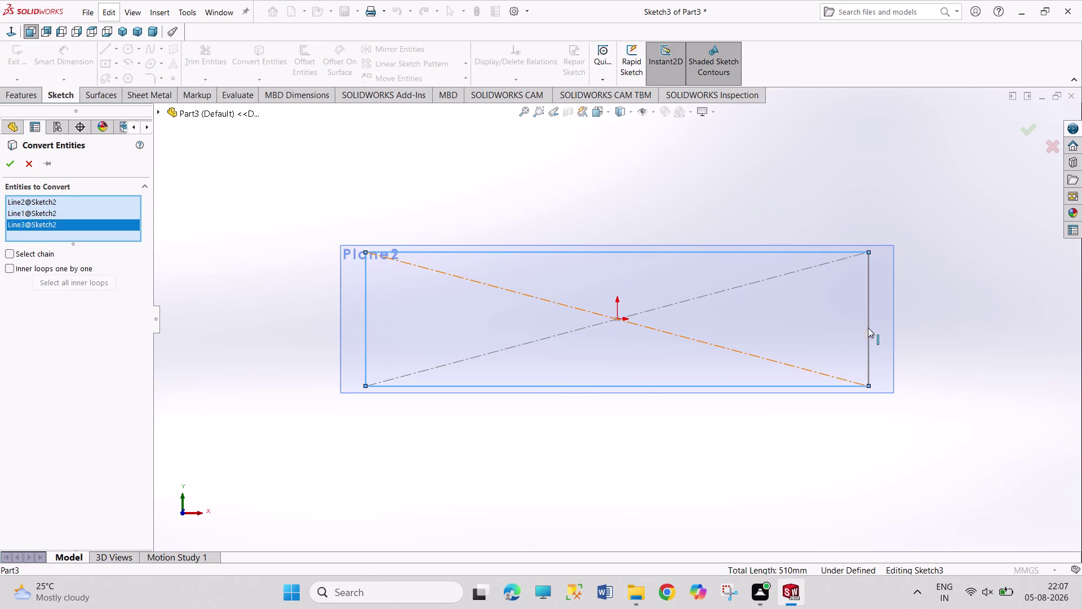
click(866, 325)
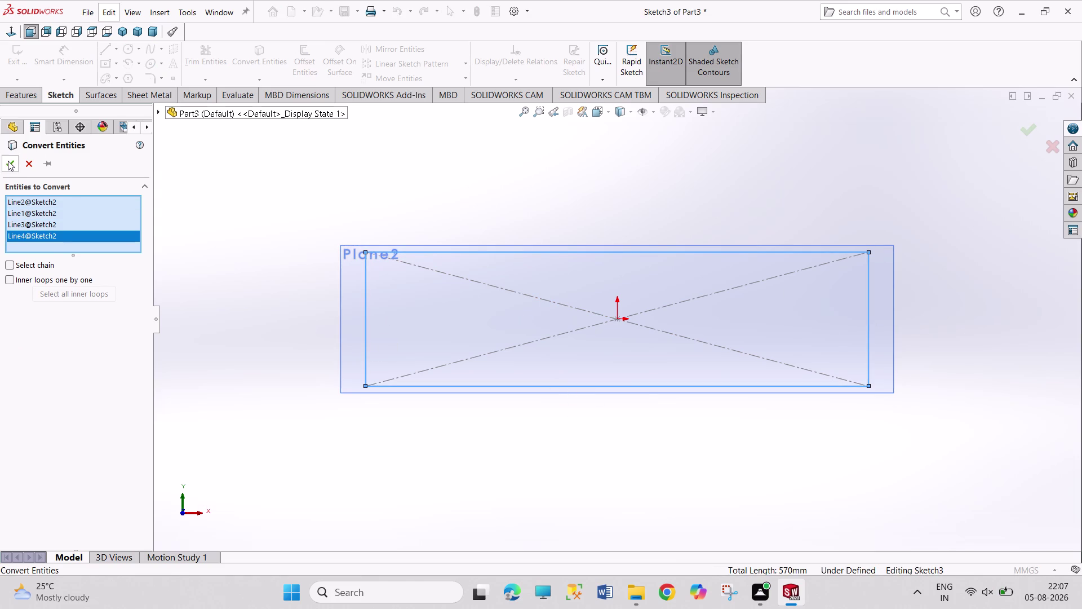
click(8, 161)
click(220, 168)
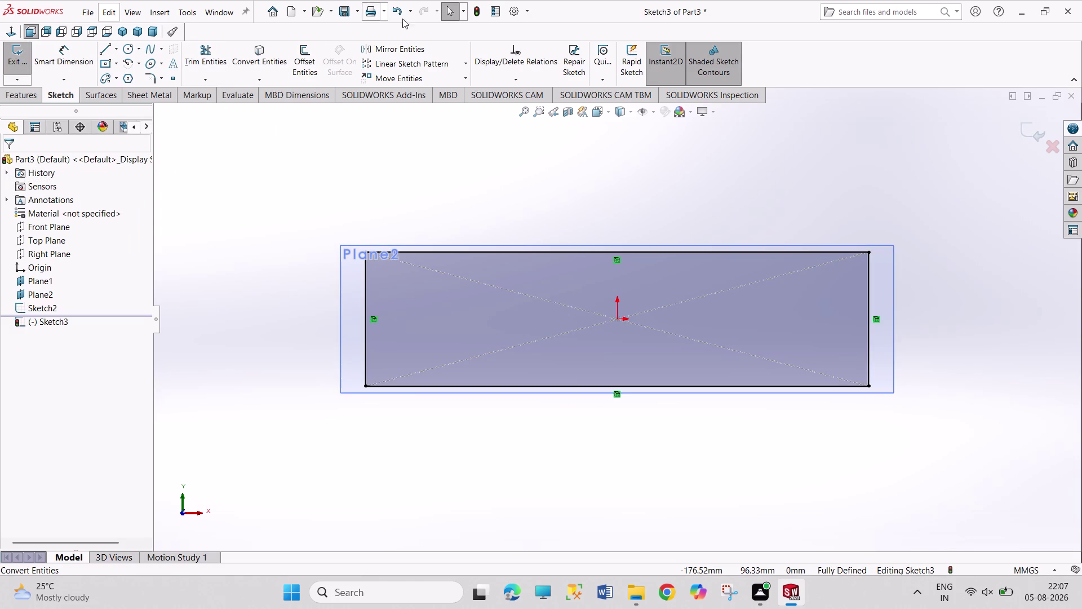
Hide Plane1 and Plane2, exit Sketch3, and inspect both outlines in 3D.
click(119, 33)
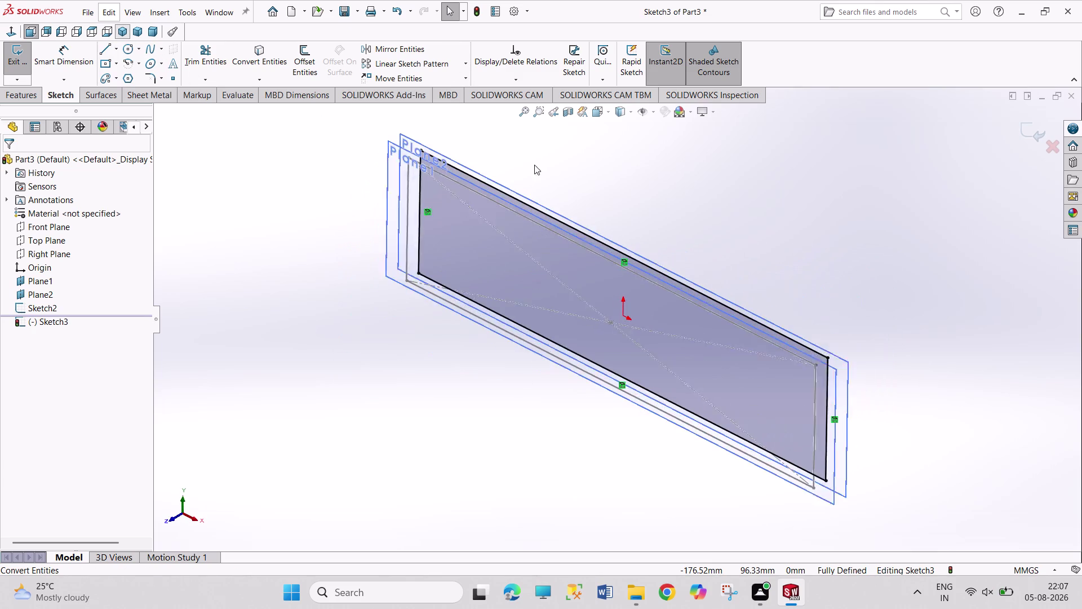
middle_drag(604, 191, 590, 200)
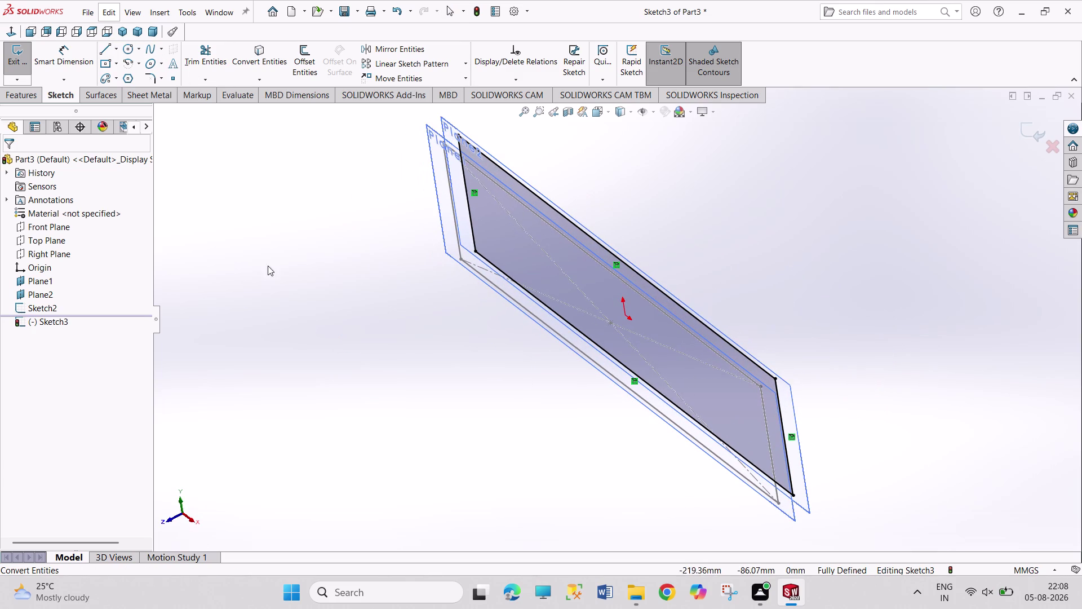
click(40, 281)
click(66, 264)
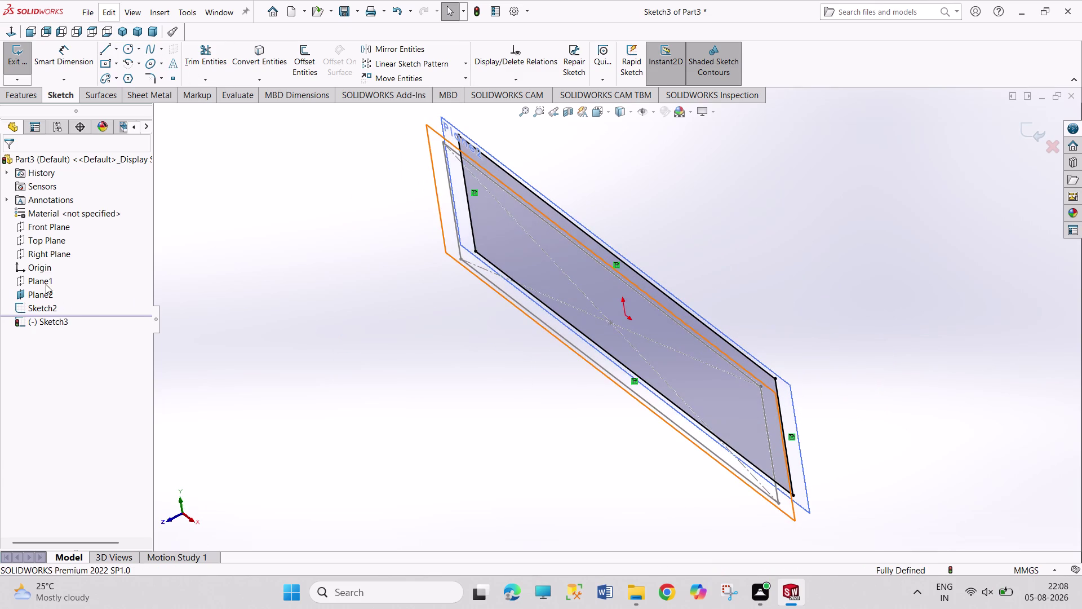
click(39, 290)
click(70, 275)
click(221, 258)
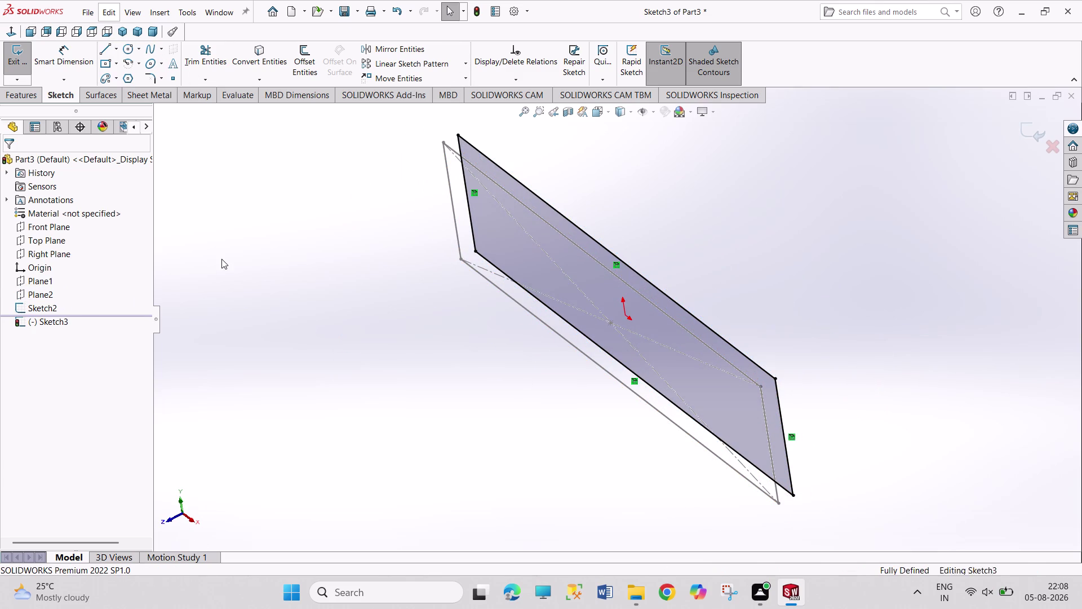
middle_drag(286, 276, 263, 288)
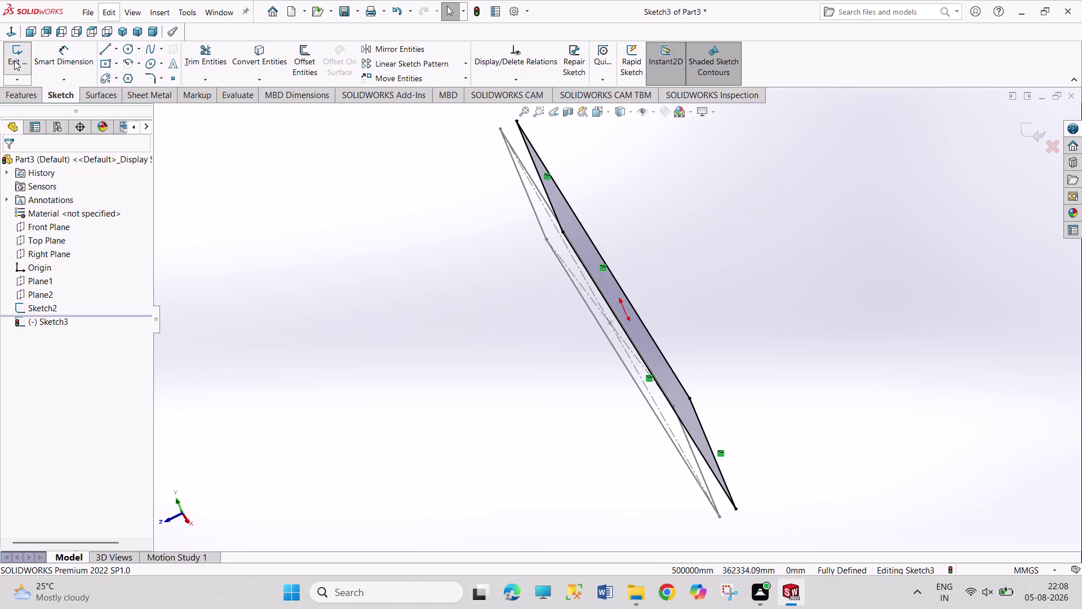
click(15, 57)
click(259, 227)
middle_drag(269, 235, 271, 236)
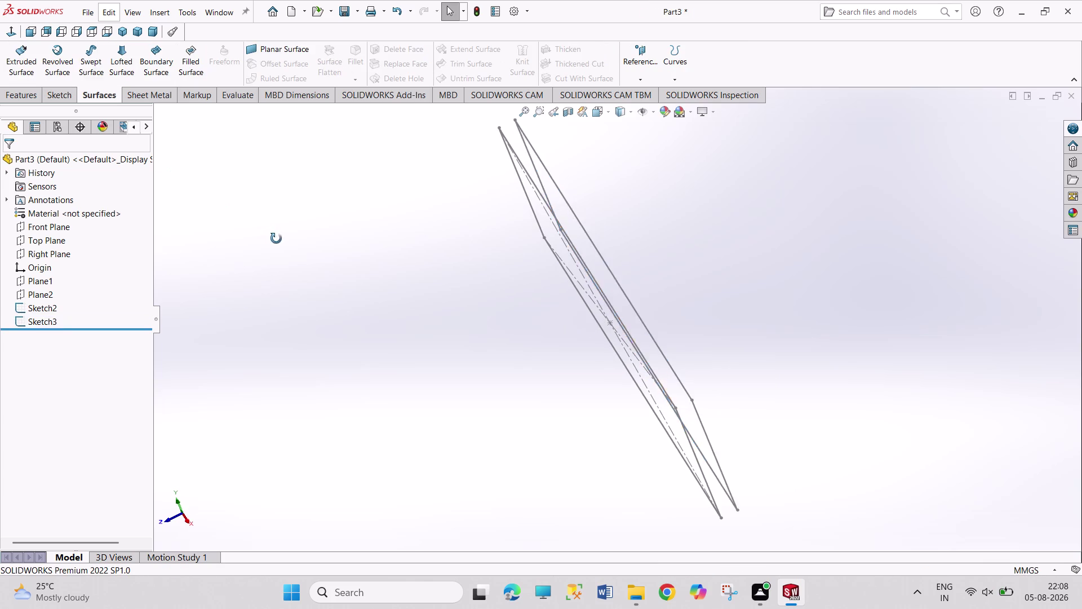
Edit Sketch2 and mark its bottom 225 mm edge For construction.
middle_drag(271, 236, 306, 194)
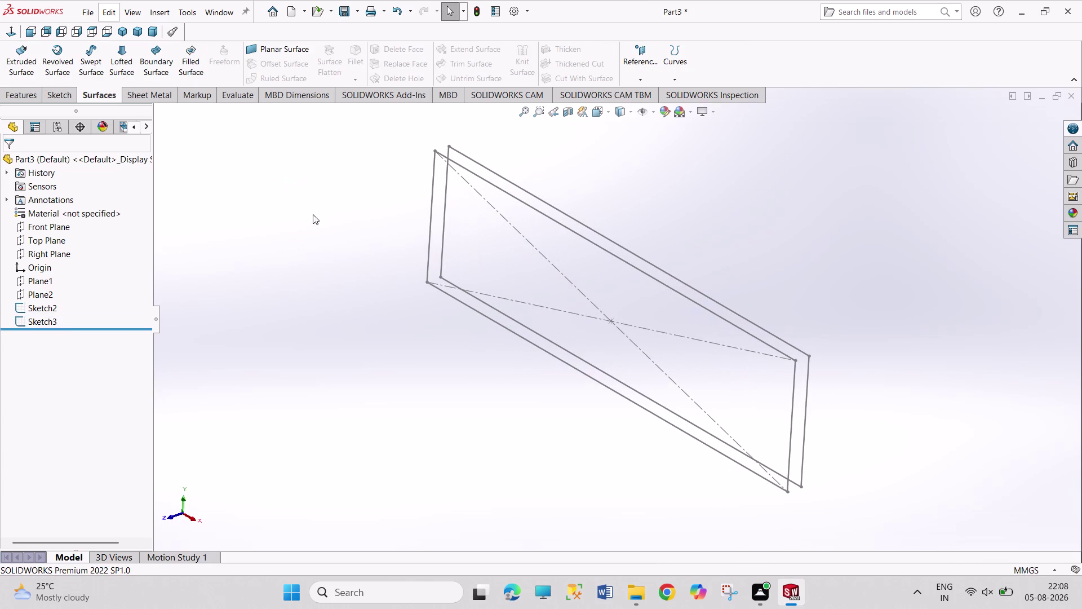
click(48, 304)
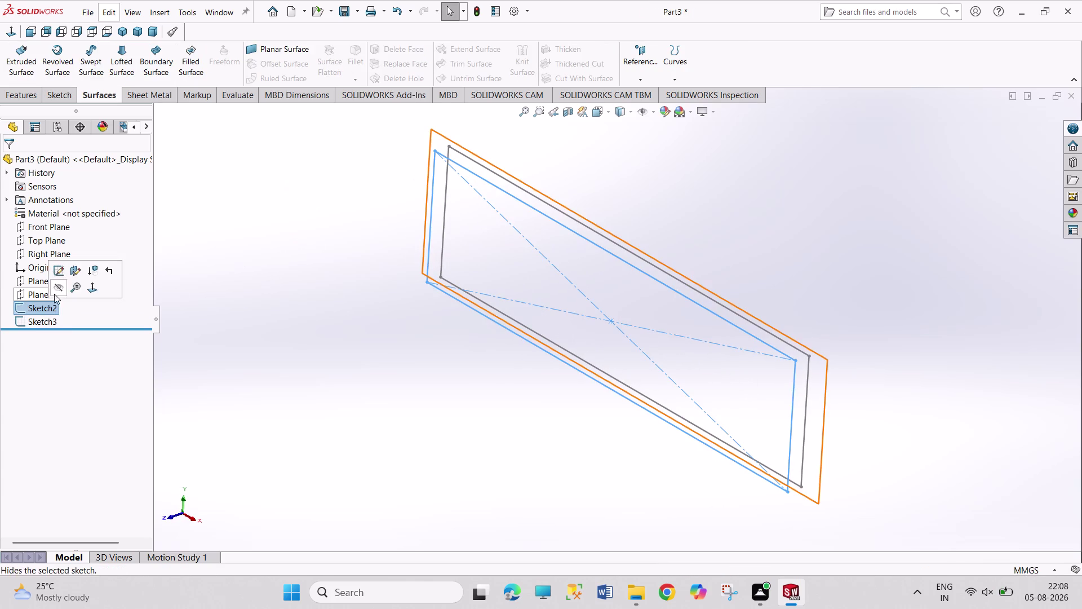
click(62, 273)
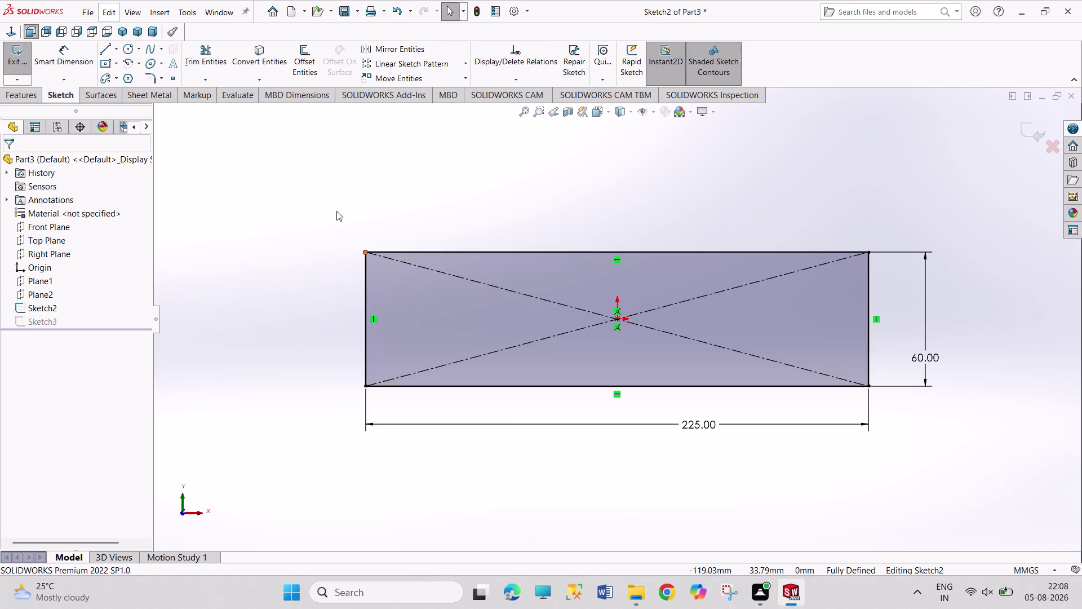
click(463, 388)
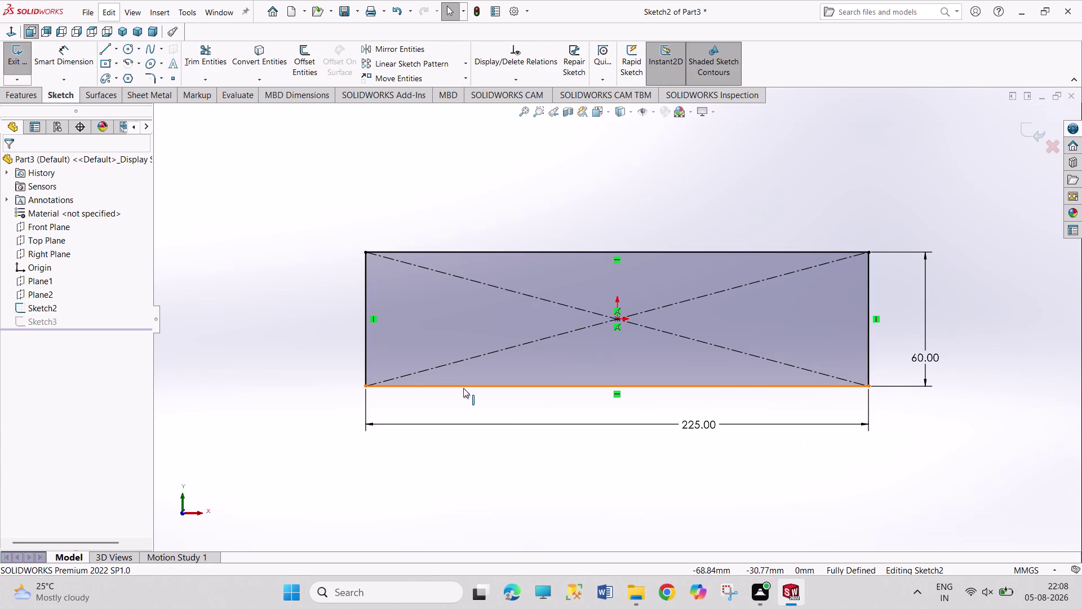
click(63, 376)
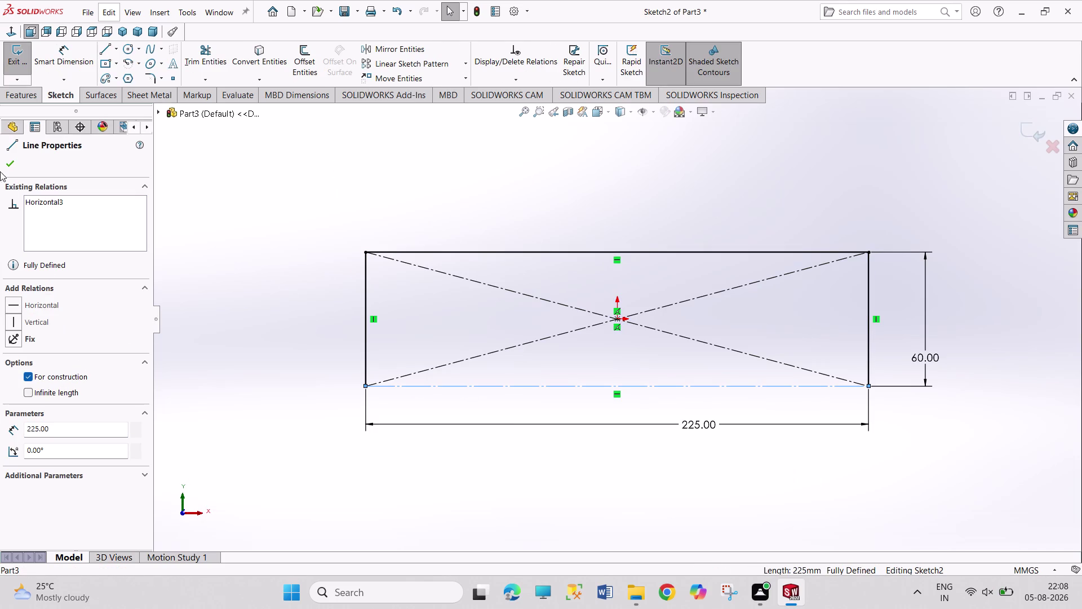
click(1, 165)
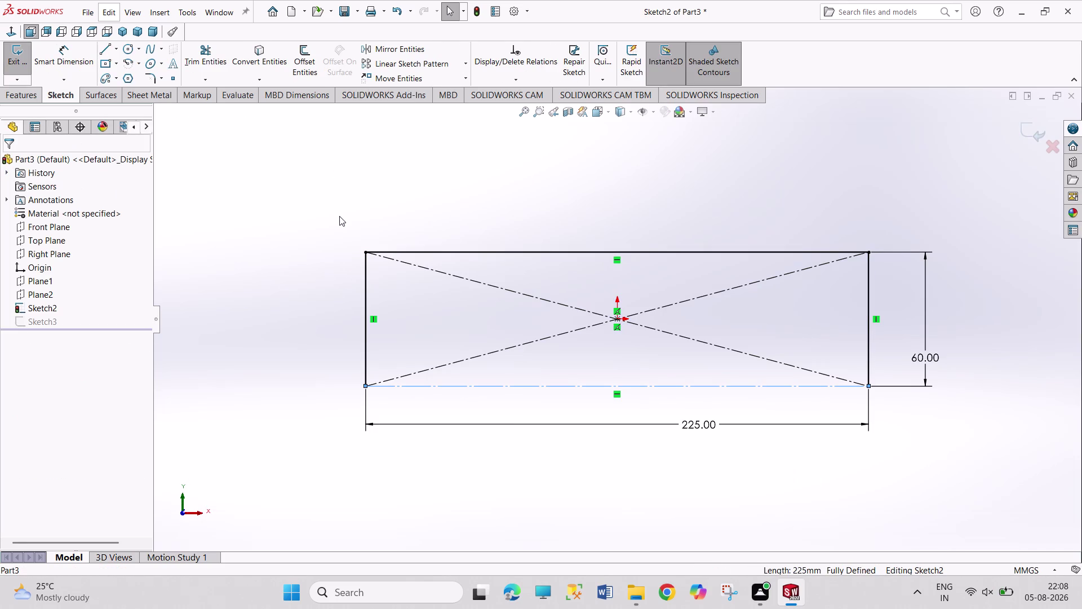
Start a sketch fillet on the bottom corners, then cancel it.
click(151, 76)
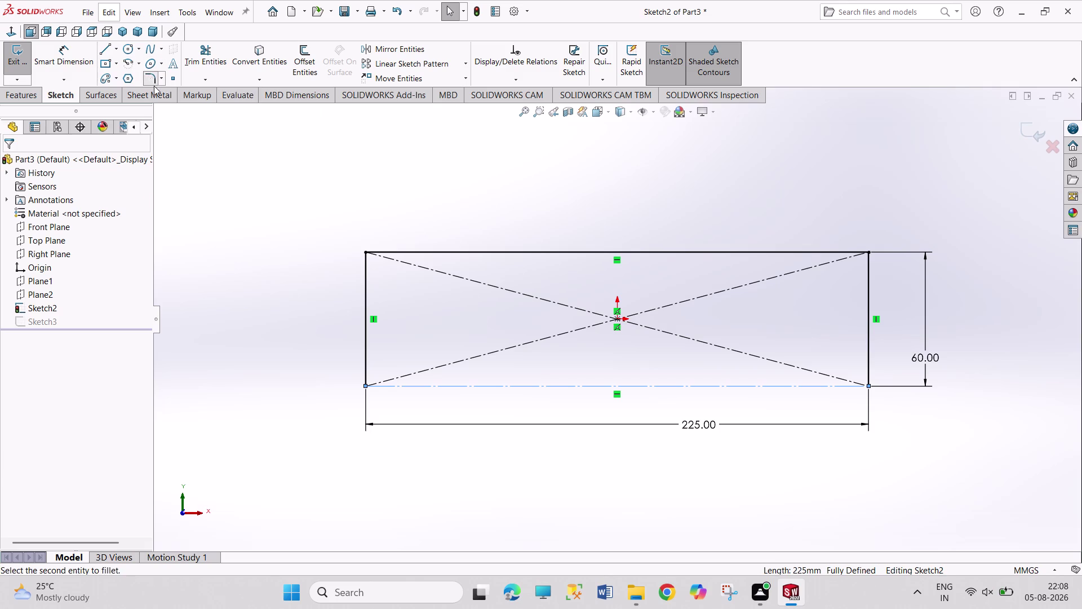
drag(260, 170, 724, 287)
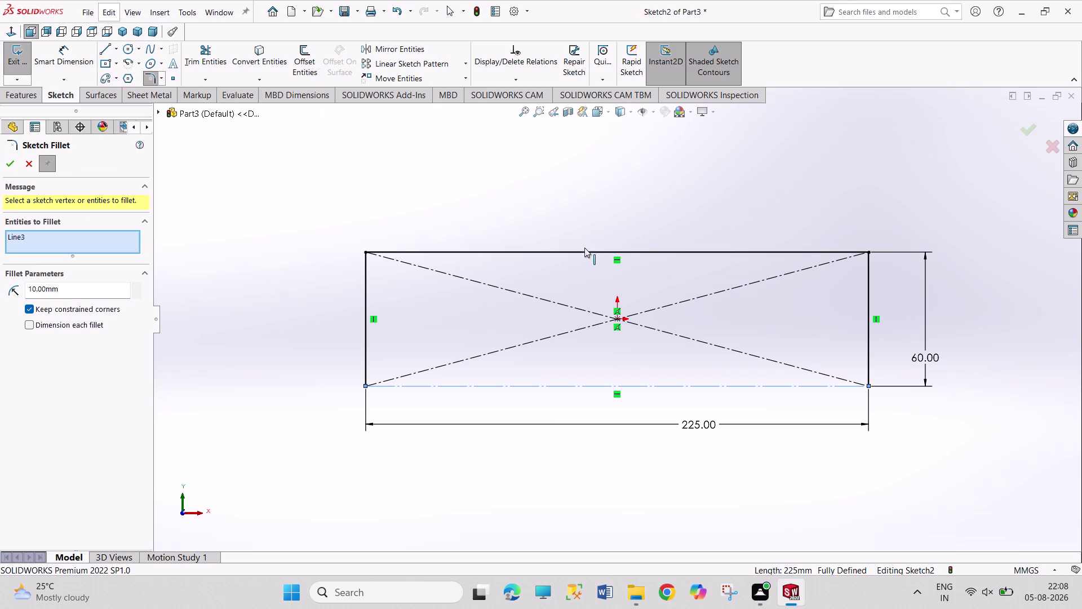
drag(324, 208, 427, 291)
drag(316, 223, 348, 292)
click(367, 287)
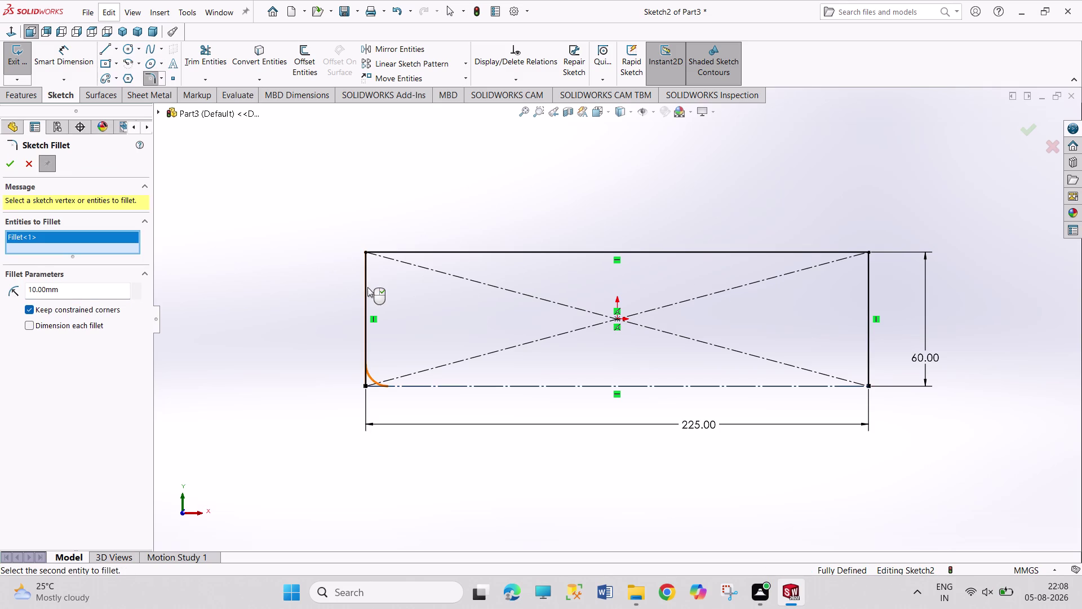
key(Escape)
key(Escape)
key(Escape)
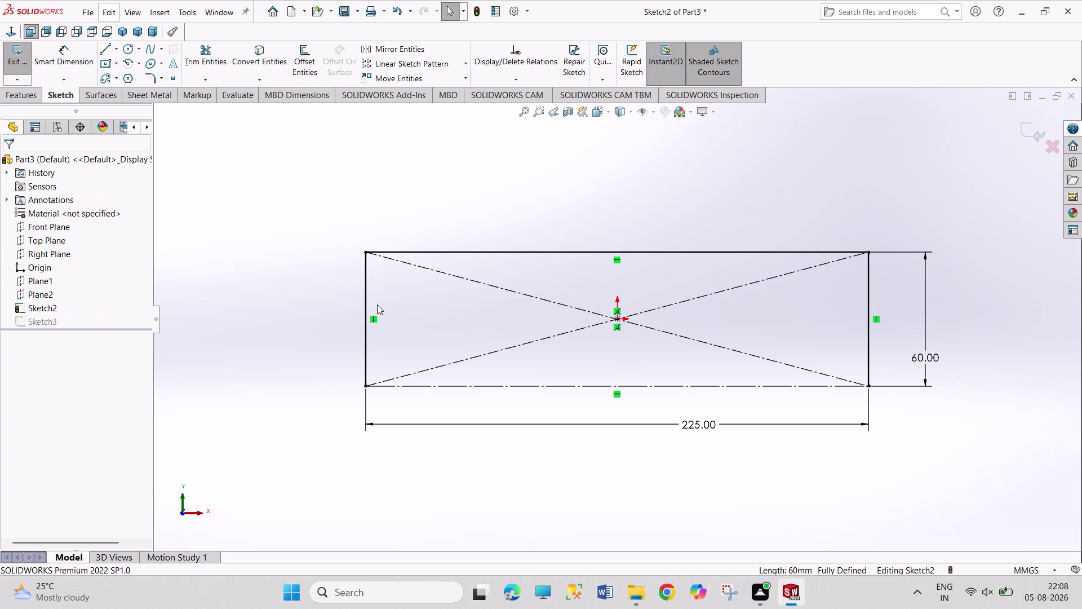
key(Escape)
Box-select the rectangle's top edge and dismiss its properties.
drag(334, 181, 928, 293)
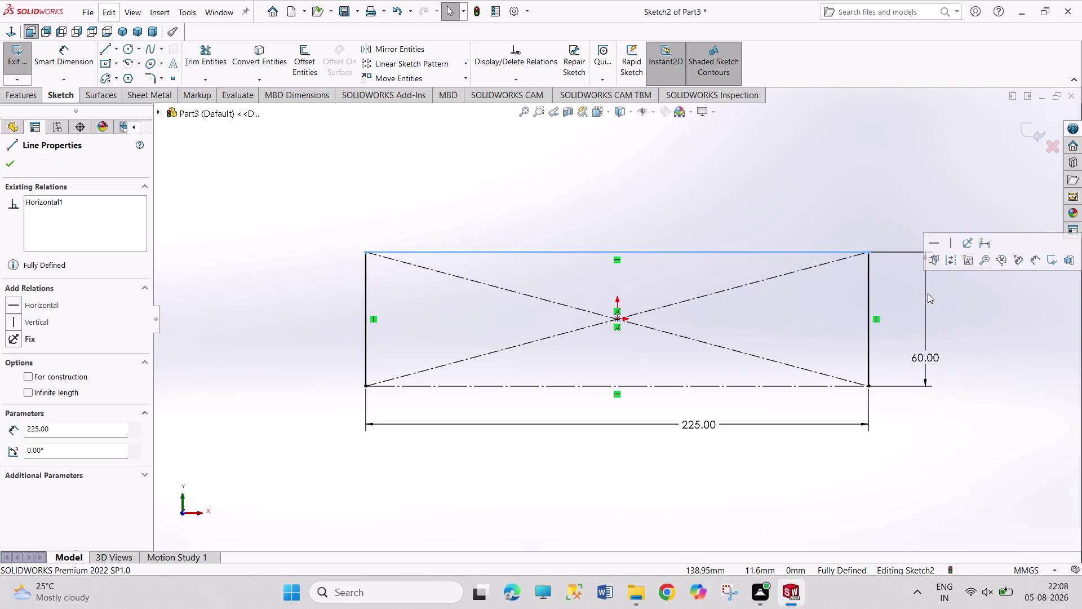
key(Escape)
key(Escape)
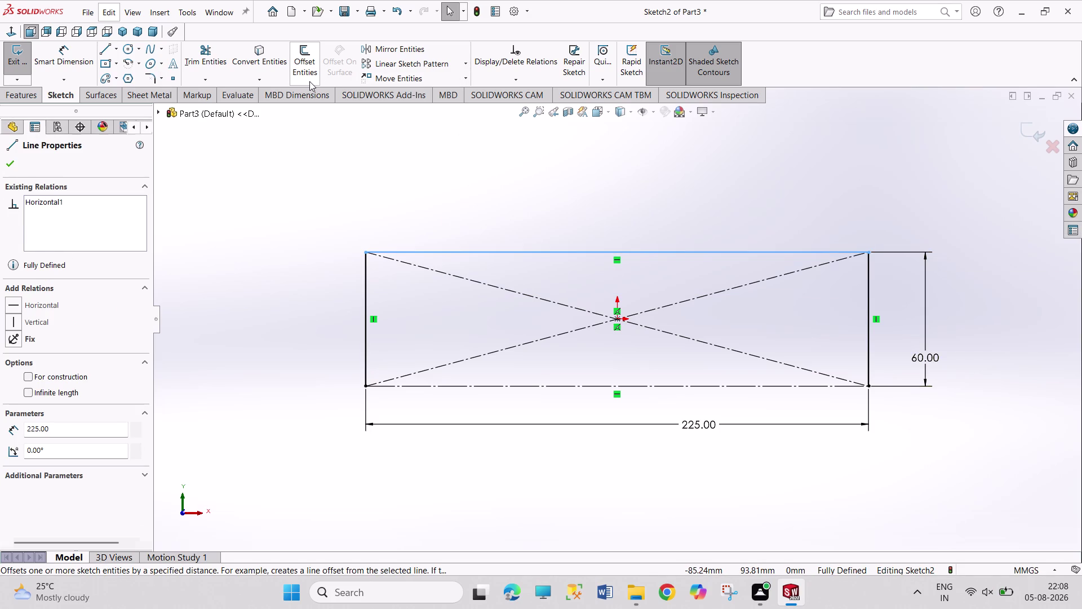
key(Escape)
key(Escape)
key(Escape)
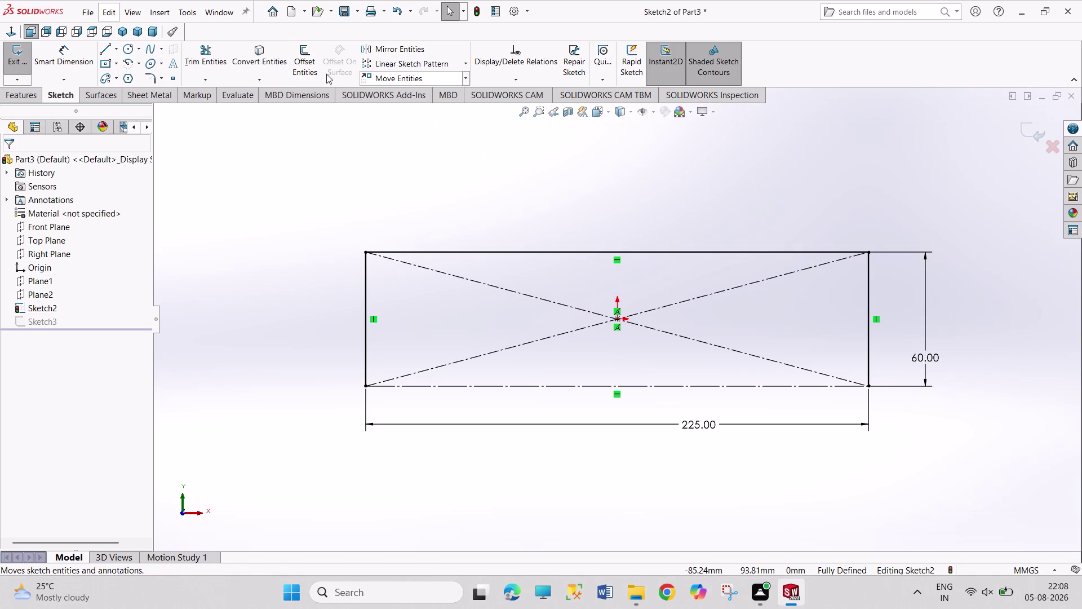
Fillet Sketch2's two top corners at 18 mm radius and exit the sketch.
click(145, 78)
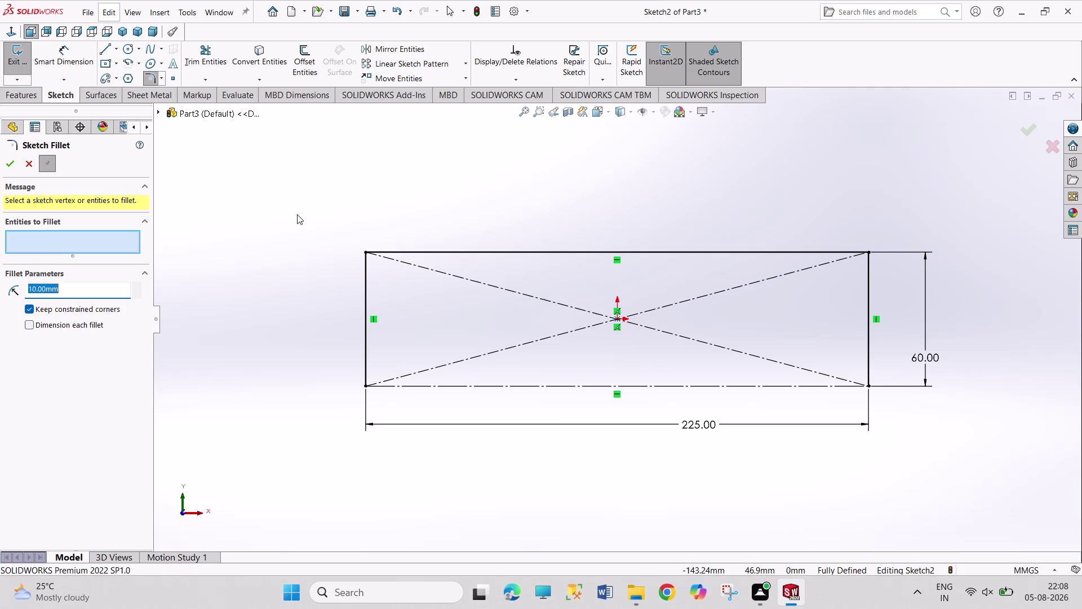
drag(297, 214, 920, 304)
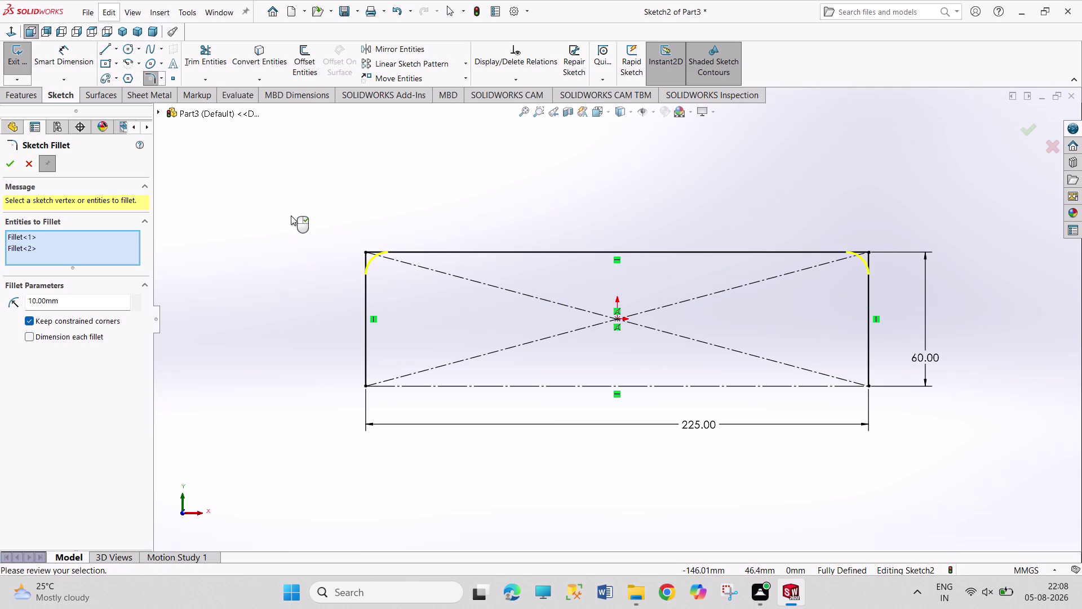
key(1)
click(66, 305)
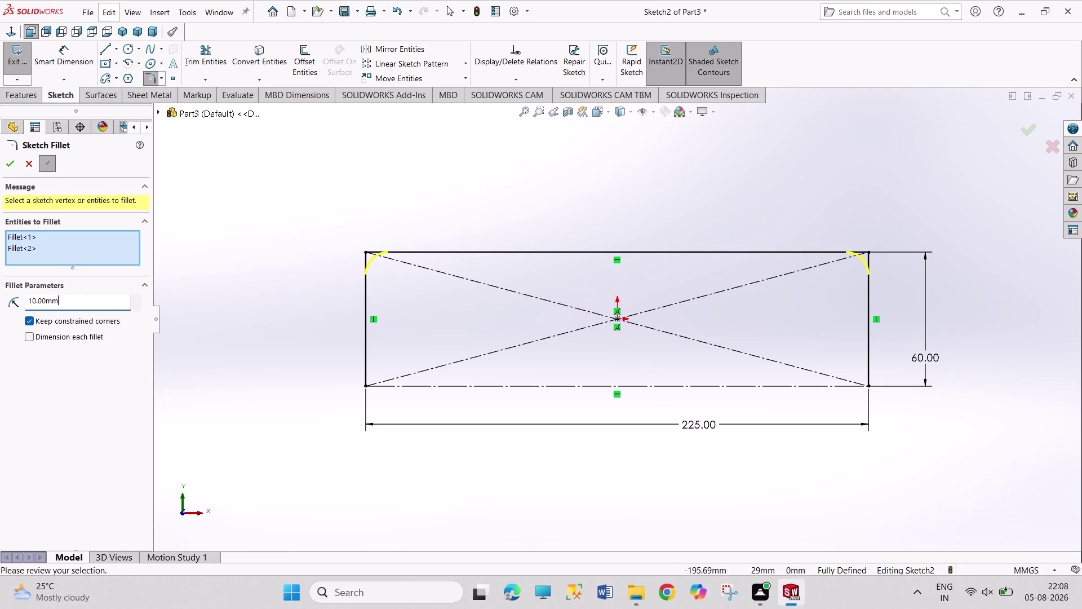
drag(64, 303, 0, 302)
text(18)
key(Return)
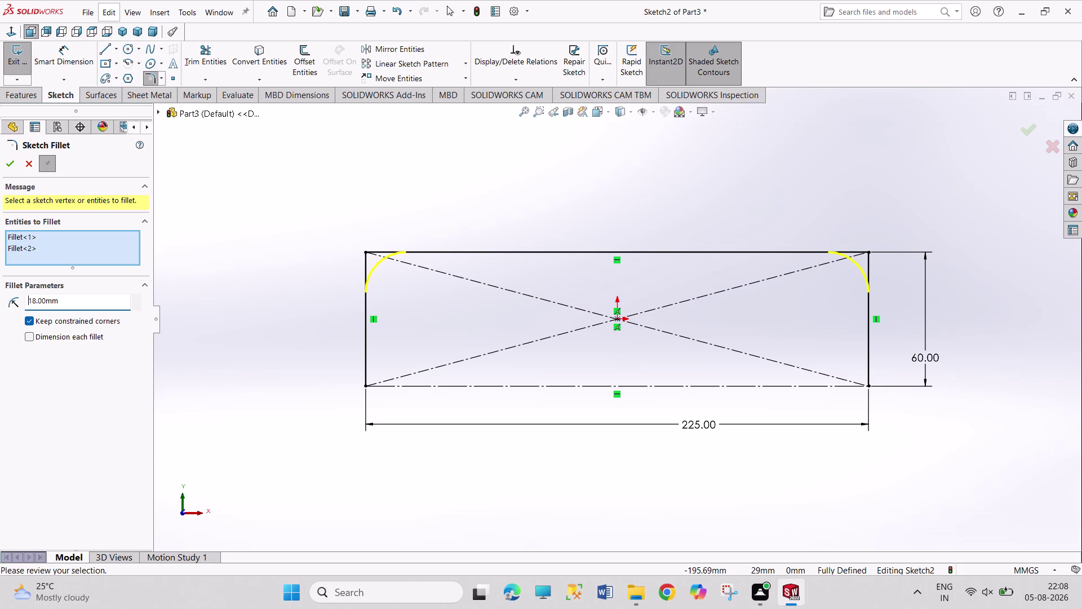
click(4, 156)
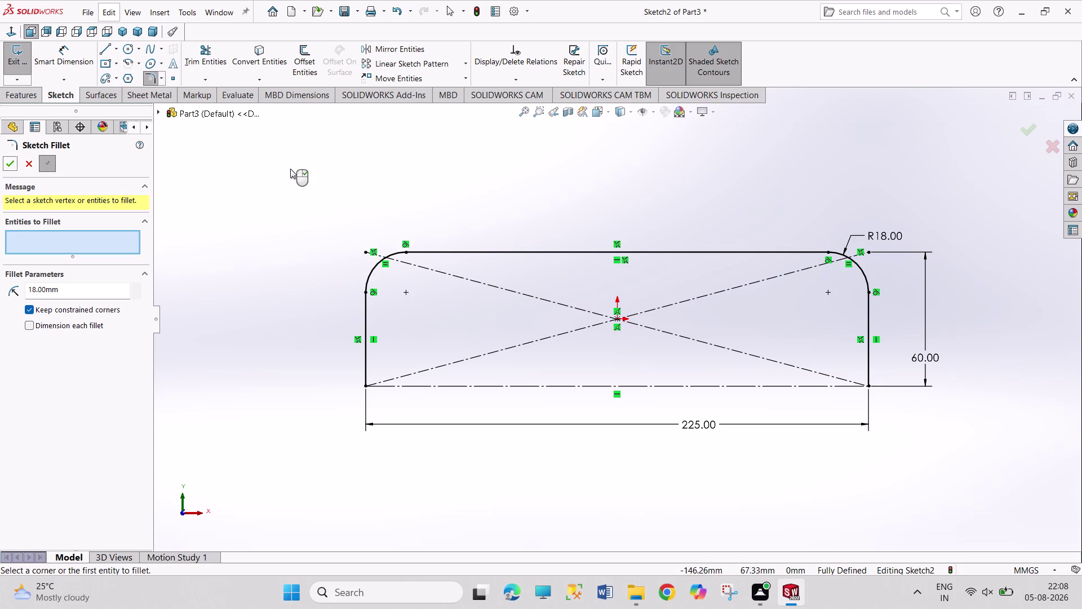
click(290, 169)
click(21, 57)
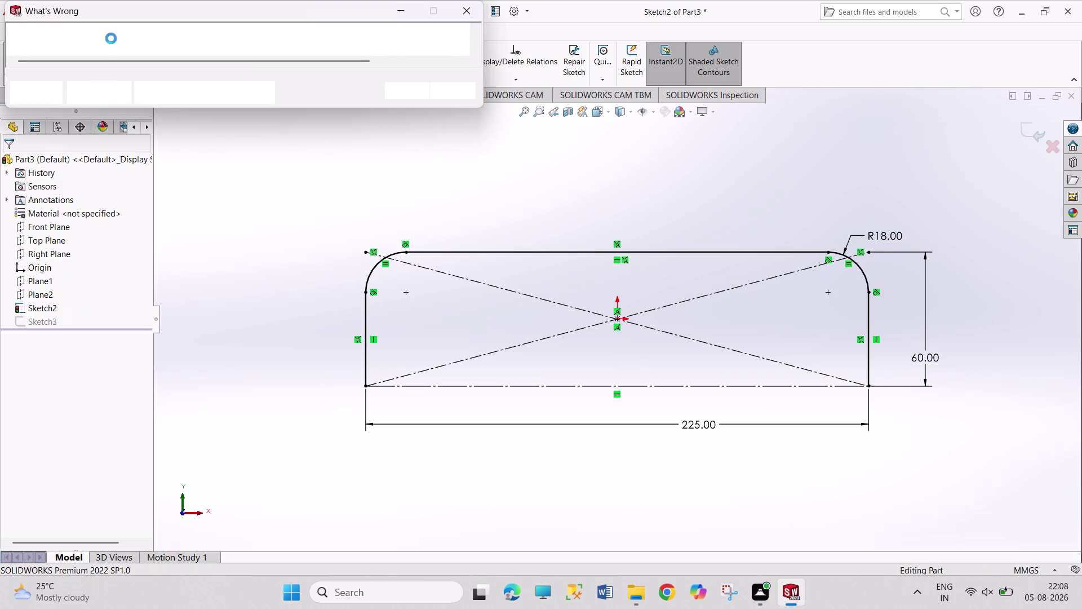
click(409, 93)
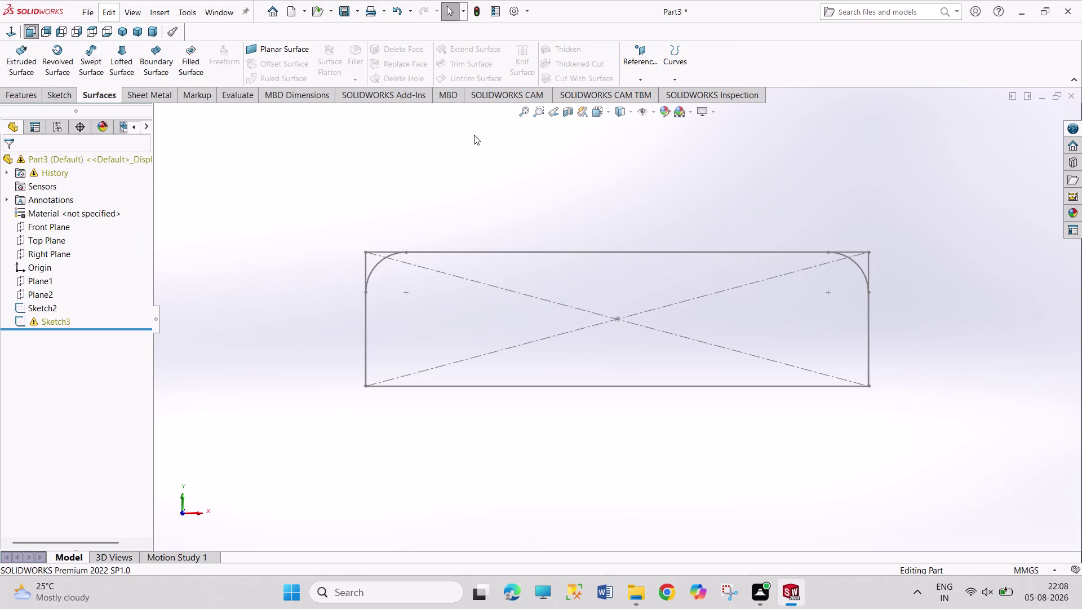
Undo back to the plain 225 × 60 mm rectangle, removing Sketch3 and fillets.
key(ctrl+z)
key(ctrl+z)
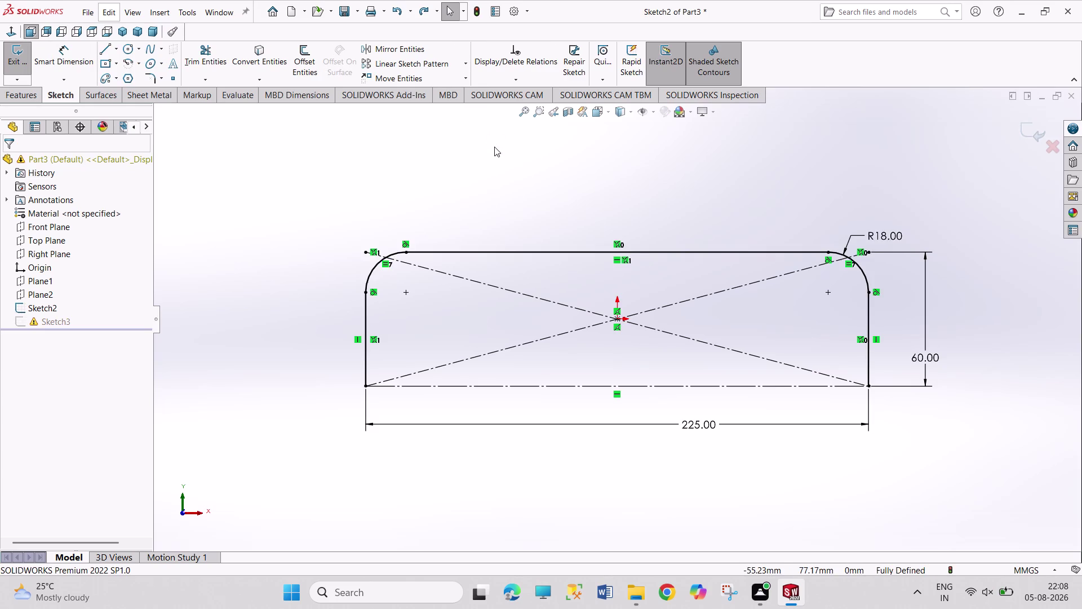
key(ctrl+z)
key(ctrl+z)
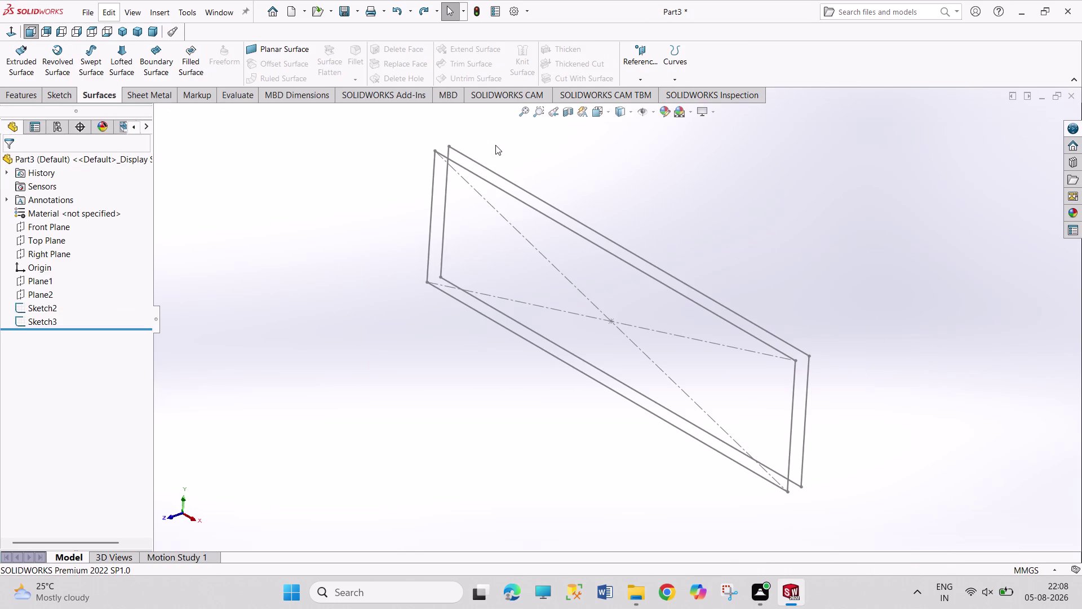
key(ctrl+z)
key(ctrl+z)
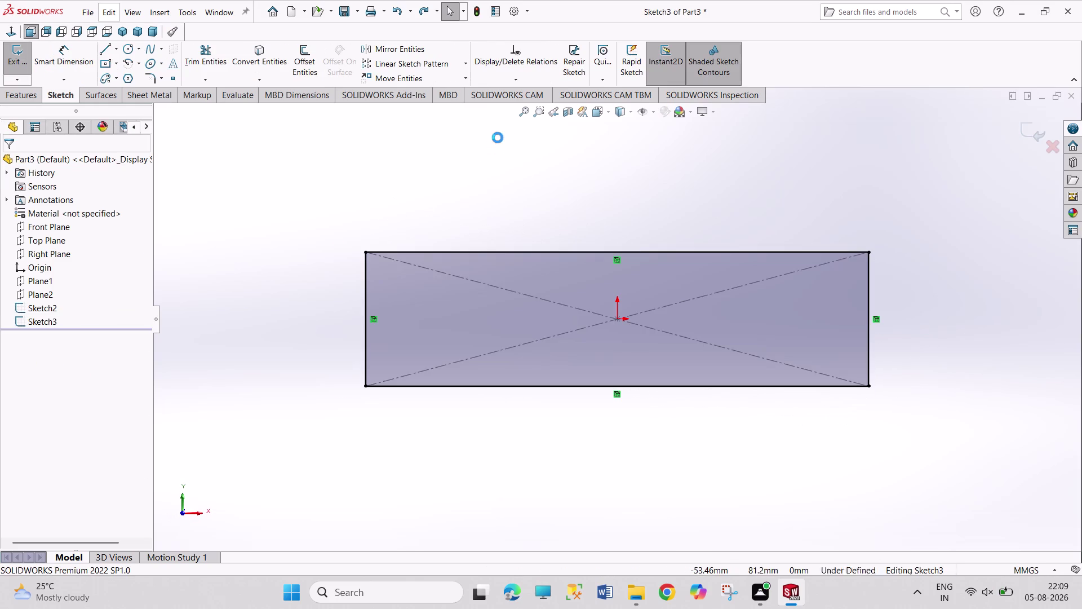
middle_drag(517, 154, 489, 206)
key(ctrl+z)
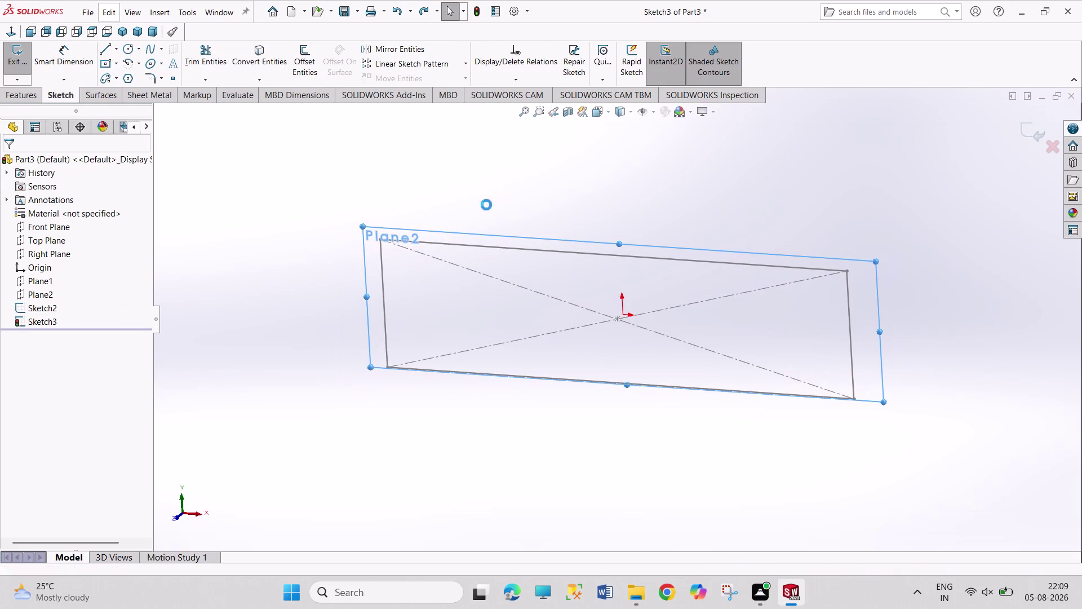
key(ctrl+z)
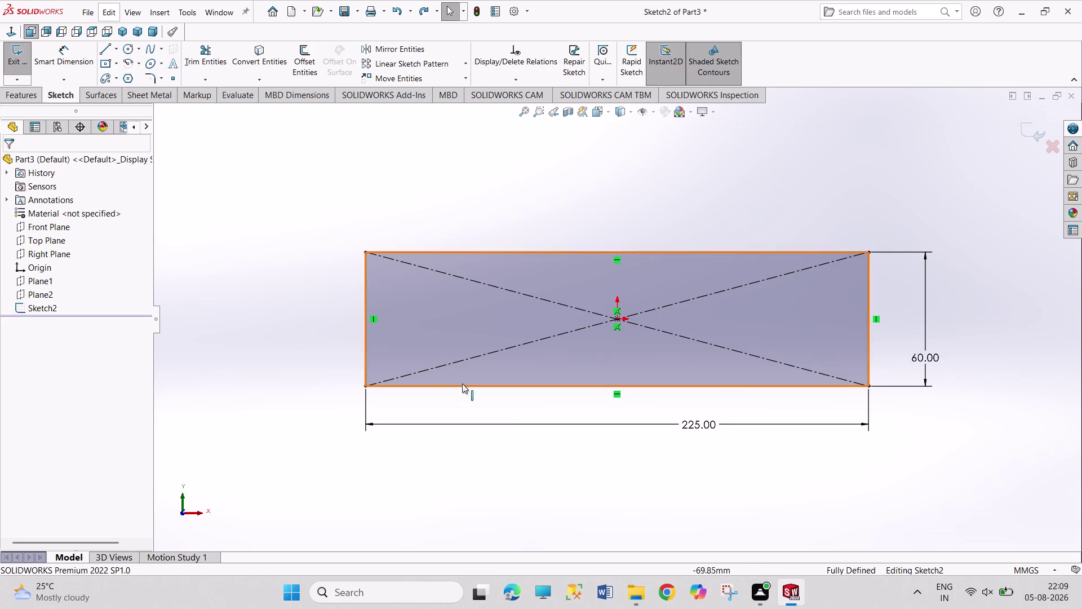
Make Sketch2's bottom edge construction geometry.
click(465, 386)
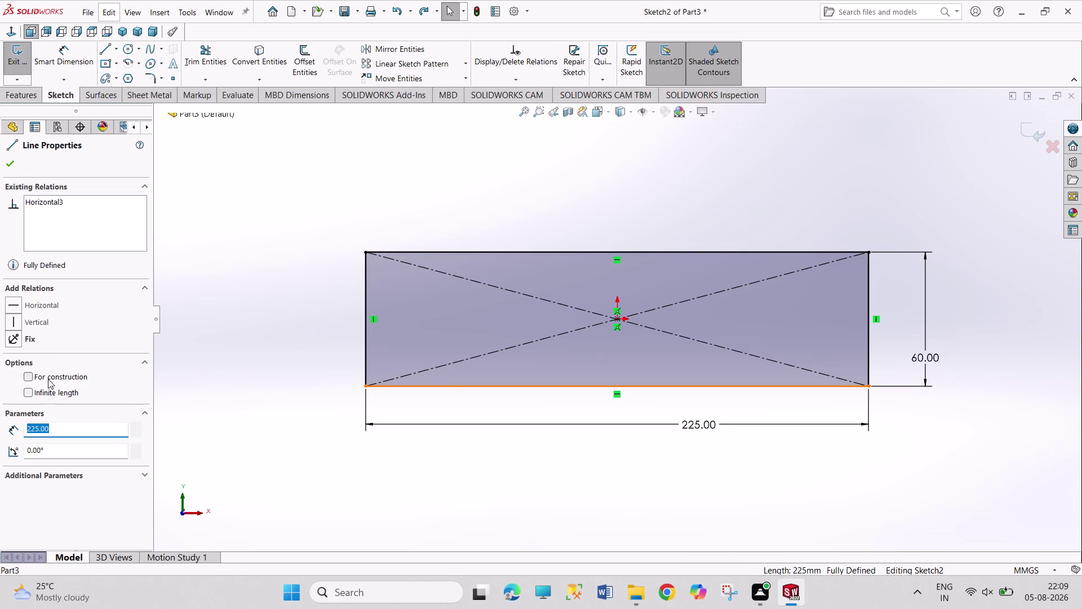
click(48, 378)
click(10, 162)
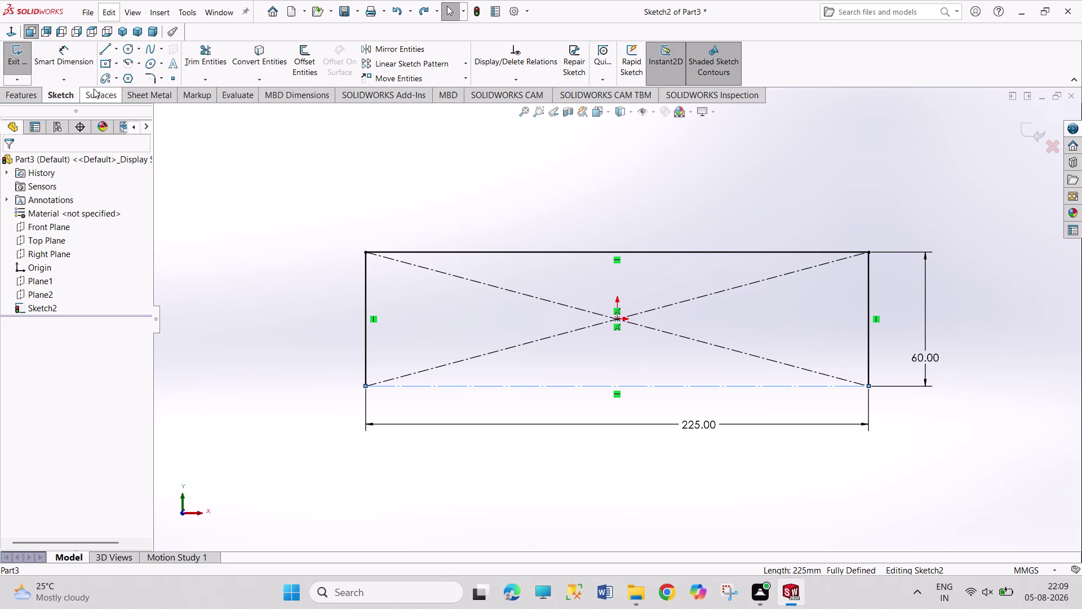
Start Sketch Fillet and clear the preselected bottom edge from the selection.
click(154, 76)
drag(309, 186, 616, 310)
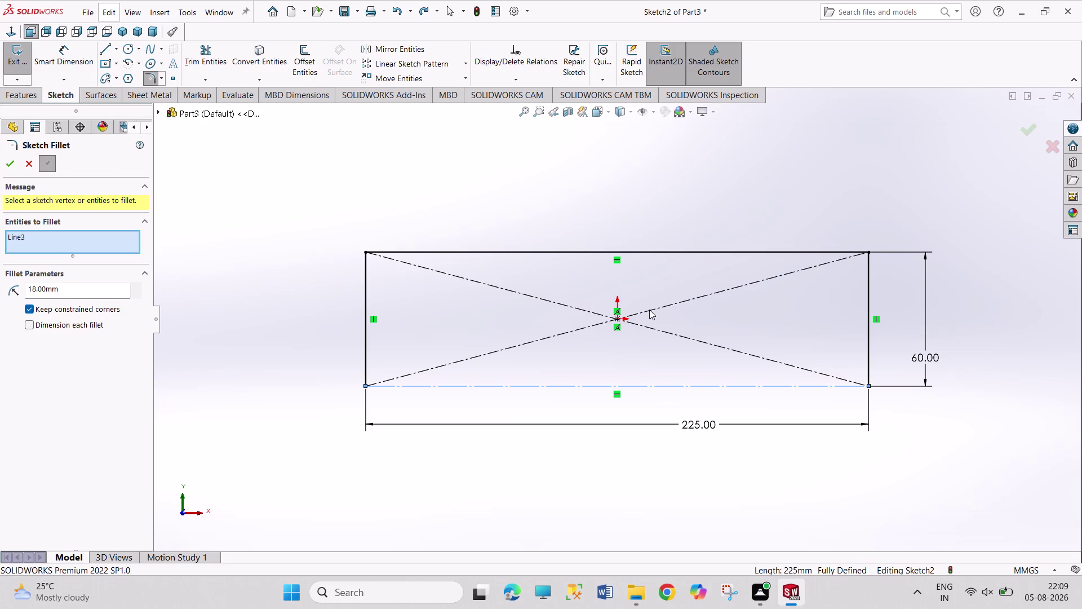
drag(616, 309, 758, 307)
click(9, 163)
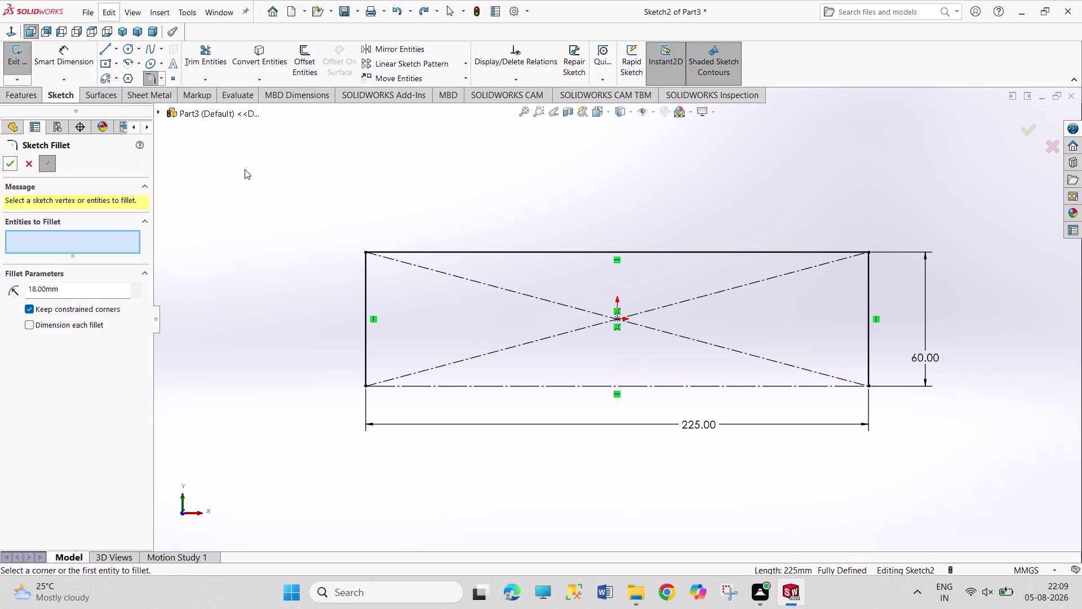
triple_click(245, 169)
click(10, 164)
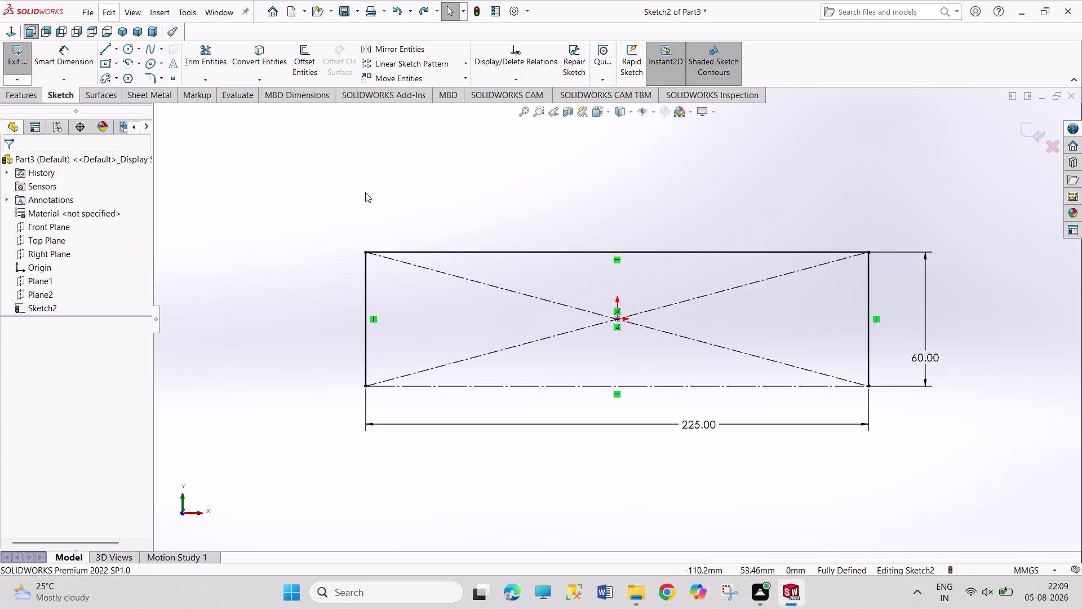
drag(360, 183, 437, 233)
drag(404, 189, 467, 204)
Fillet the two top corners at R18 and exit Sketch2.
click(156, 74)
drag(298, 207, 297, 212)
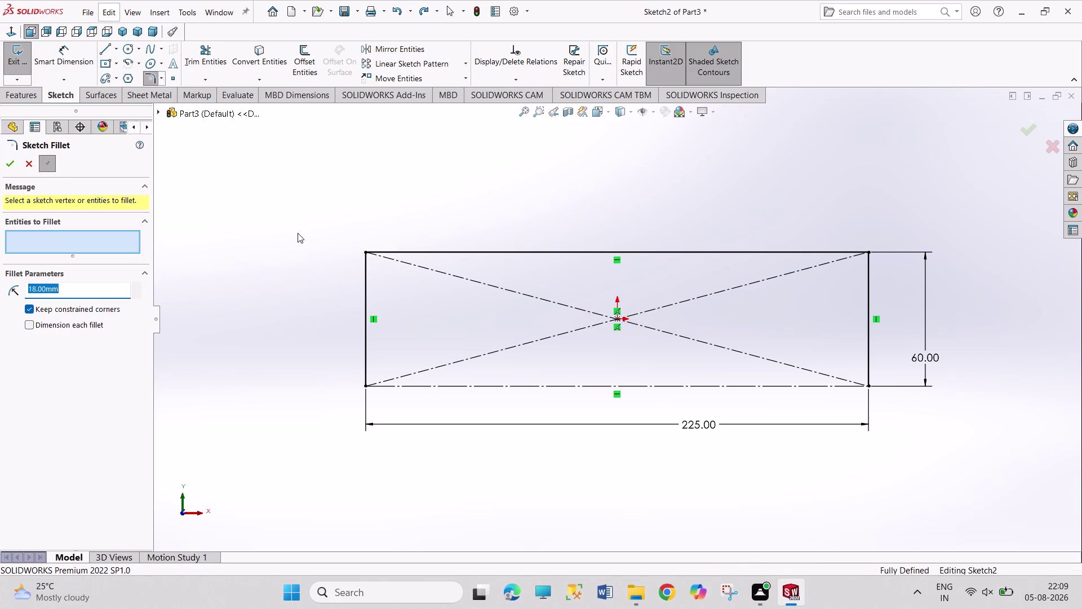
drag(297, 212, 896, 288)
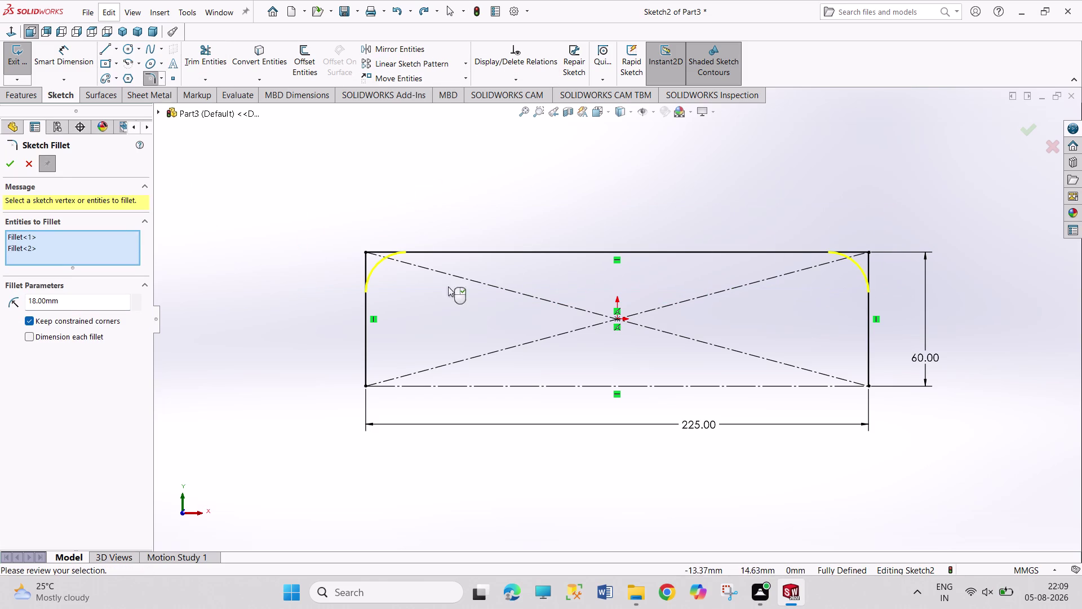
click(7, 165)
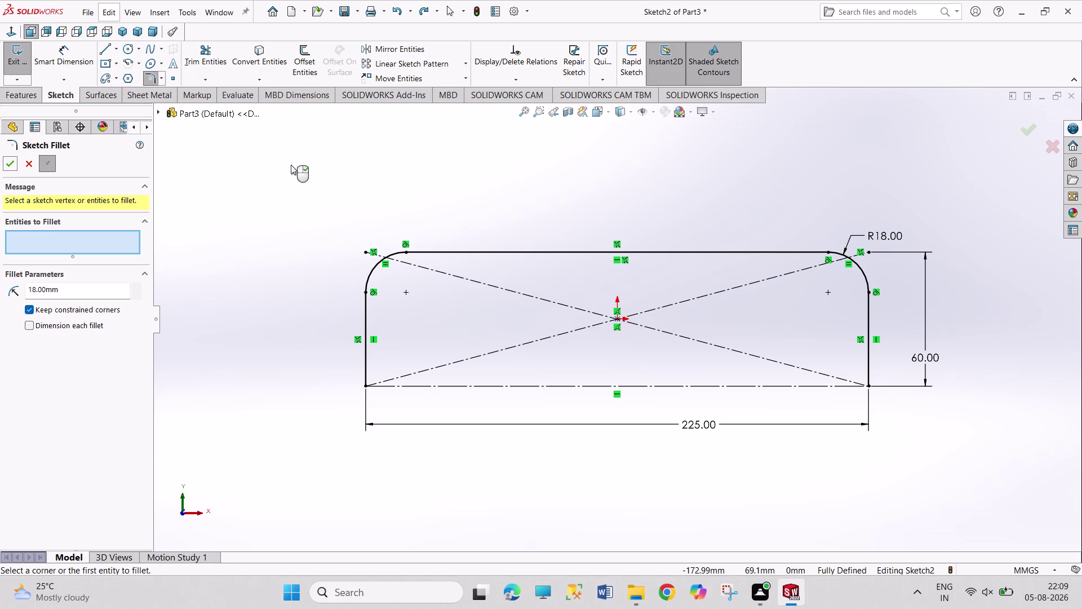
click(293, 166)
click(15, 54)
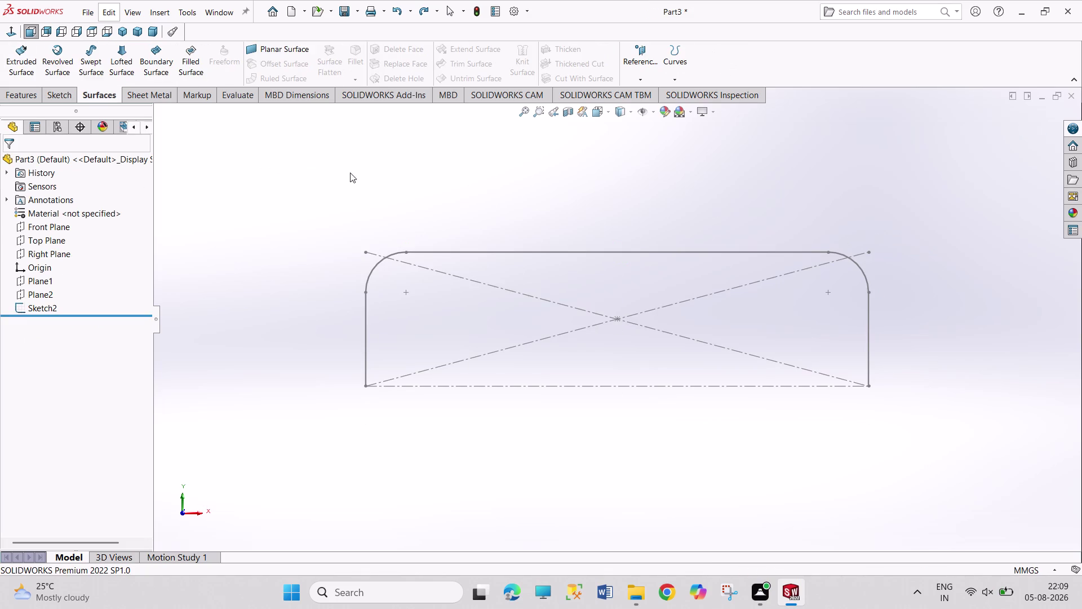
Go isometric, select Plane2, orbit, and set the view Normal To Plane2.
click(128, 28)
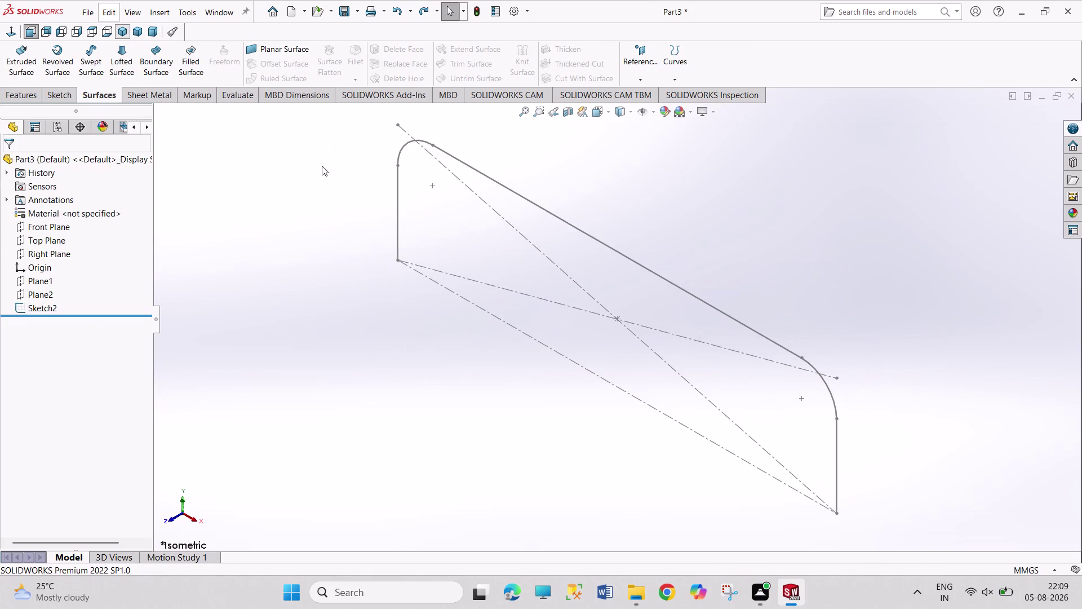
click(40, 294)
middle_drag(176, 293, 160, 300)
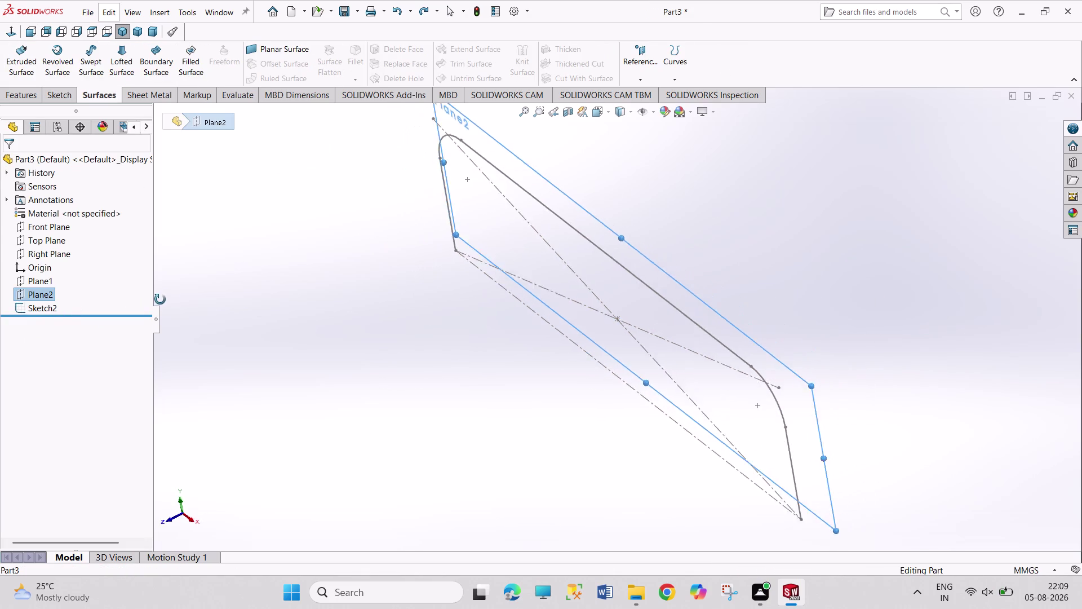
middle_drag(160, 299, 134, 331)
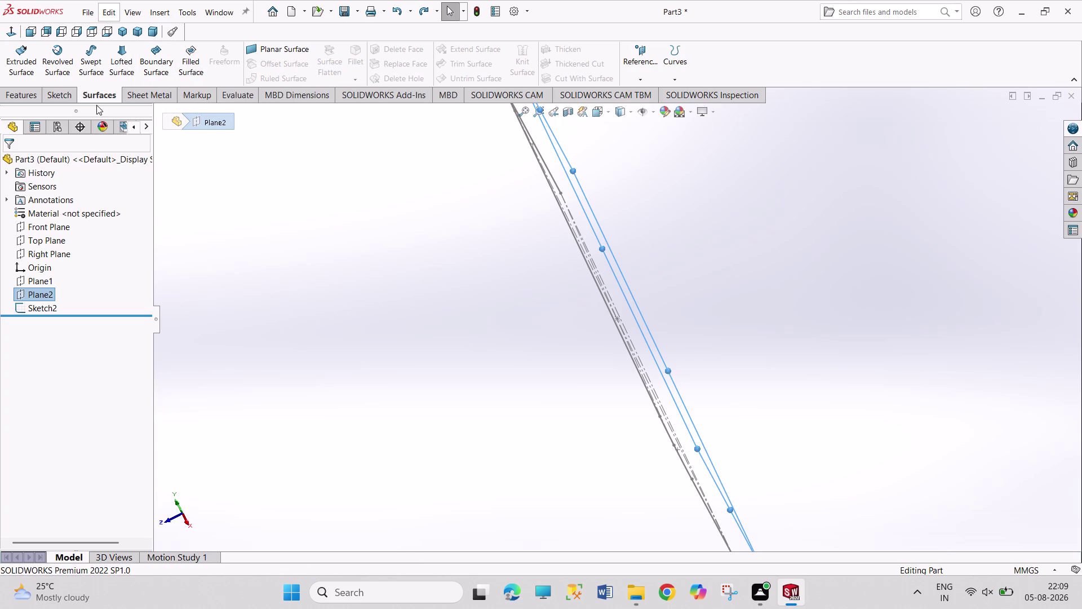
click(65, 92)
click(18, 54)
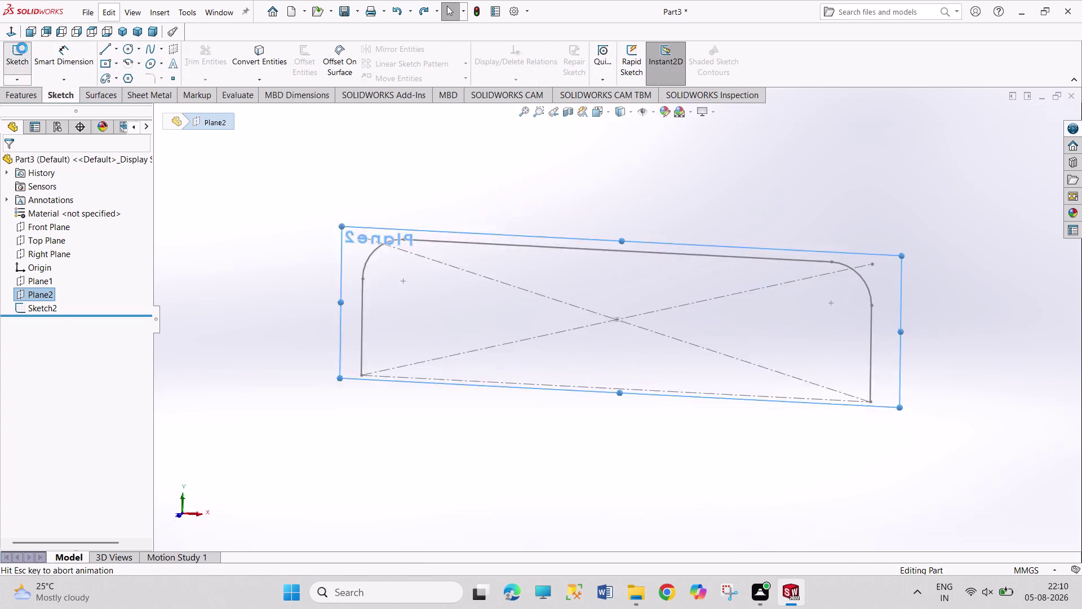
Convert Sketch2's arcs and straight edges onto Plane2 as Sketch4, then exit.
click(368, 357)
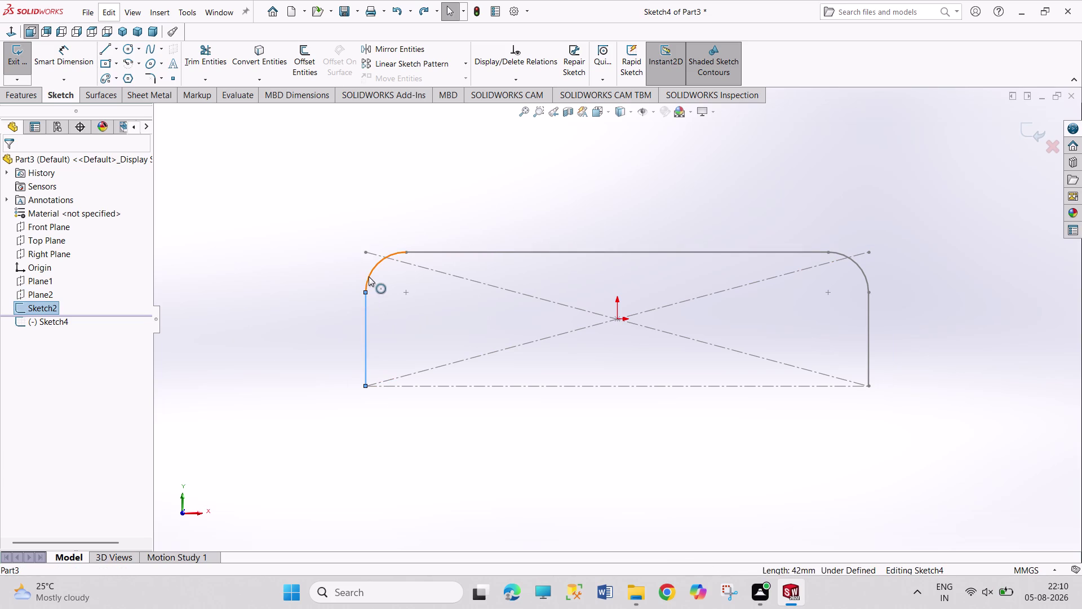
click(369, 276)
click(496, 251)
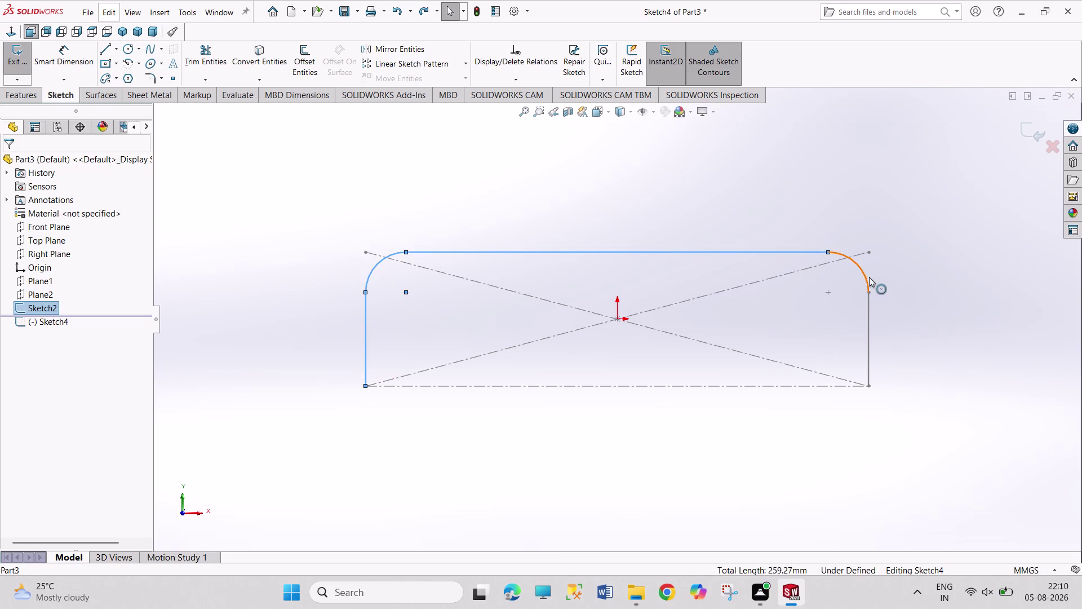
click(863, 276)
click(866, 330)
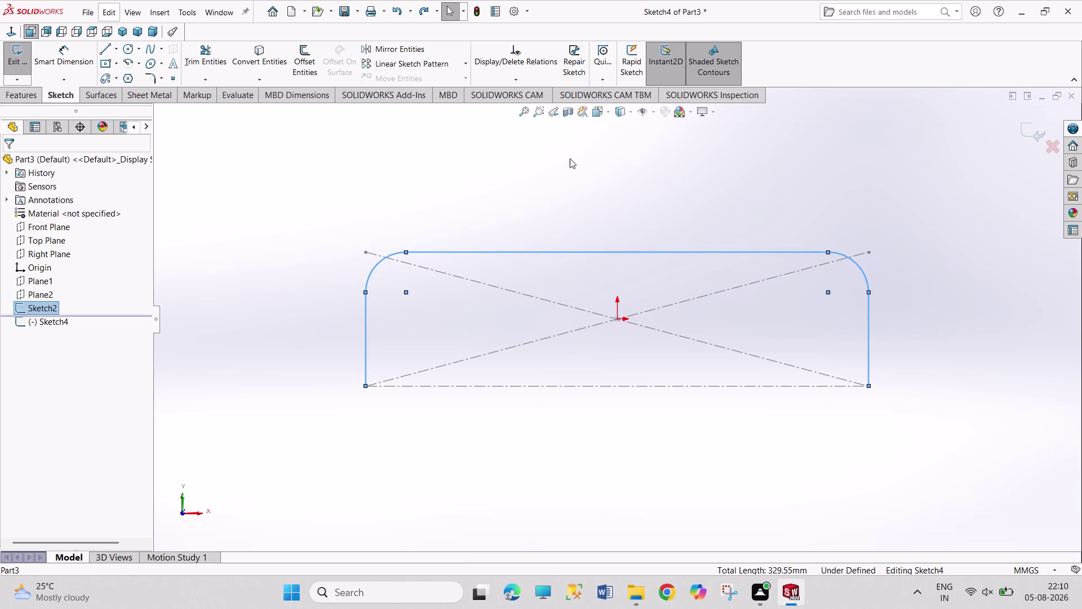
click(259, 57)
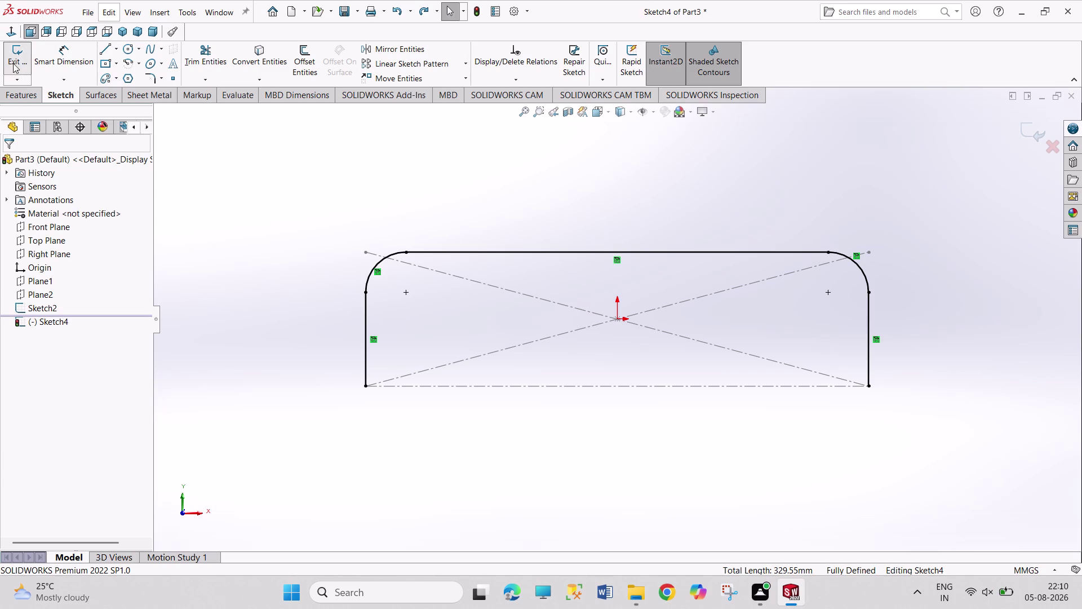
click(20, 57)
click(123, 32)
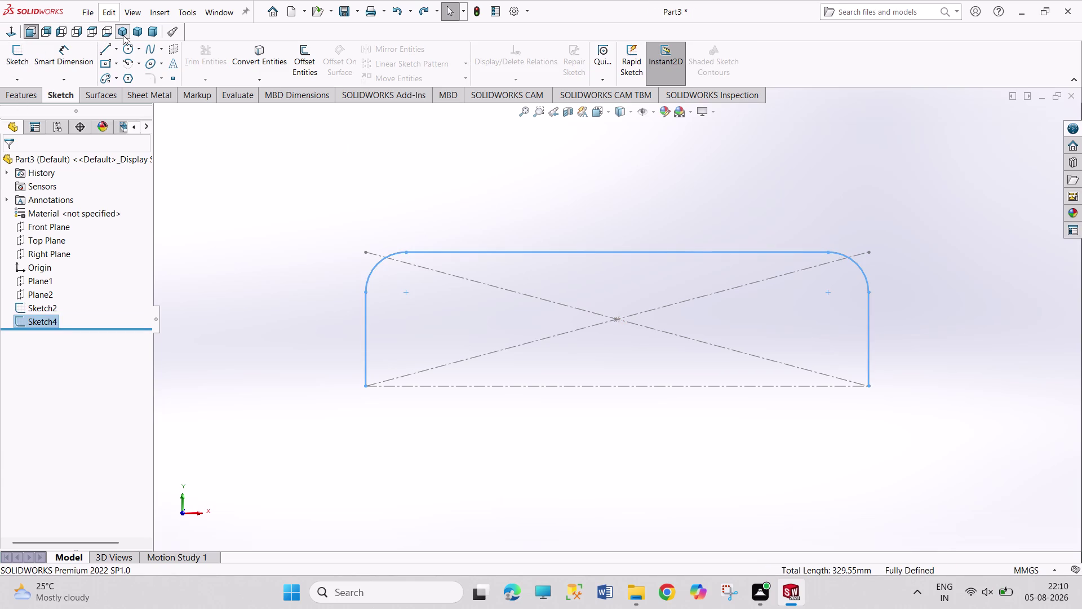
Switch to isometric view and open Features > Reference Geometry dropdown.
click(701, 226)
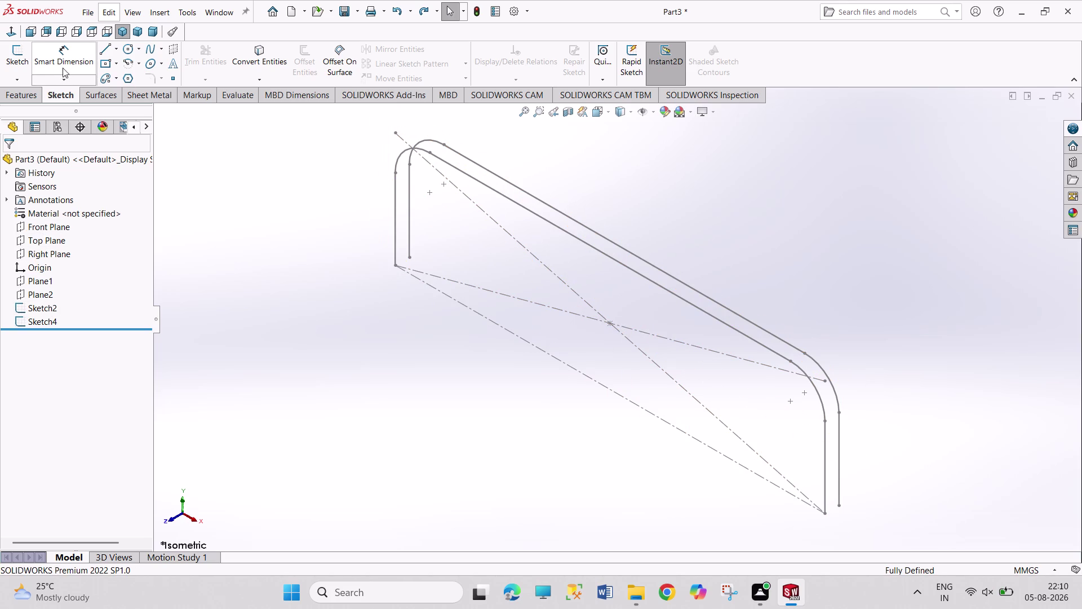
click(17, 94)
click(552, 67)
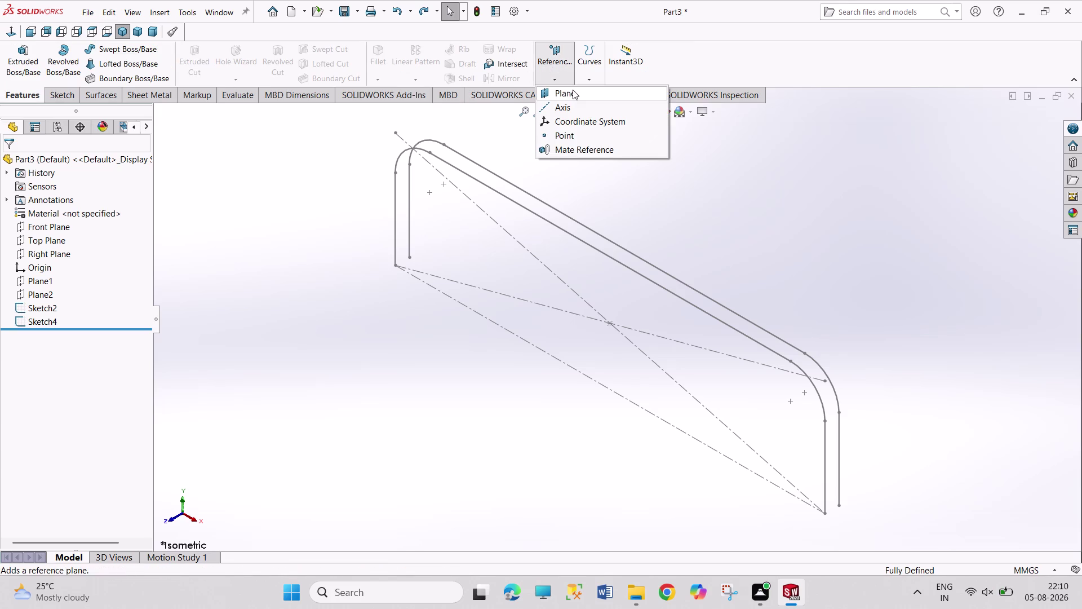
Create Plane3 perpendicular to Sketch2's right vertical edge at its lower endpoint.
click(572, 90)
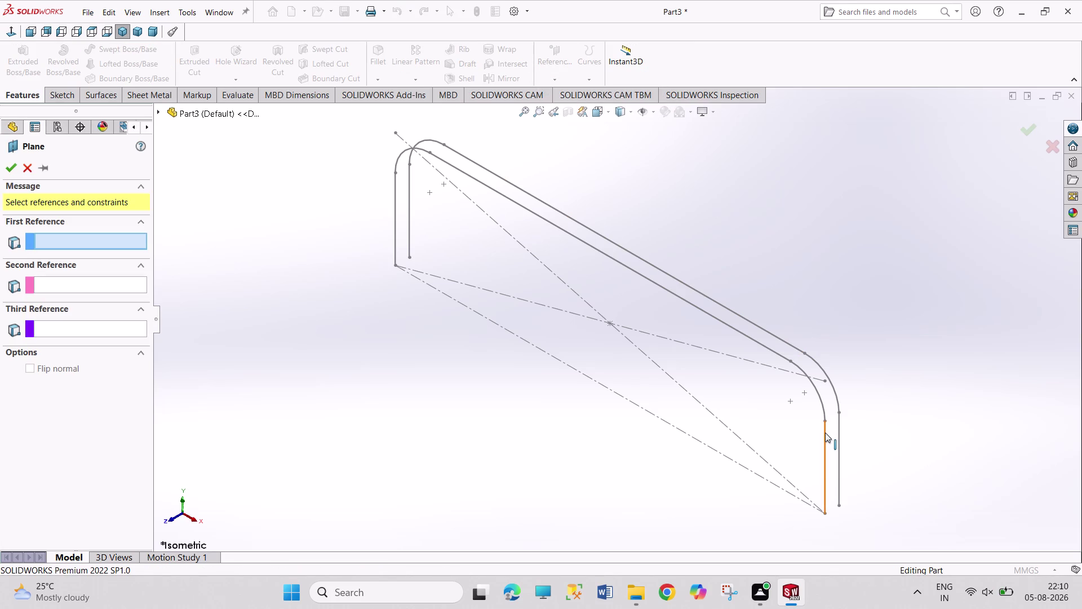
click(825, 432)
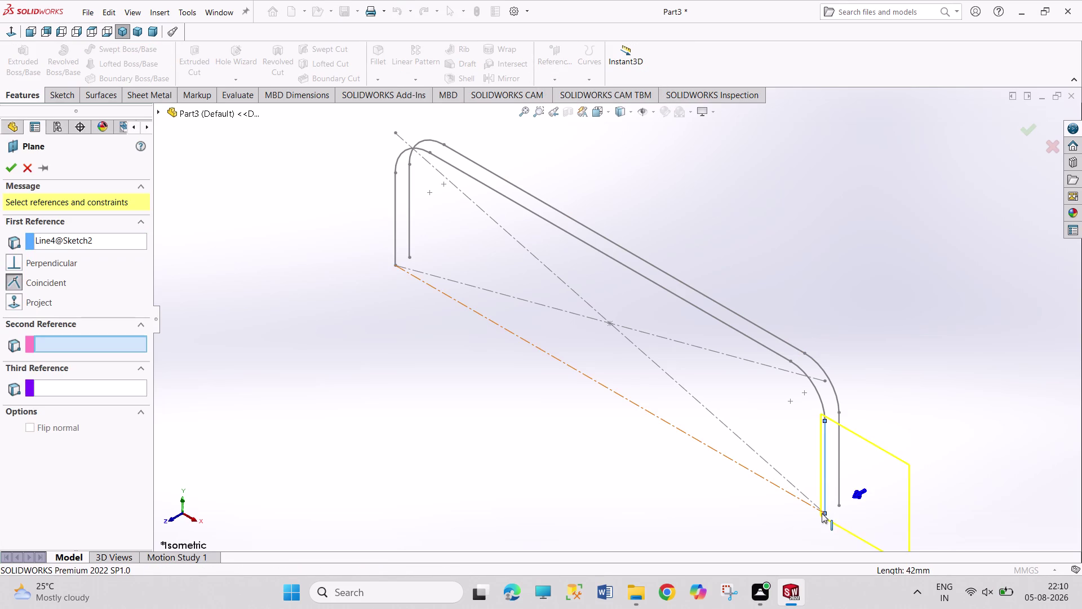
click(826, 513)
click(11, 163)
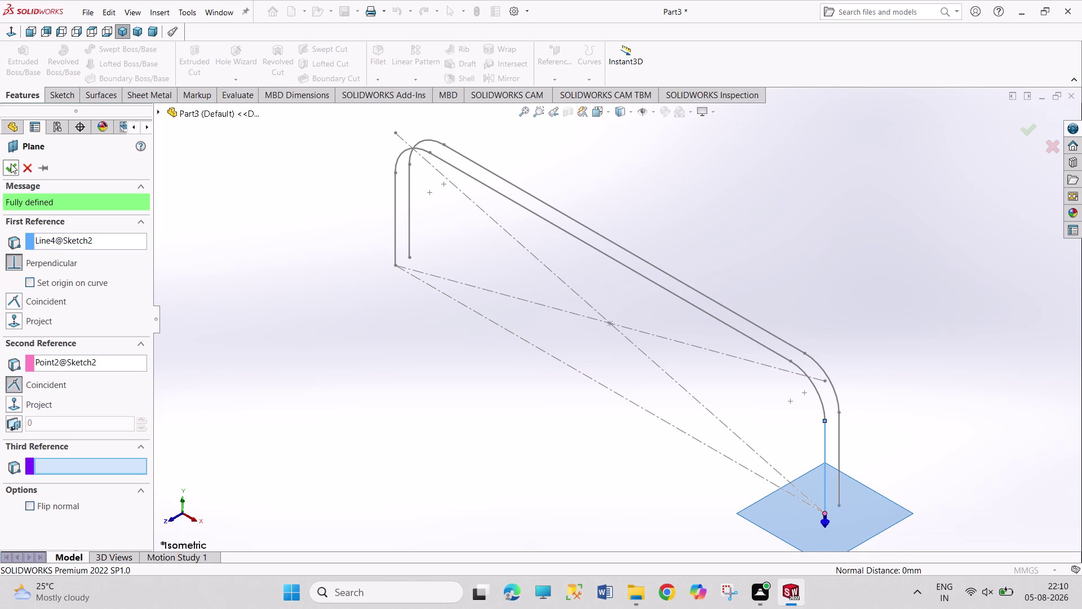
click(849, 520)
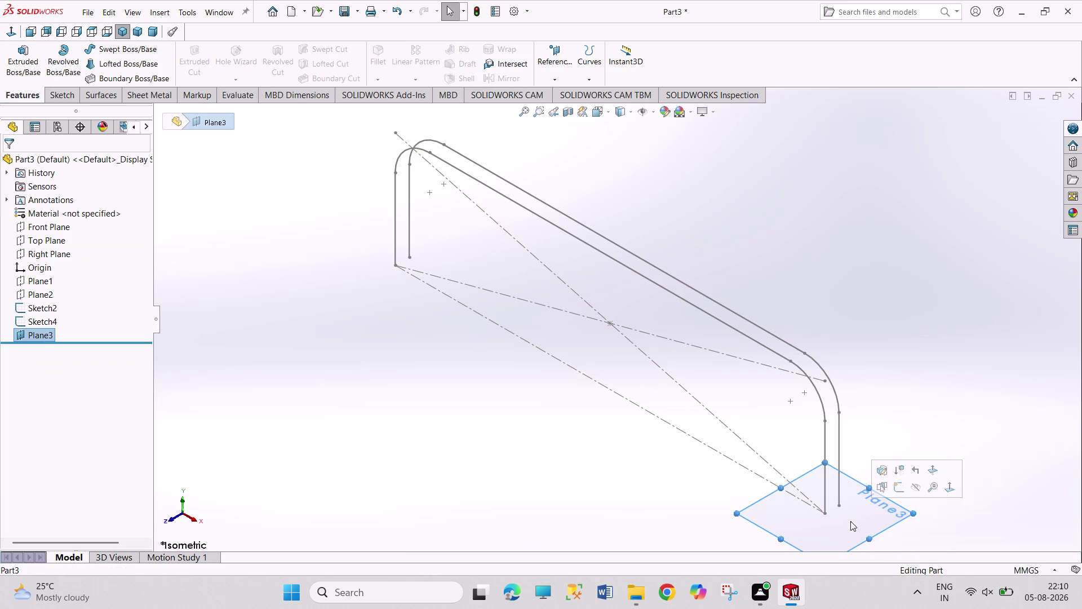
Start Sketch5 on Plane3 and view it Normal To.
click(899, 496)
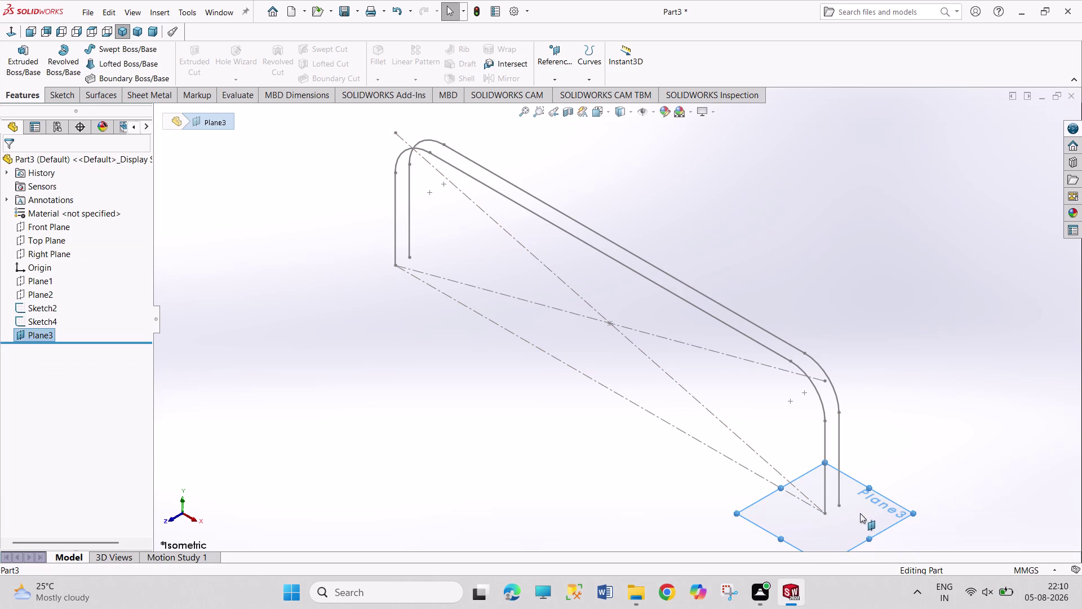
click(860, 512)
click(913, 485)
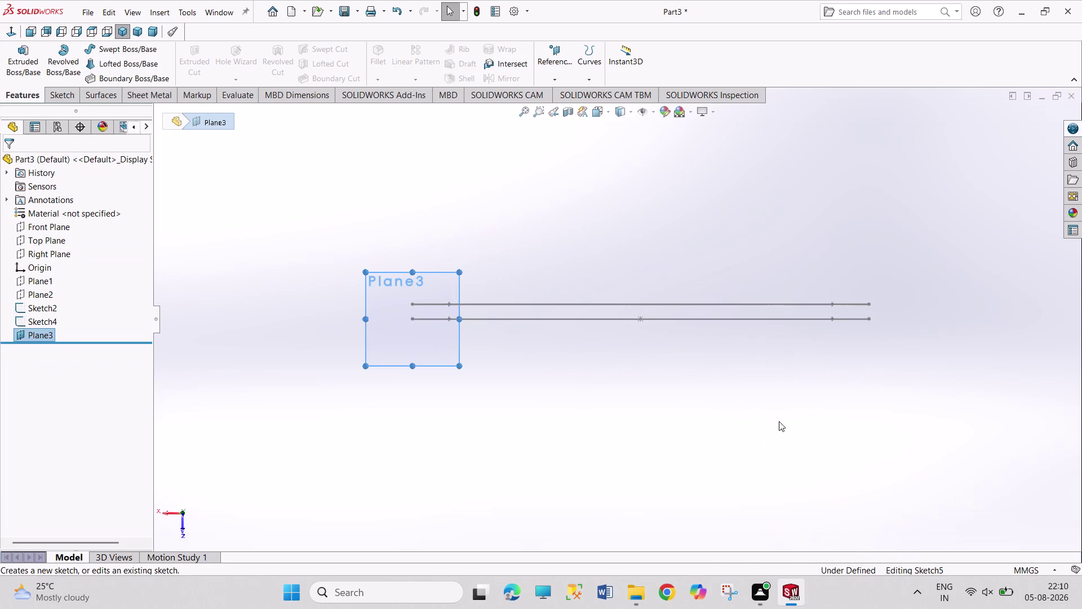
scroll(down, 3)
scroll(down, 3)
scroll(down, 3)
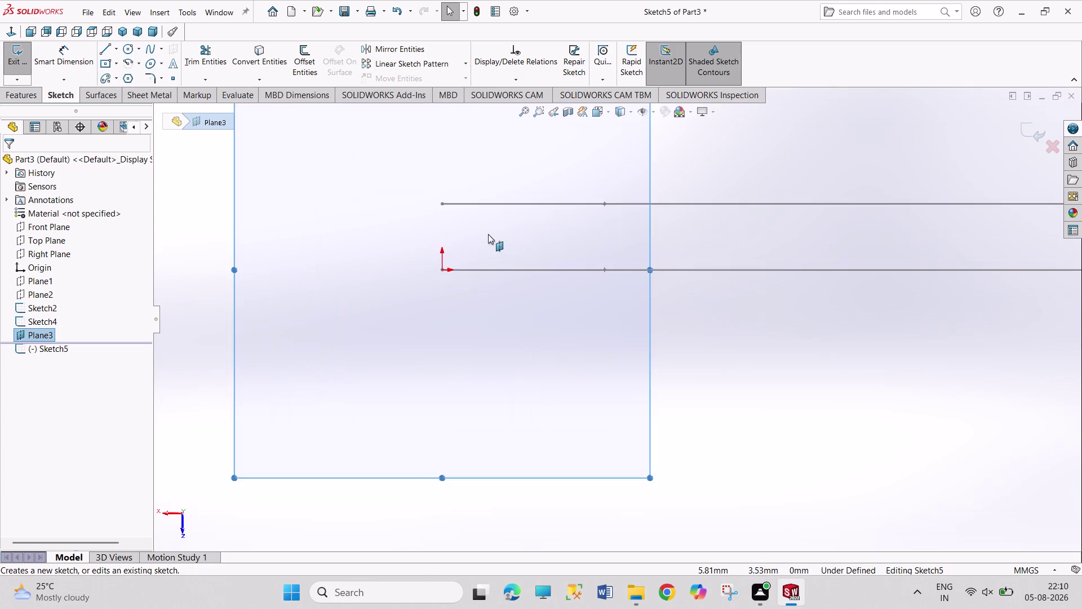
scroll(down, 3)
click(128, 49)
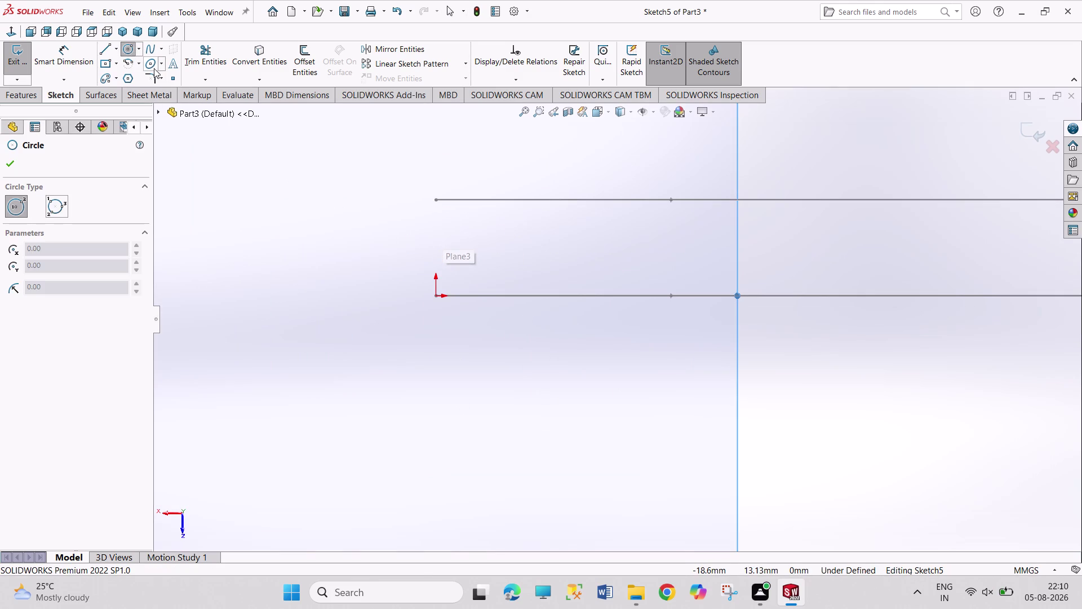
click(115, 49)
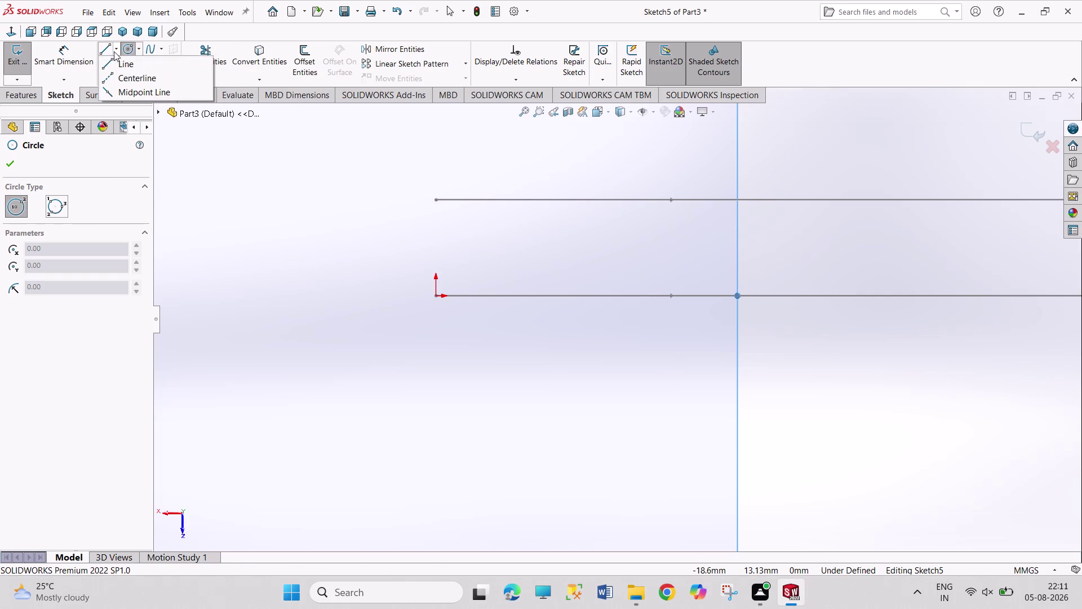
click(116, 51)
click(115, 49)
click(121, 74)
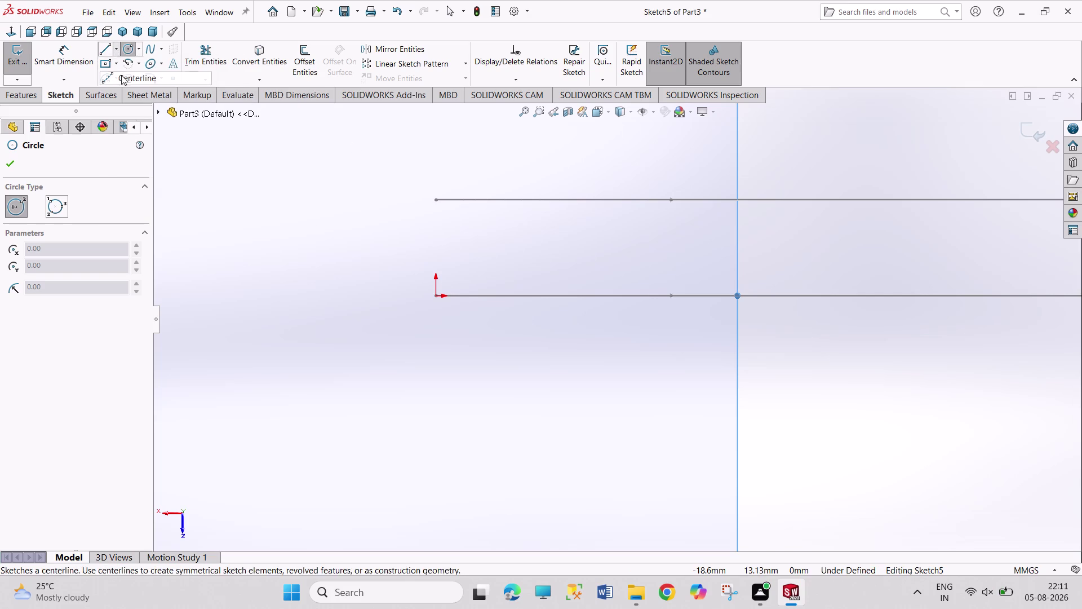
click(436, 297)
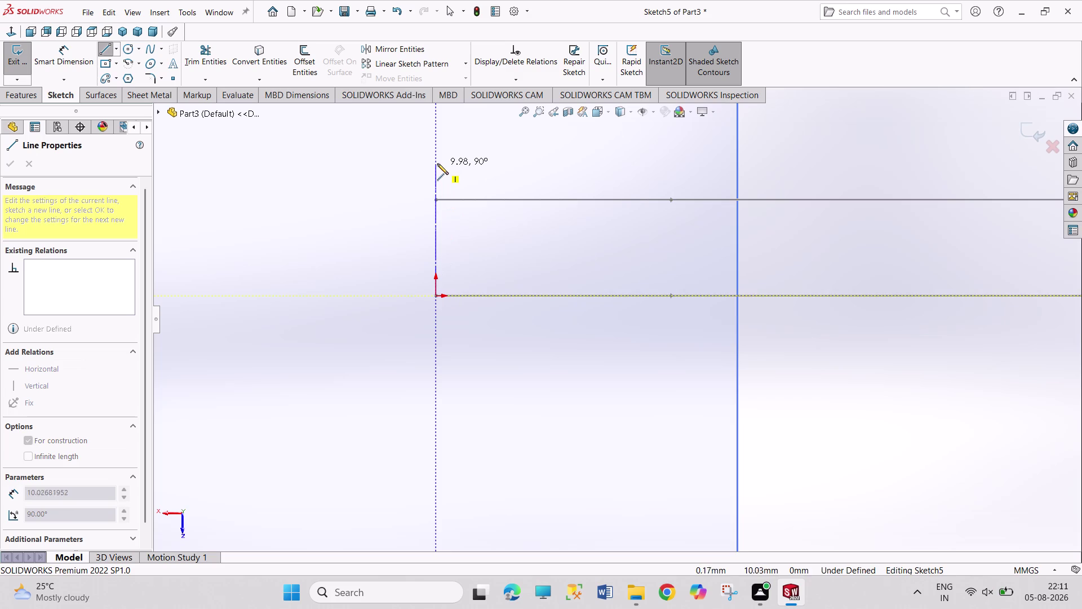
click(436, 163)
right_click(390, 180)
click(399, 187)
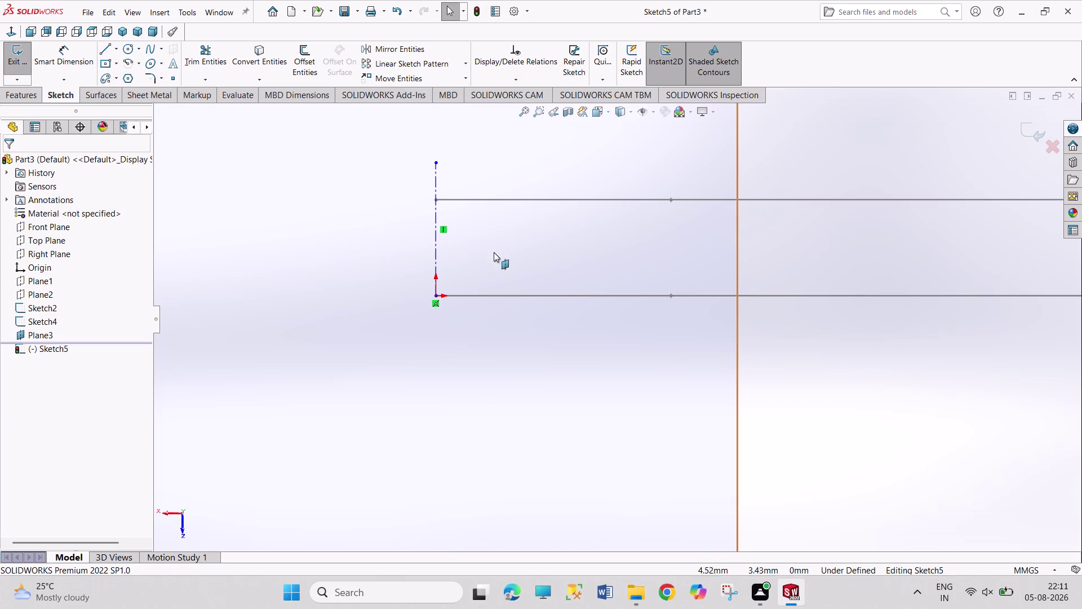
click(437, 269)
key(Escape)
key(Escape)
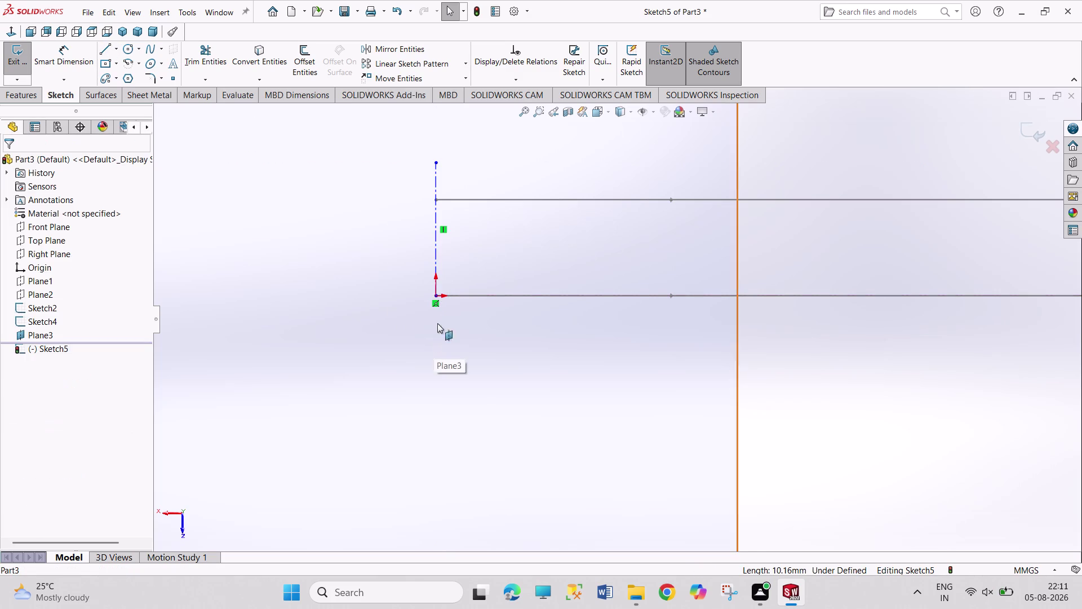
right_click(436, 258)
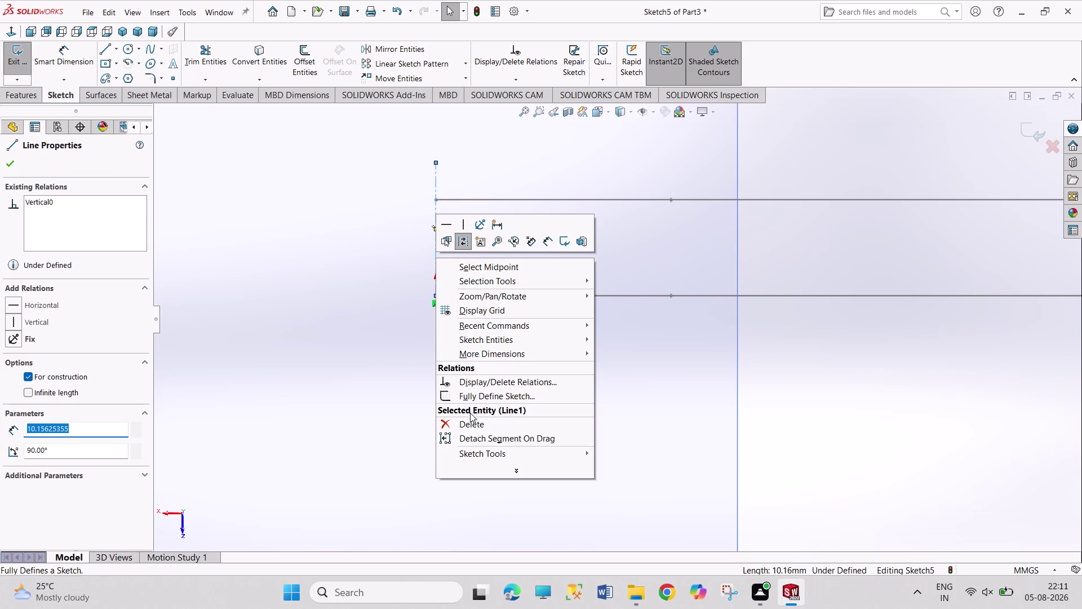
click(470, 419)
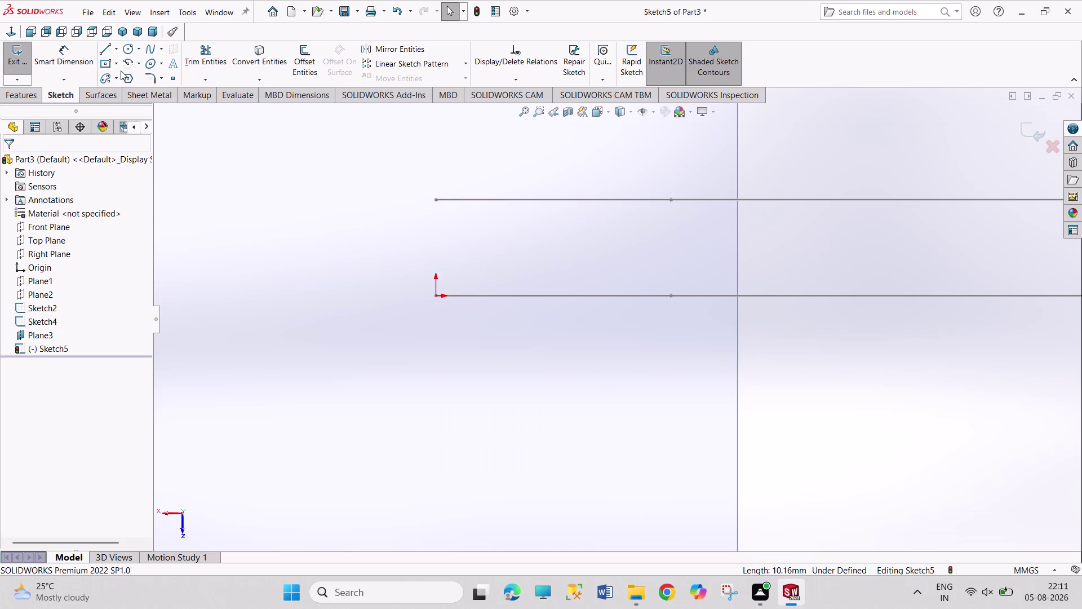
Draw a centerline from above the upper line to below the origin and make it vertical.
click(116, 52)
click(126, 83)
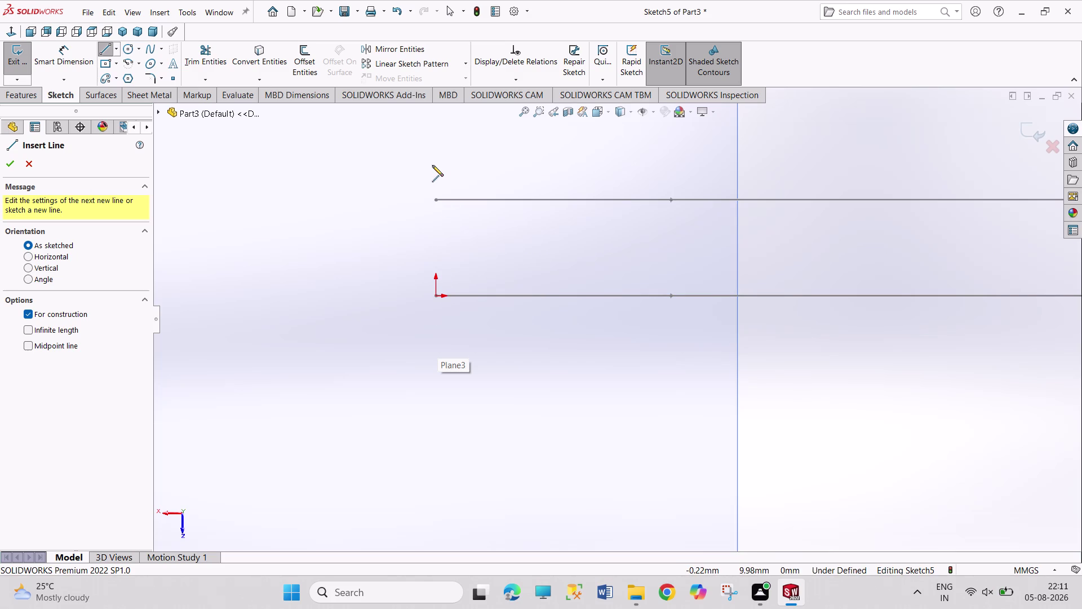
click(459, 160)
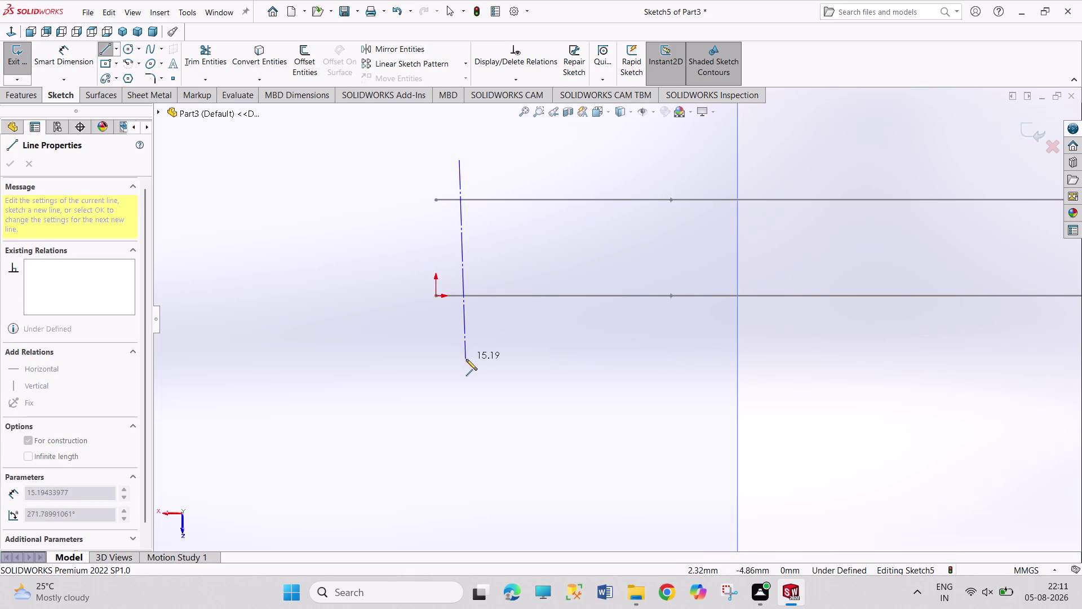
click(466, 359)
right_click(526, 338)
click(537, 344)
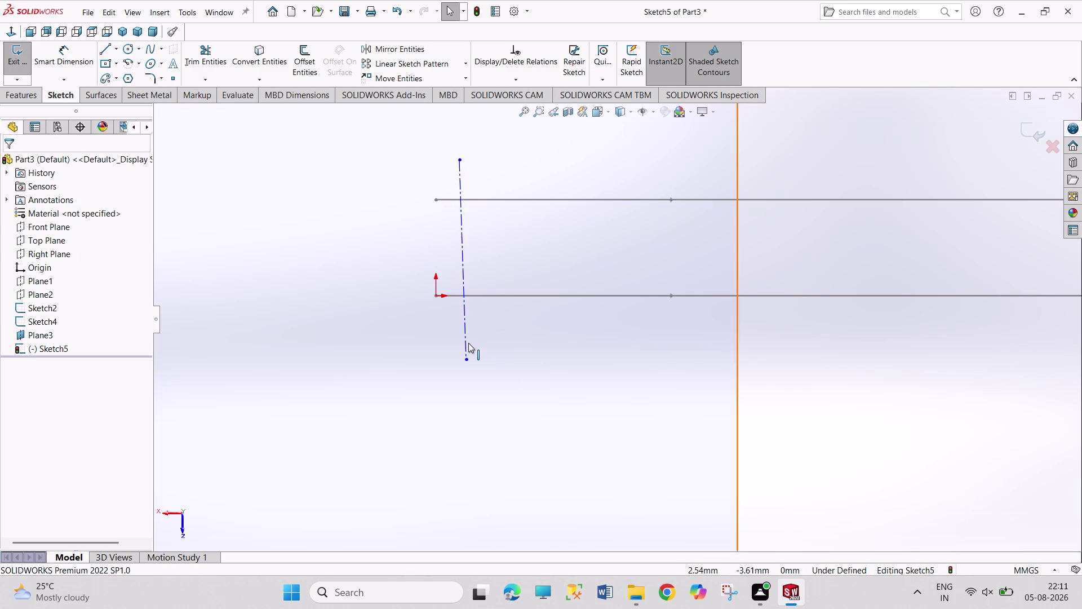
click(468, 342)
click(517, 293)
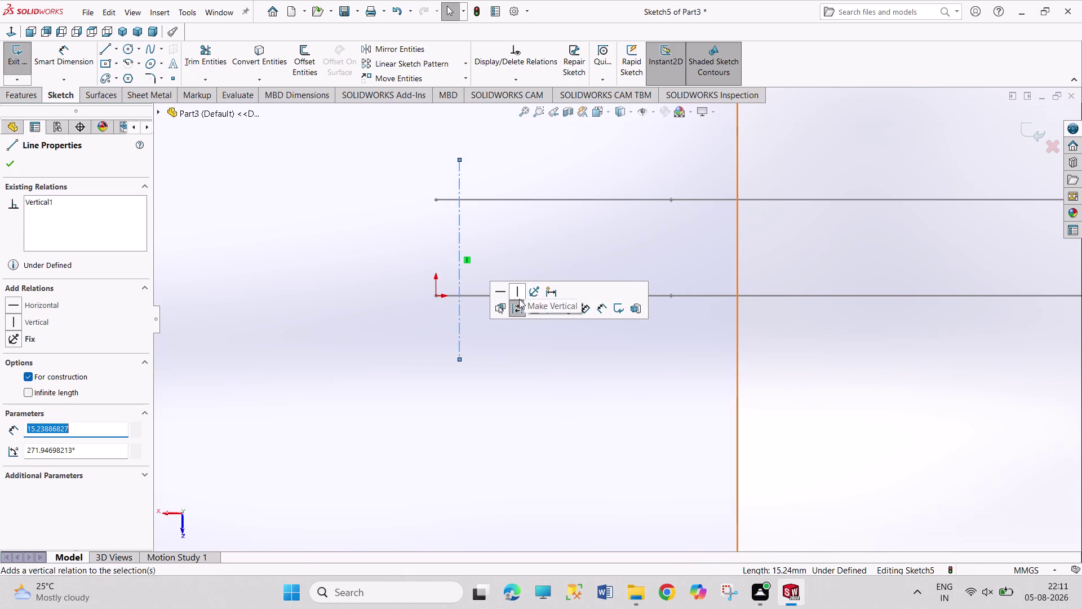
click(526, 348)
click(458, 336)
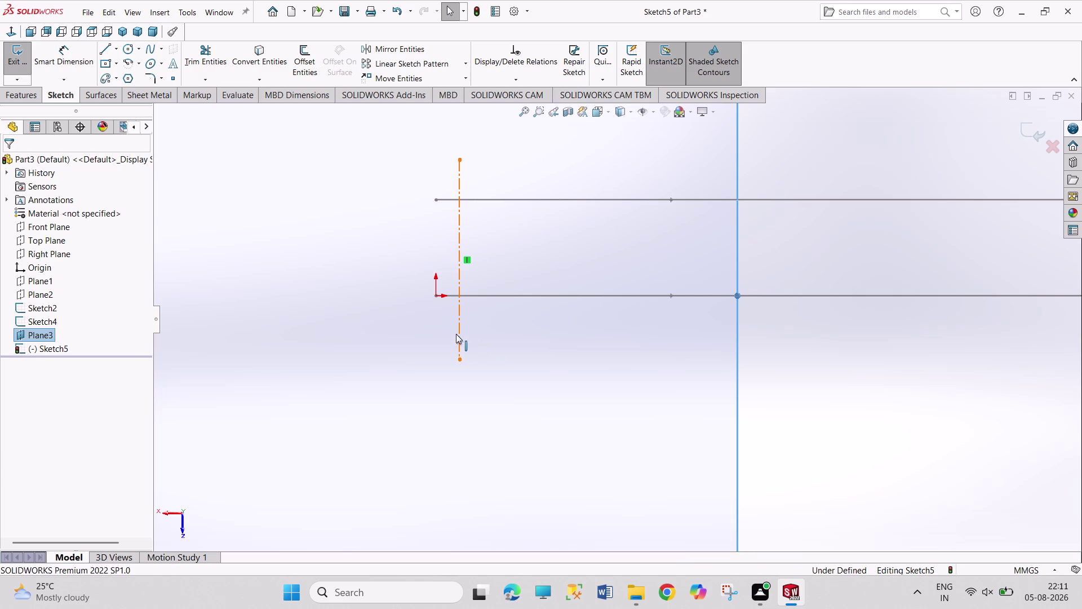
Try a Collinear relation with the Sketch2 line, then undo it.
click(435, 297)
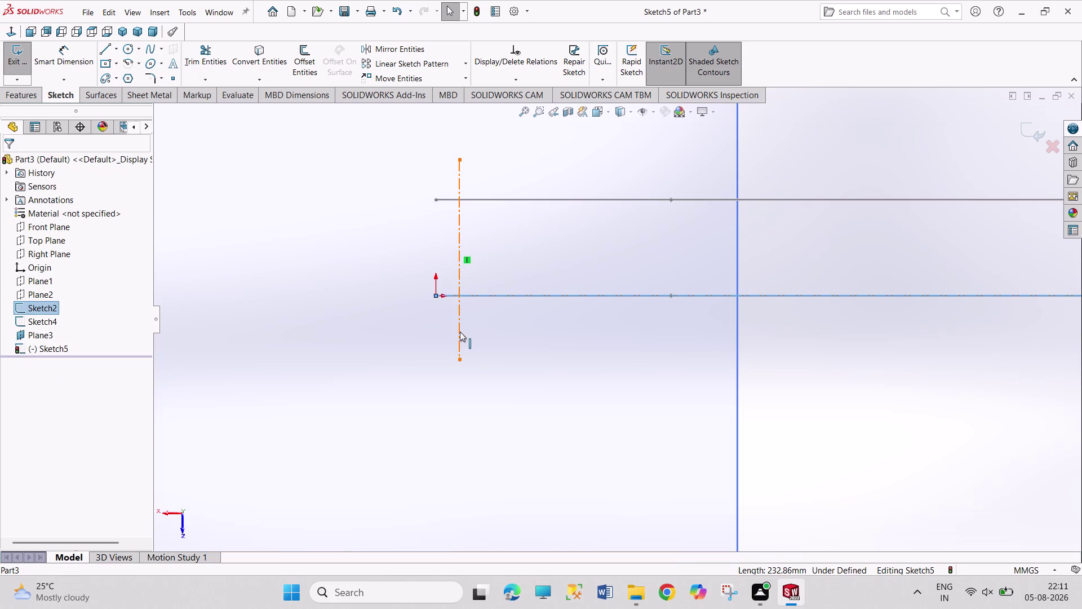
click(460, 332)
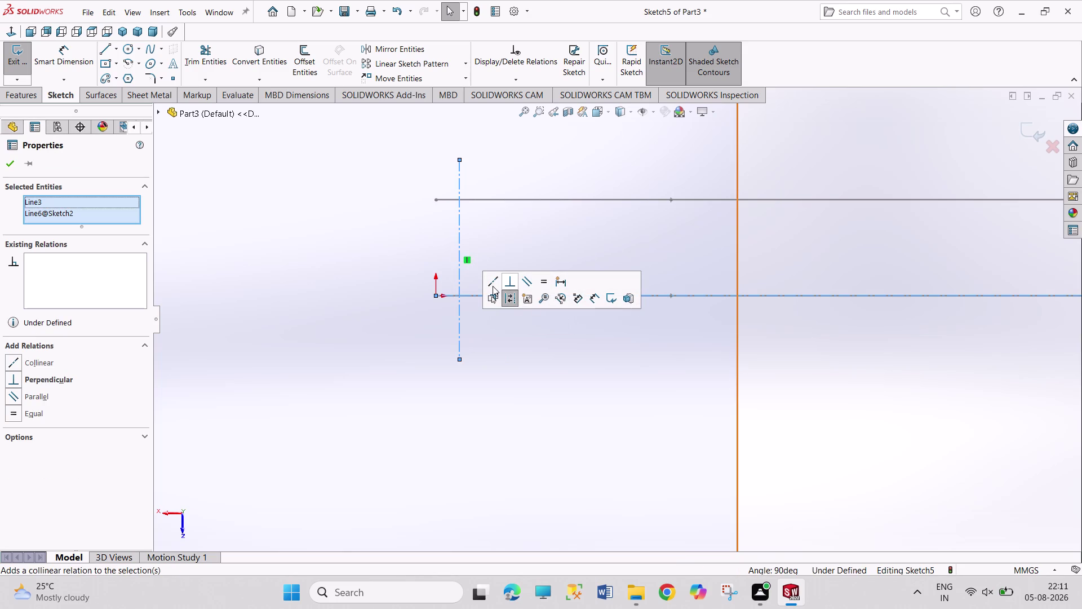
click(493, 286)
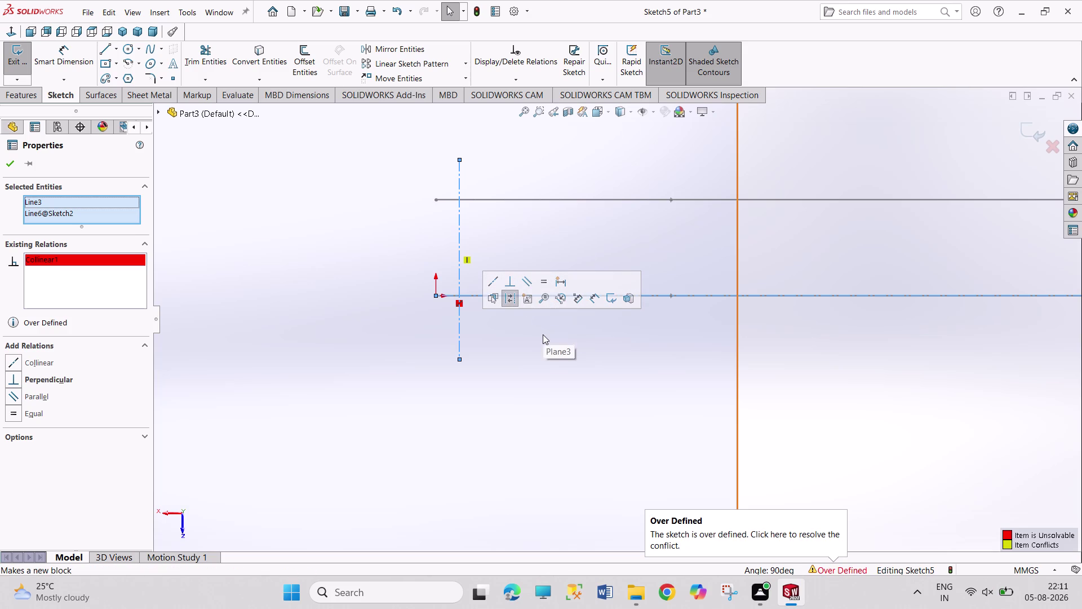
key(Escape)
key(Escape)
key(Escape)
key(Escape)
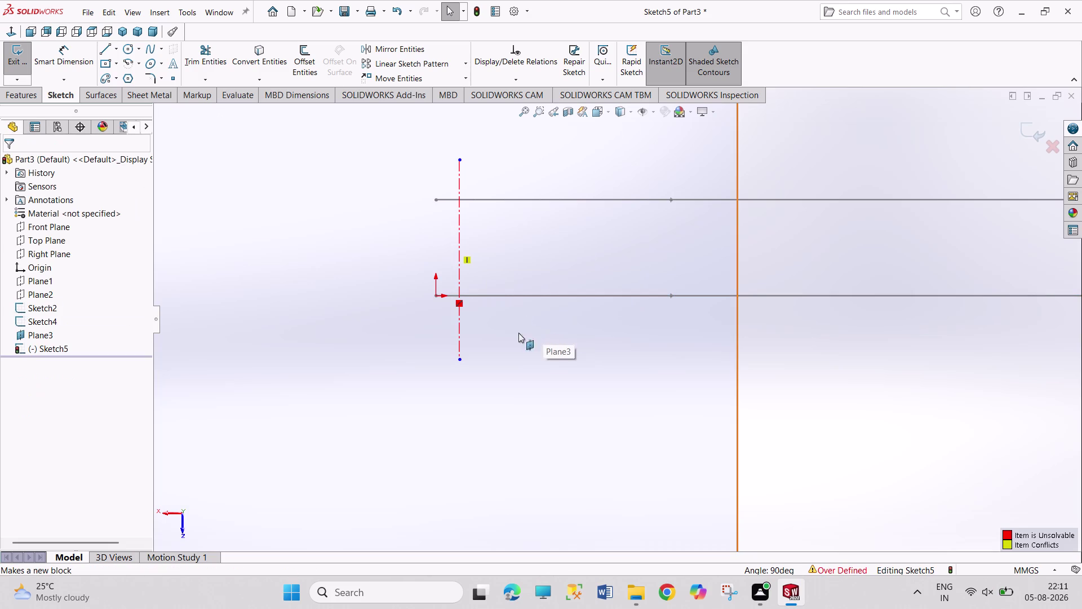
key(Escape)
key(ctrl+z)
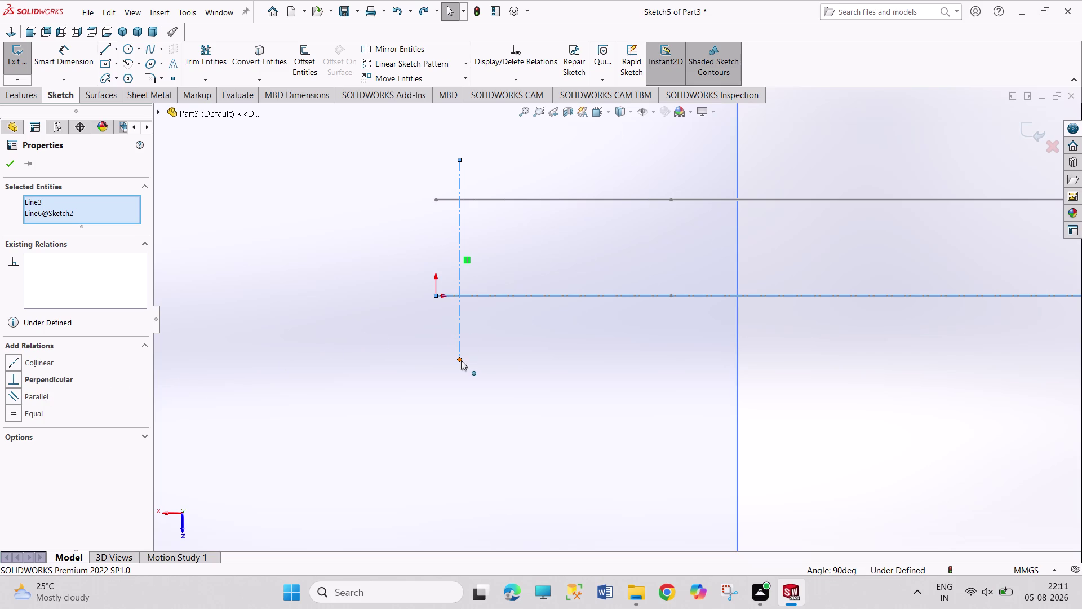
Snap the centerline's lower endpoint onto the origin.
drag(461, 360, 437, 293)
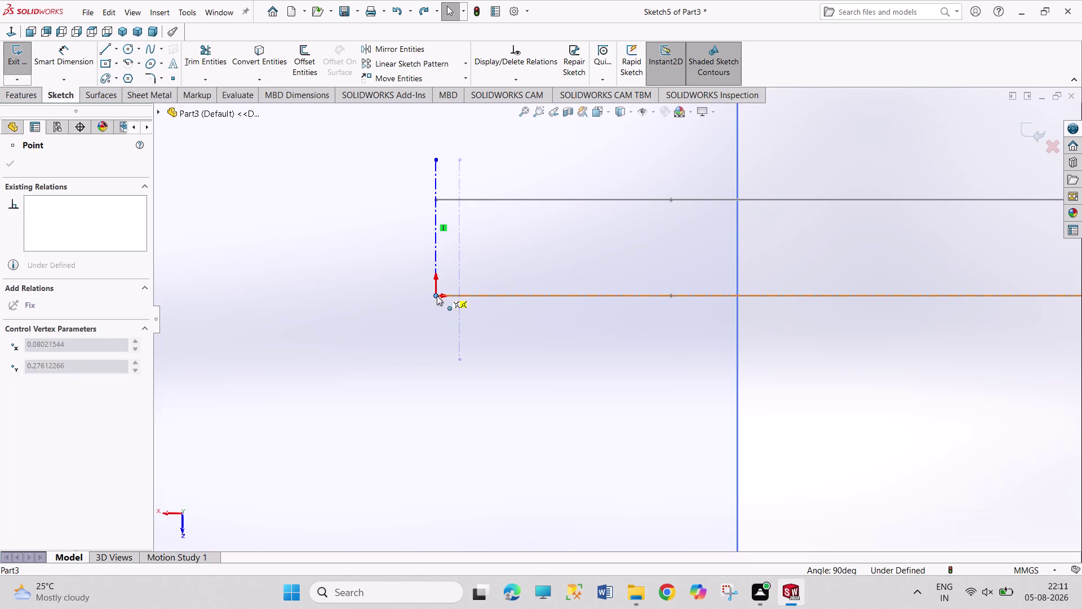
drag(437, 293, 437, 295)
click(828, 400)
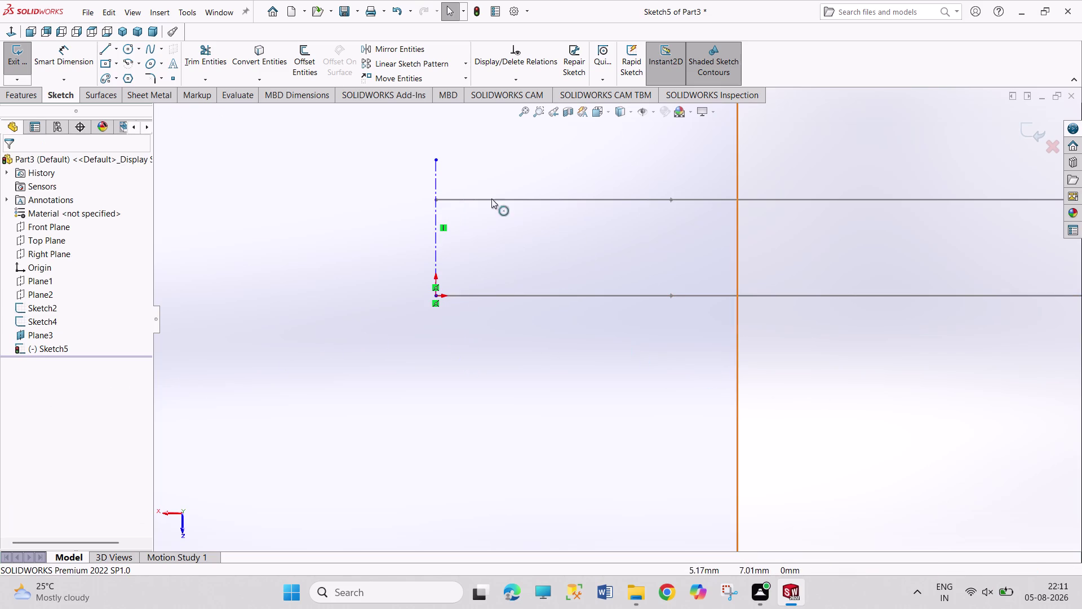
click(127, 47)
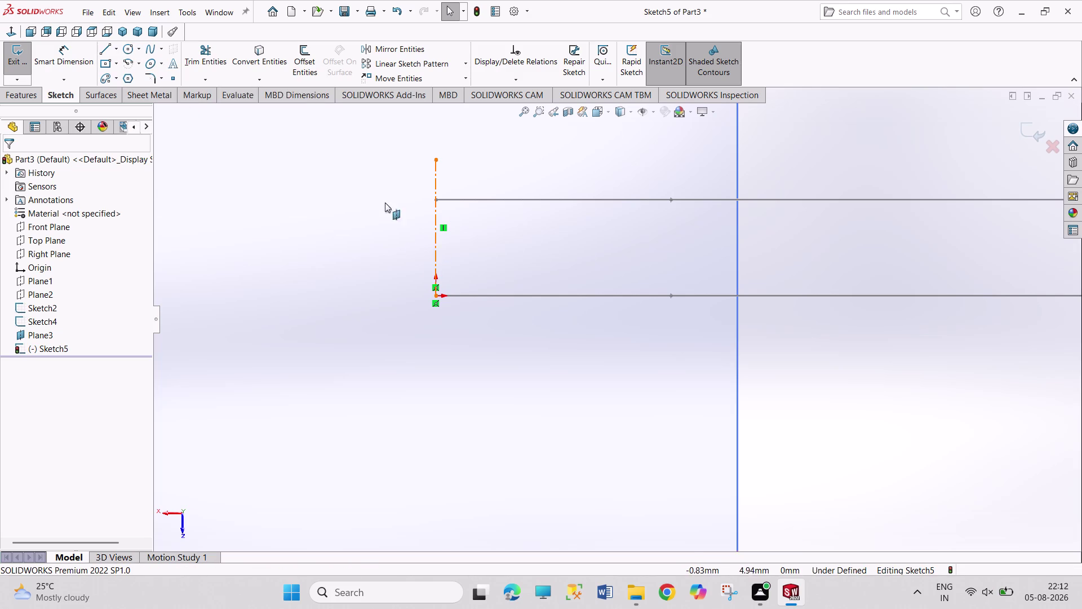
click(129, 48)
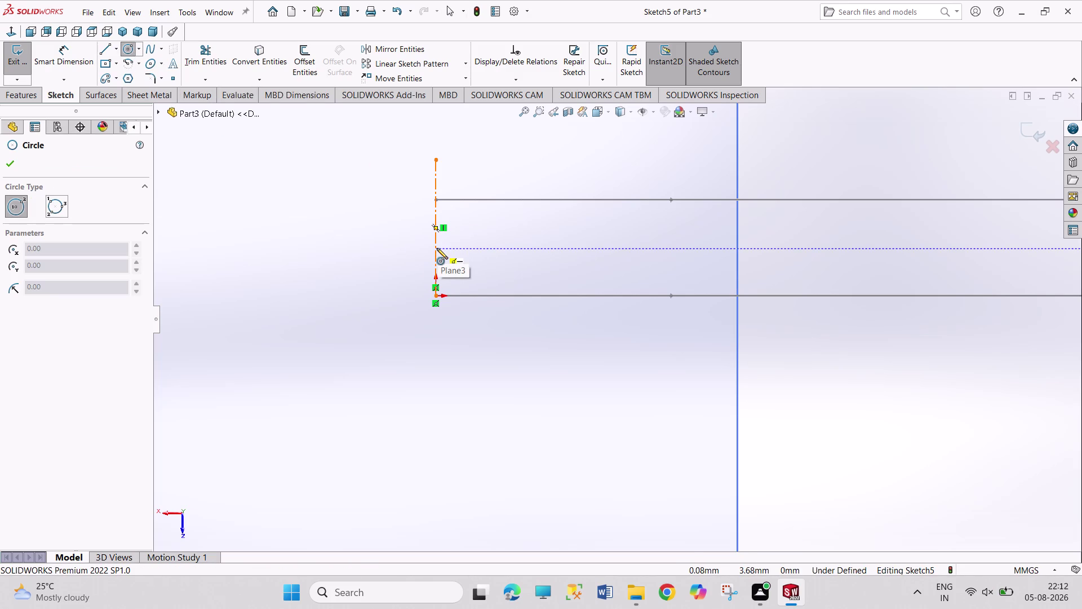
Draw a circle centred on the vertical centerline with its bottom at the origin.
click(434, 248)
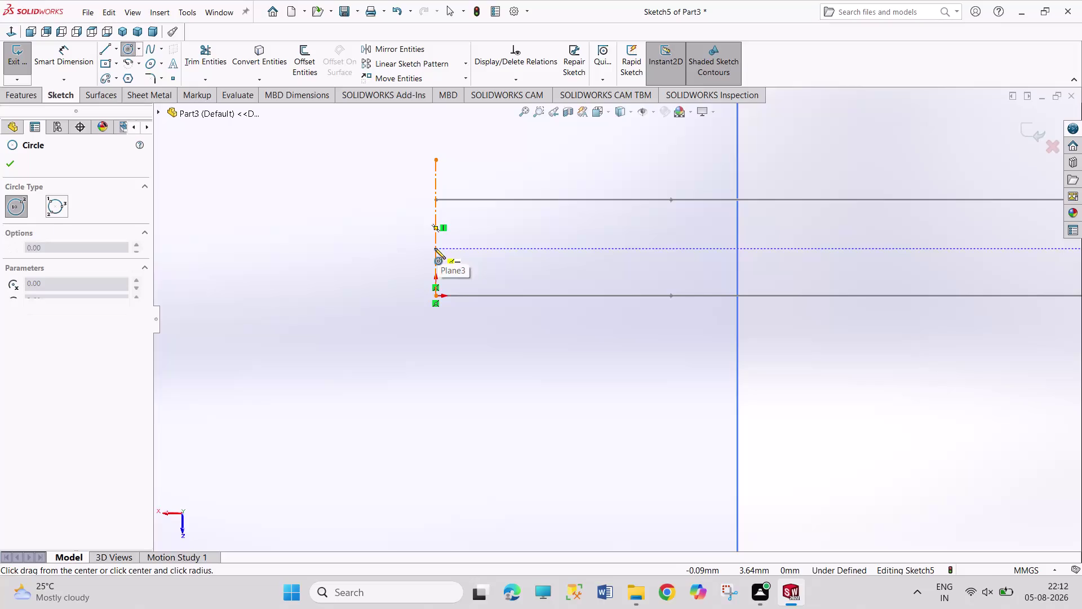
click(433, 297)
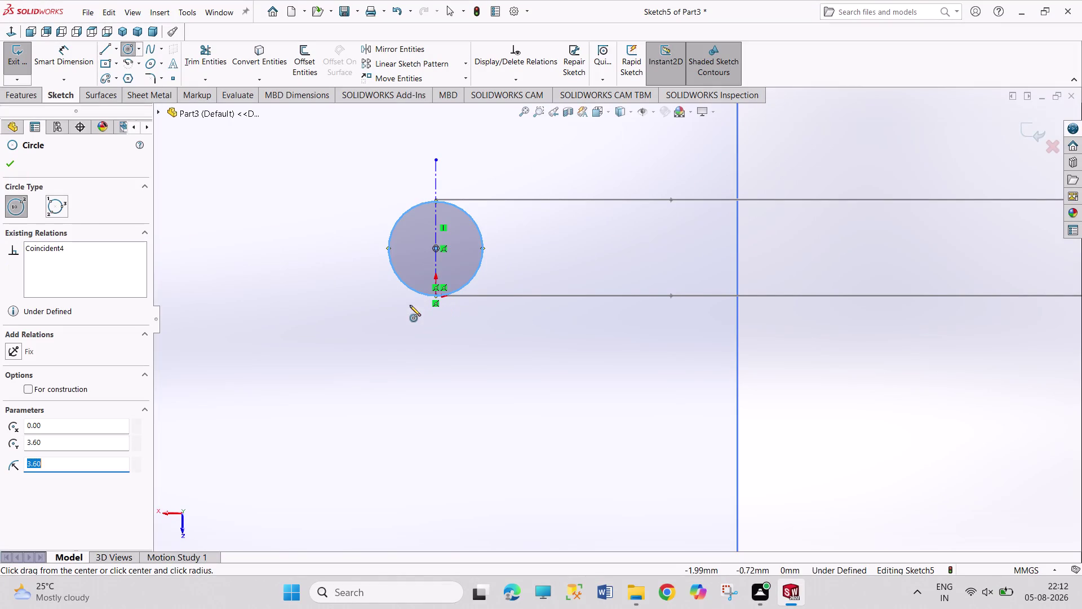
right_click(372, 309)
click(382, 318)
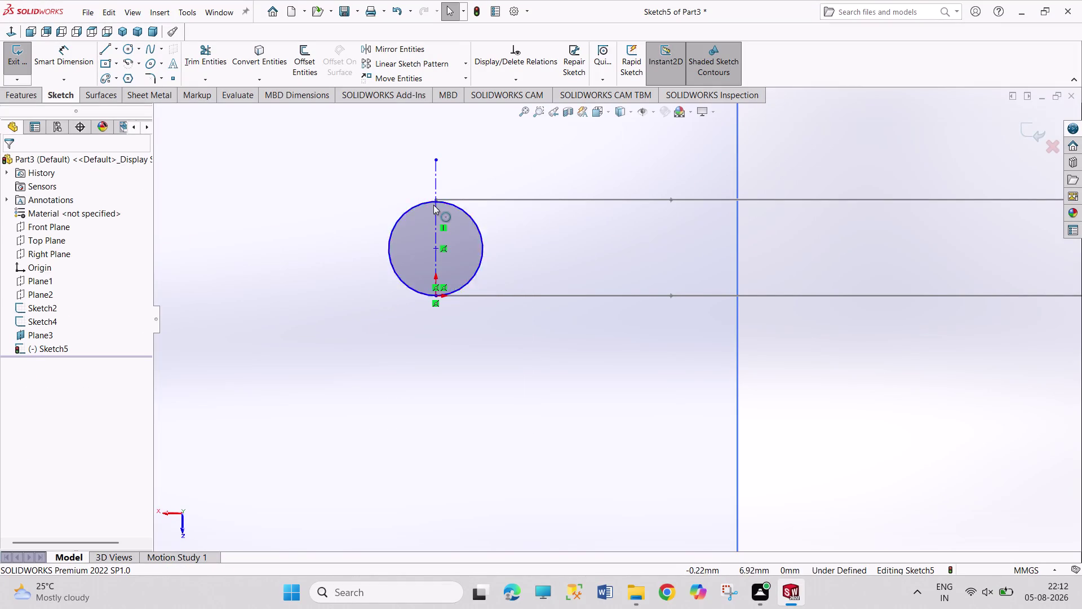
scroll(down, 3)
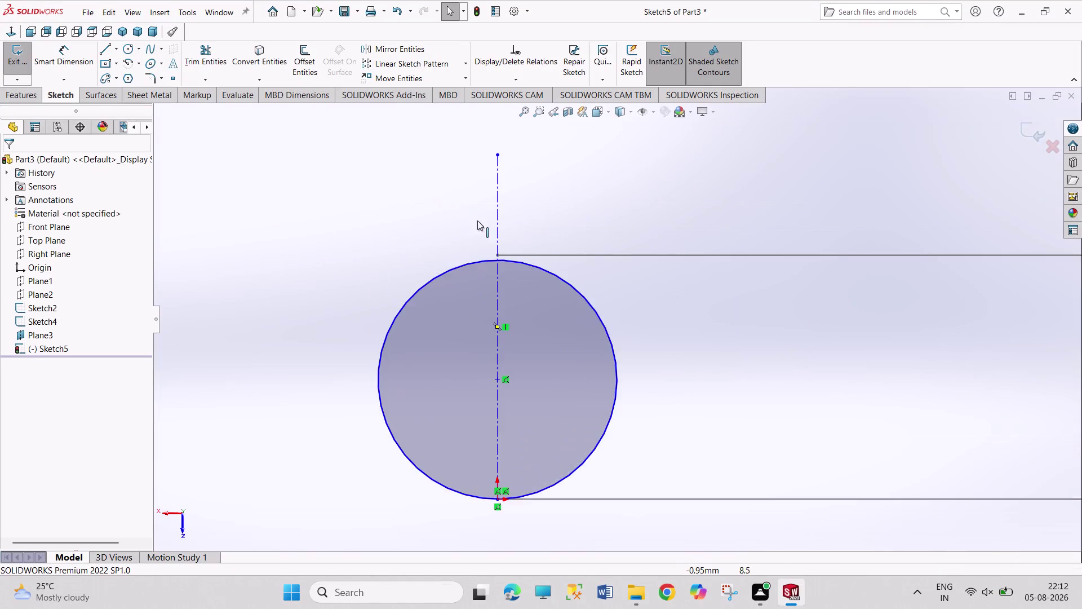
scroll(down, 3)
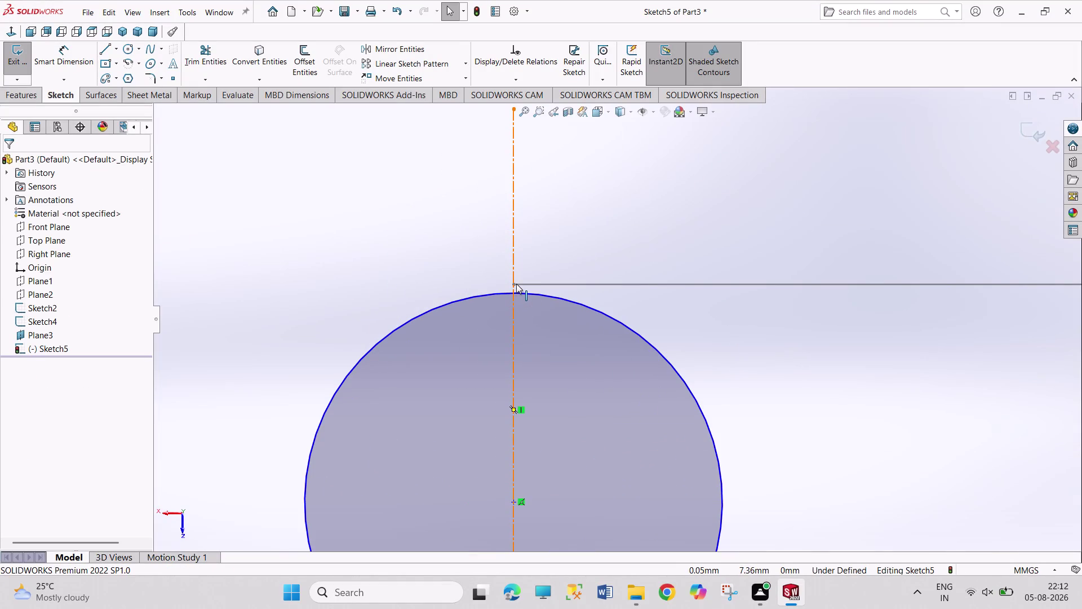
Select the centerline and circle, then pick the circle to dimension its diameter.
click(517, 284)
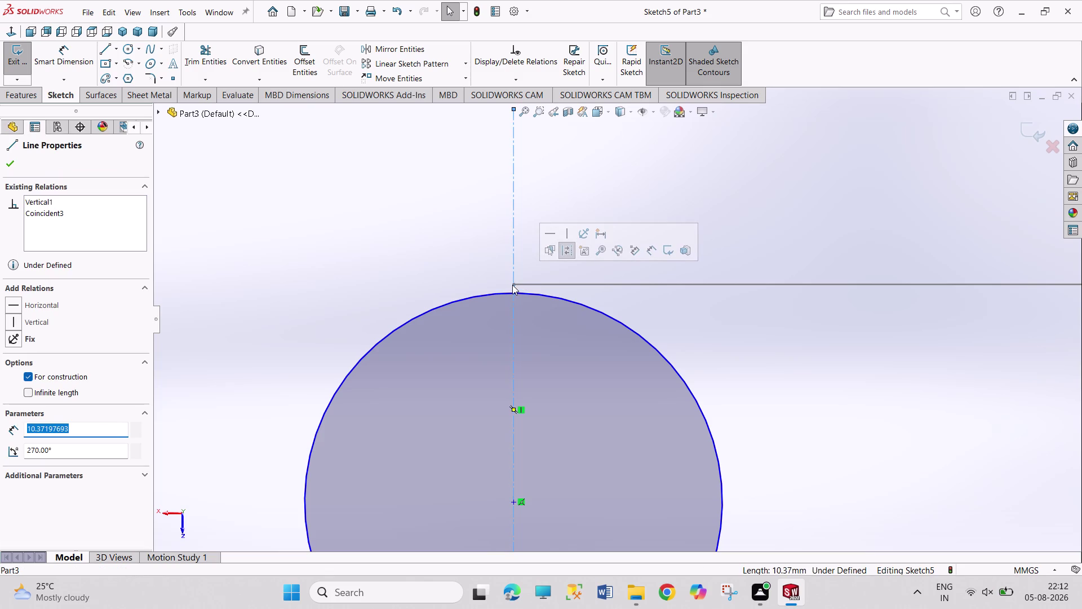
click(512, 285)
click(515, 285)
click(407, 258)
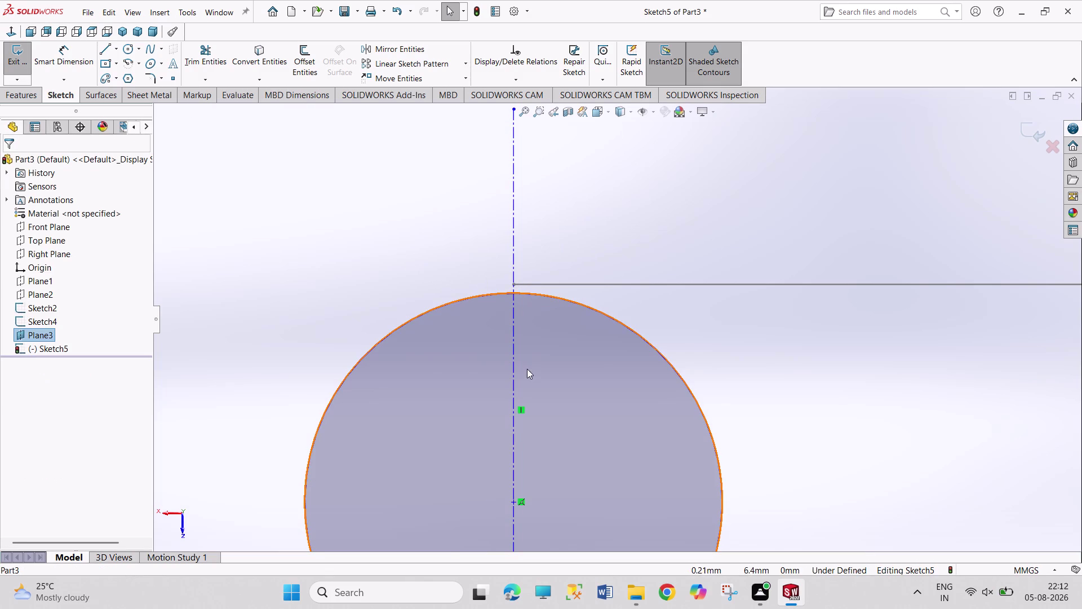
click(512, 503)
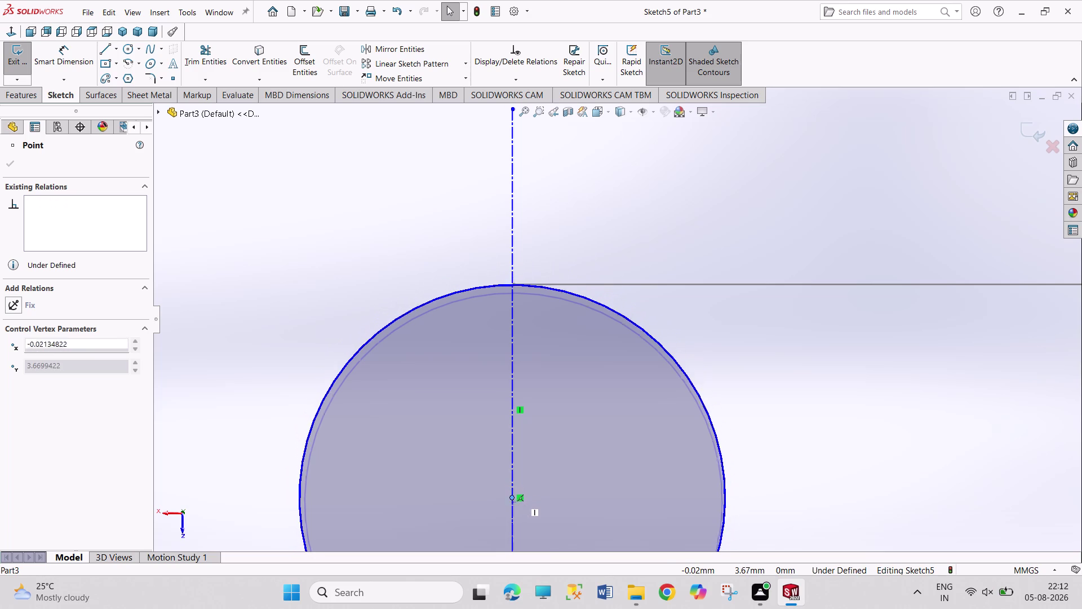
right_drag(369, 331, 361, 221)
click(407, 313)
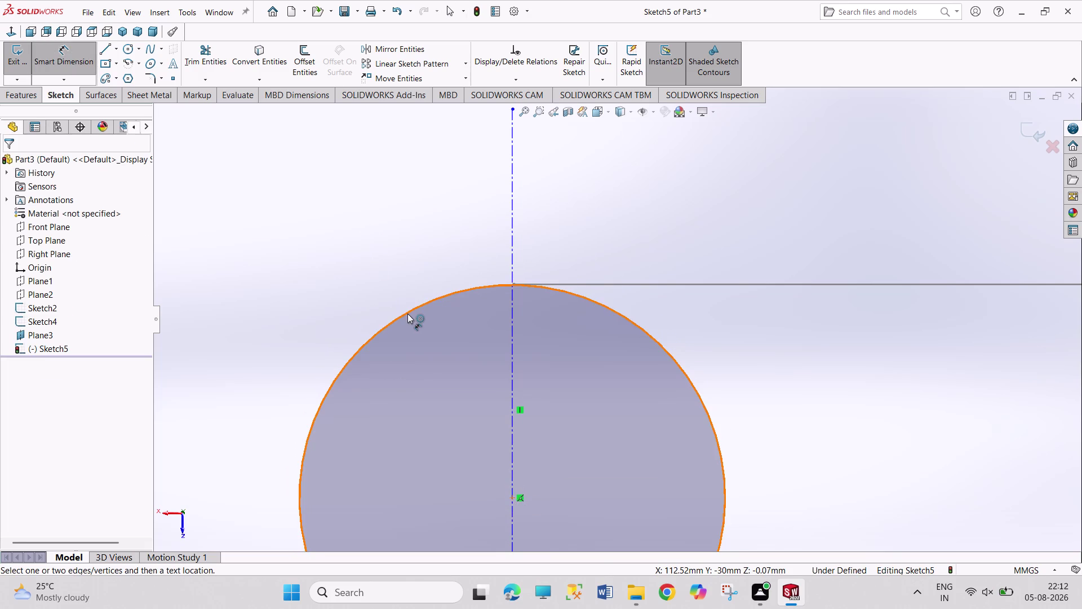
click(397, 271)
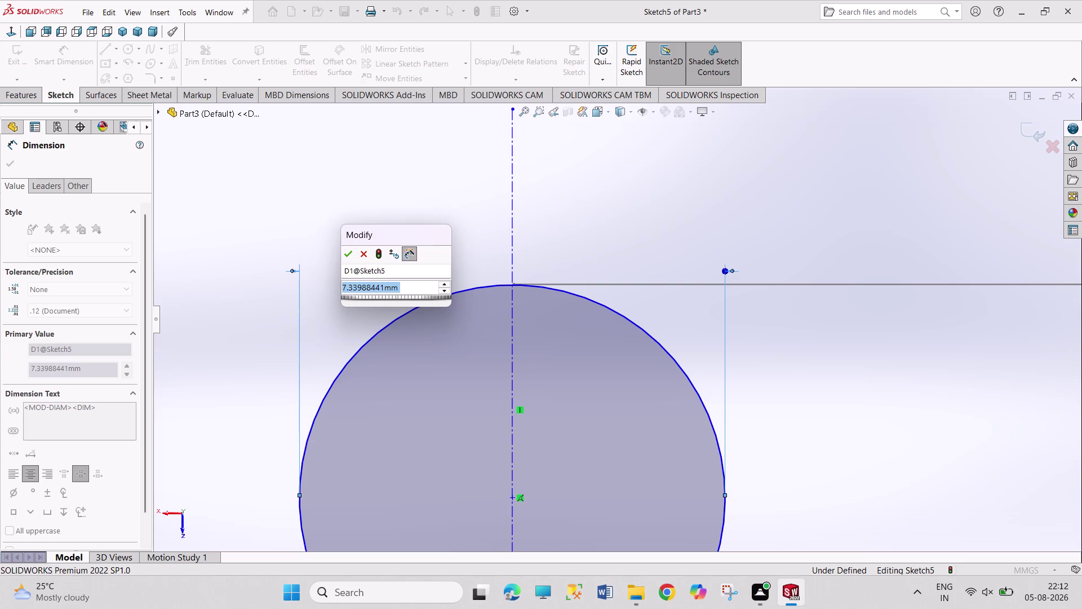
Set the circle diameter to 7.5*2 (15 mm) and place the dimension above it.
text(7.5*2)
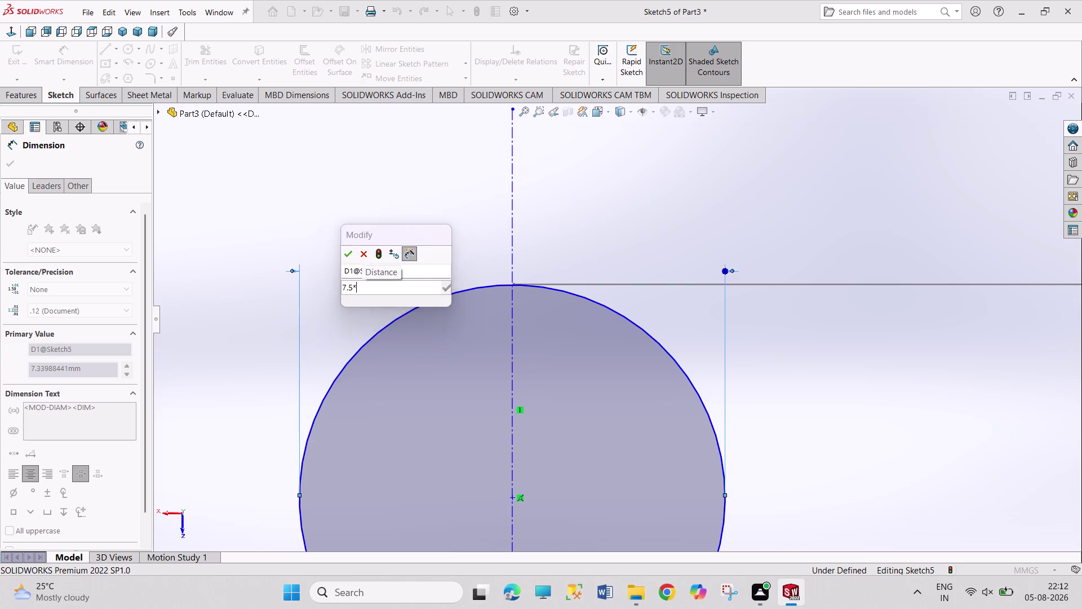
key(Return)
scroll(up, 3)
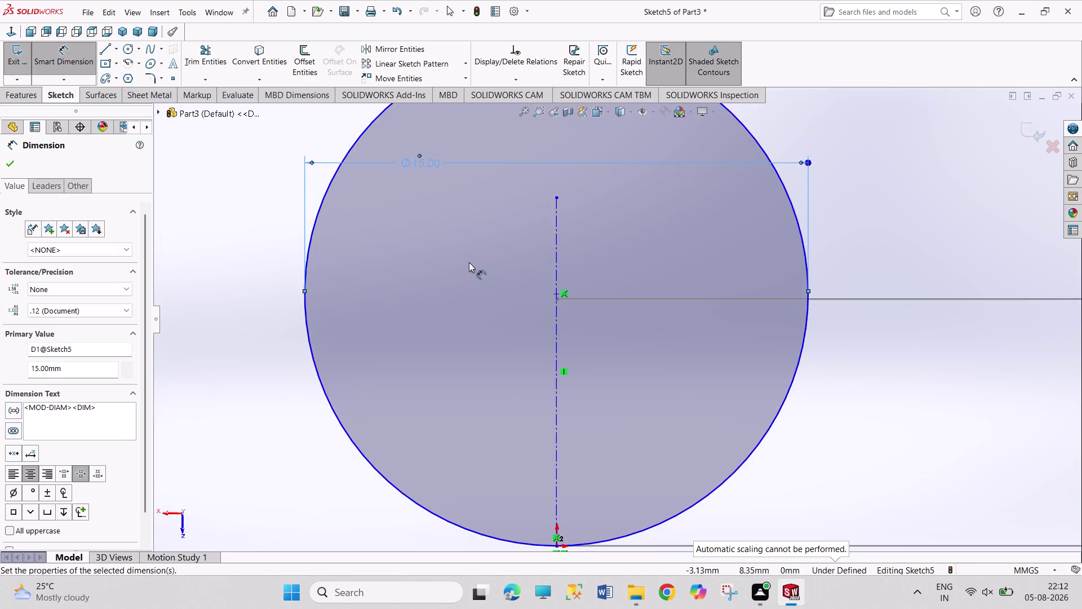
scroll(up, 3)
drag(504, 232, 497, 176)
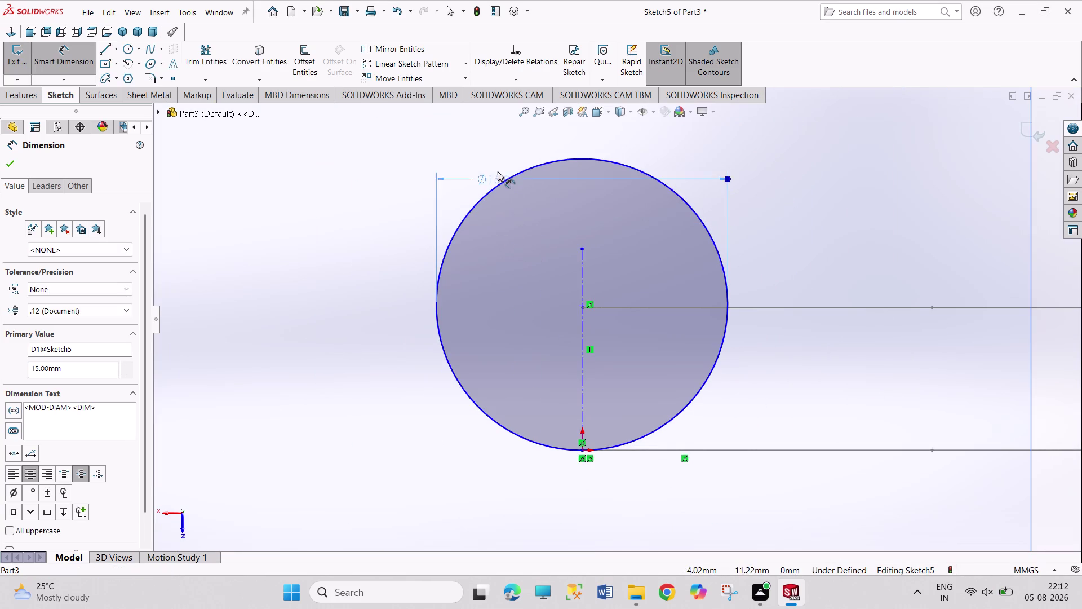
drag(497, 175, 501, 154)
Drag the circle to the left of the centre line.
right_click(392, 235)
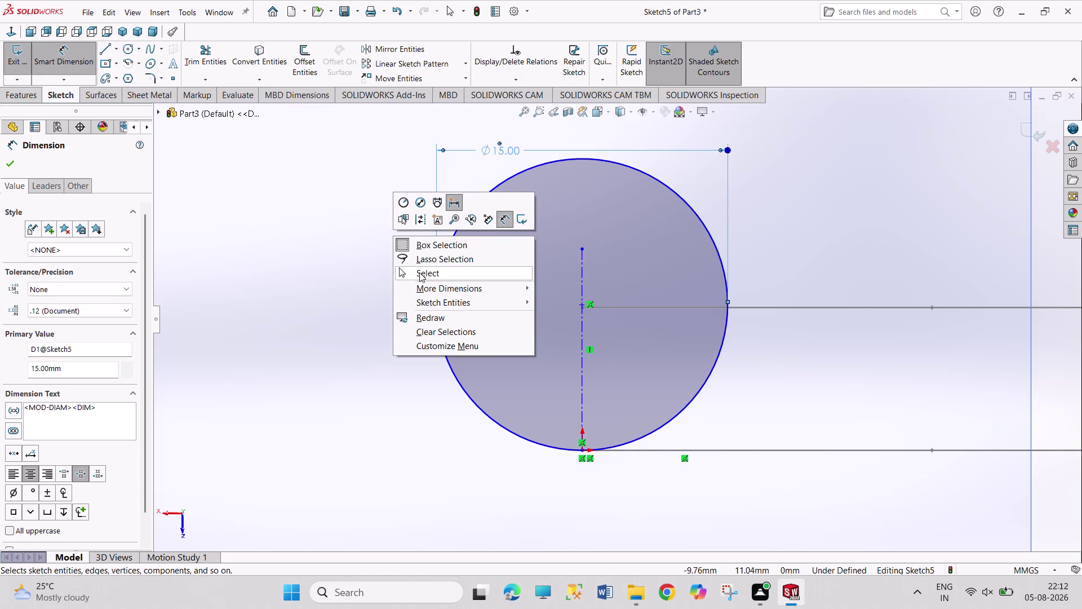
click(430, 280)
click(458, 270)
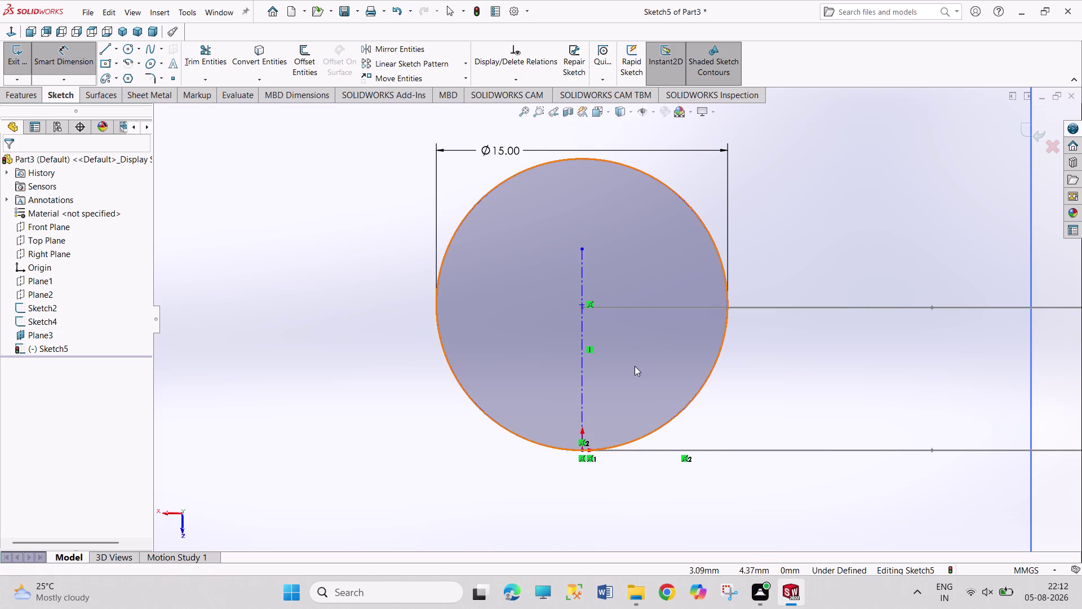
drag(582, 304, 582, 355)
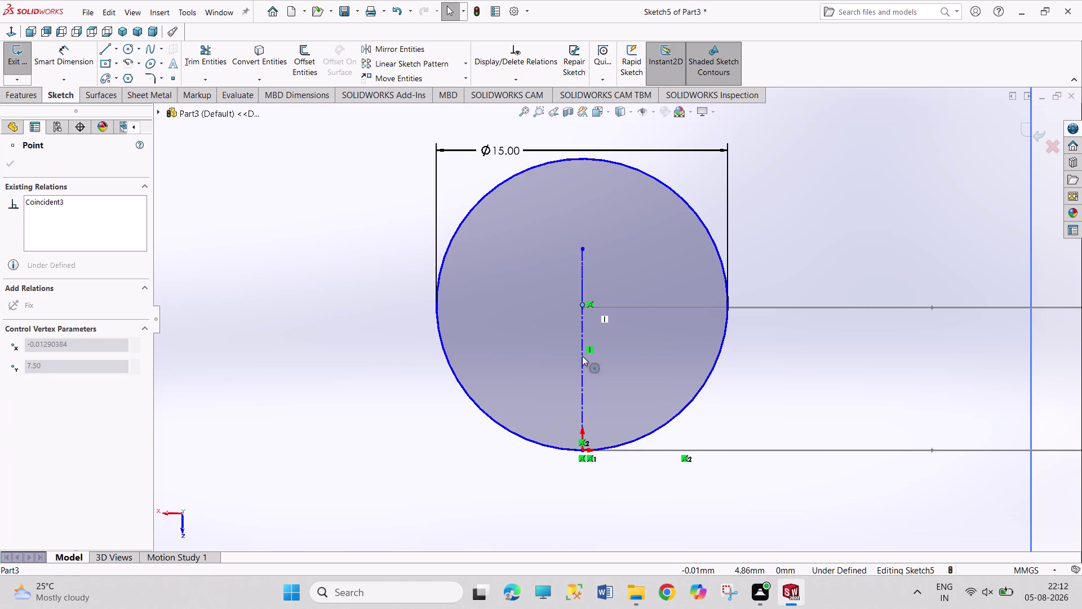
drag(582, 355, 508, 449)
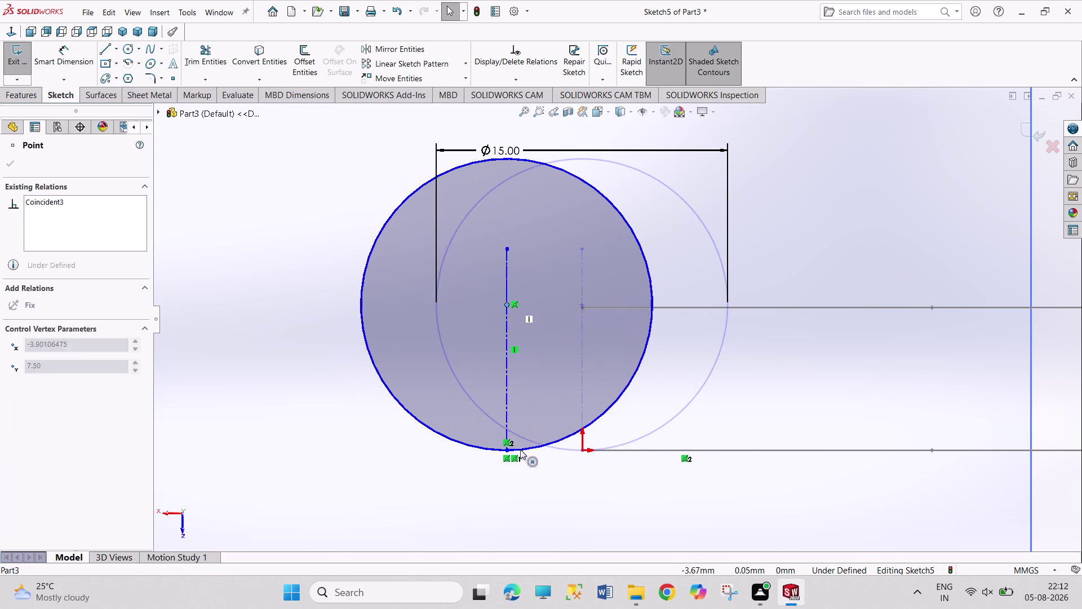
drag(508, 449, 744, 465)
Undo repeatedly until the circle and its diameter dimension are gone.
key(Escape)
key(ctrl+z)
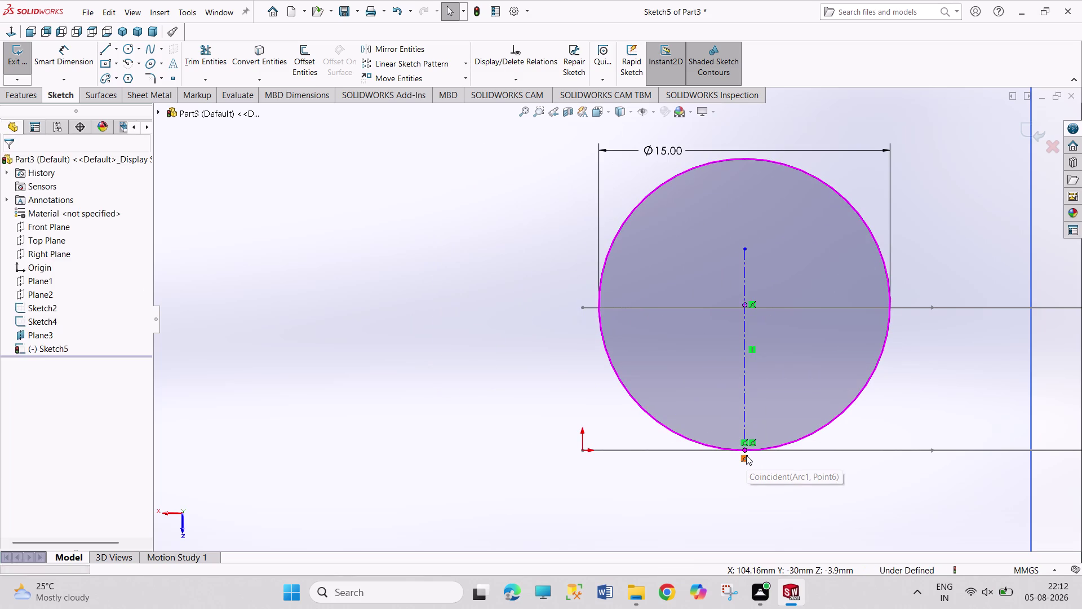
key(ctrl+z)
key(ctrl+z)
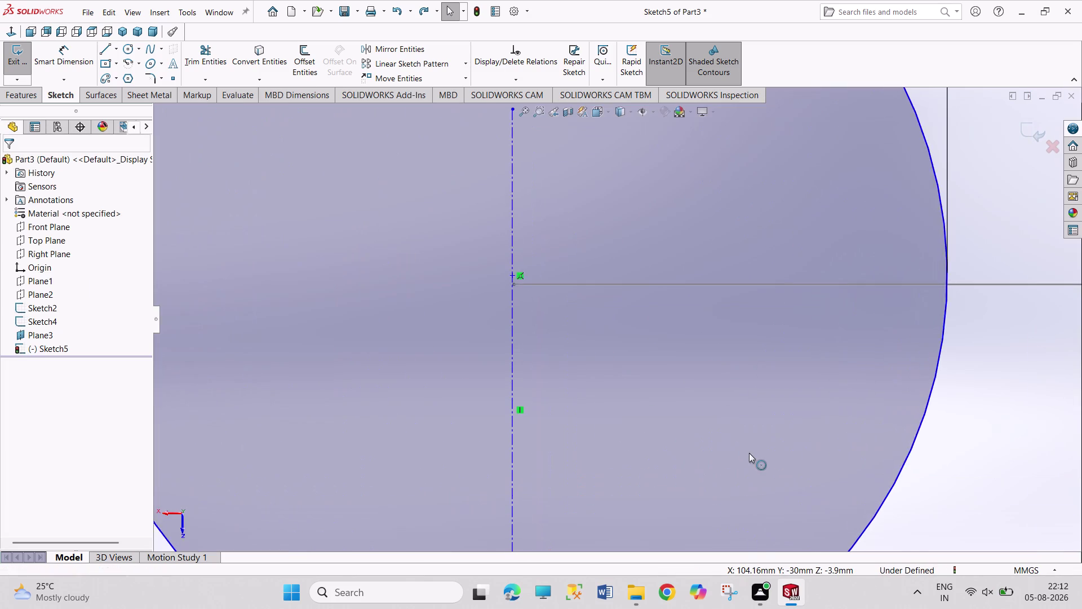
scroll(up, 3)
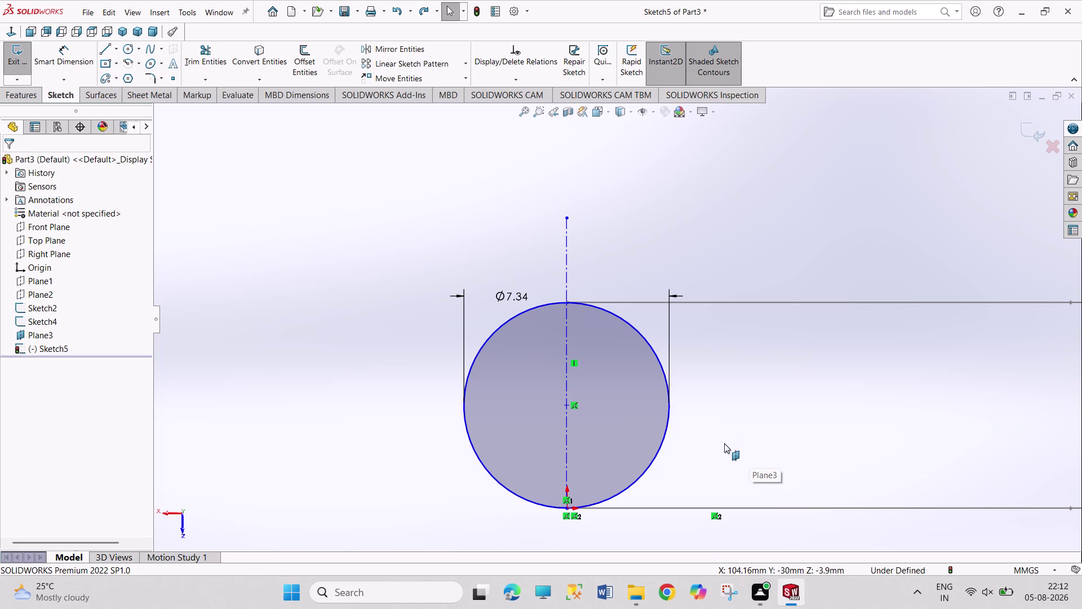
key(ctrl+z)
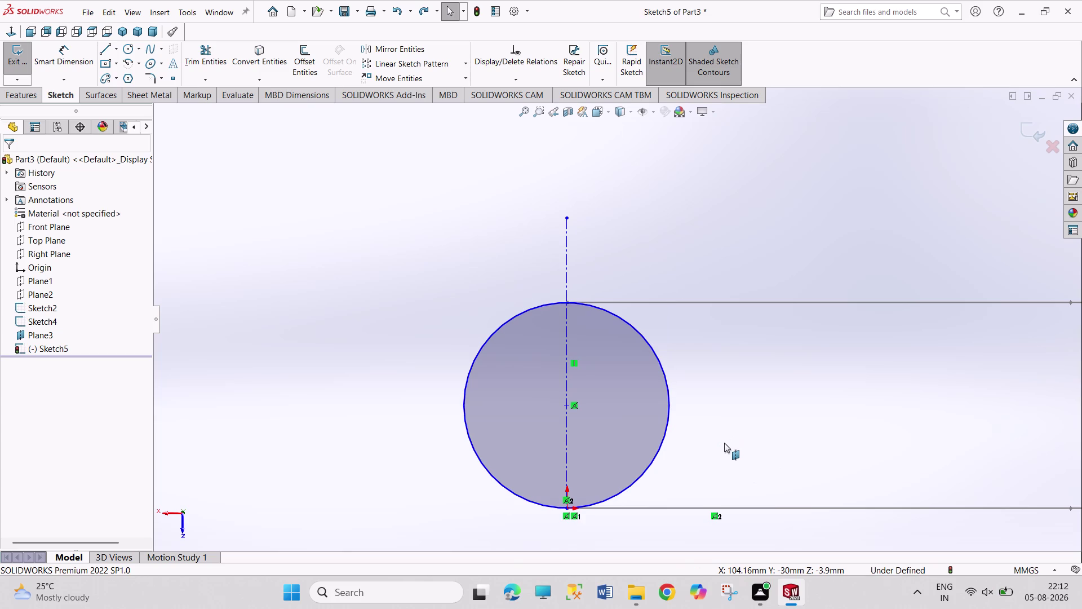
key(ctrl+z)
key(ctrl+z)
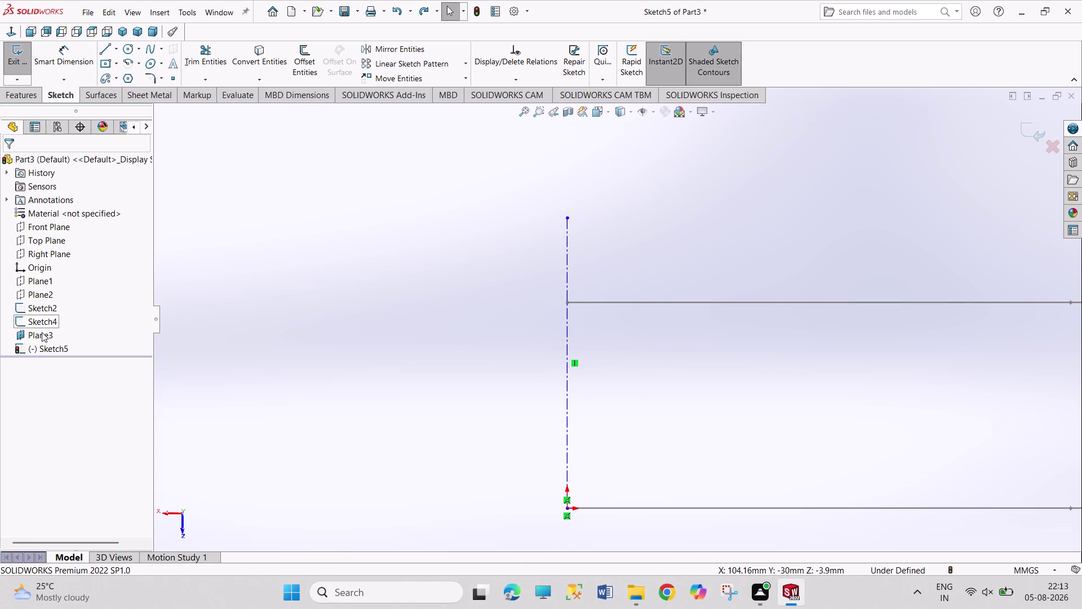
Exit Sketch5 and set Plane1's offset from the Front Plane to 7.5 mm.
click(43, 266)
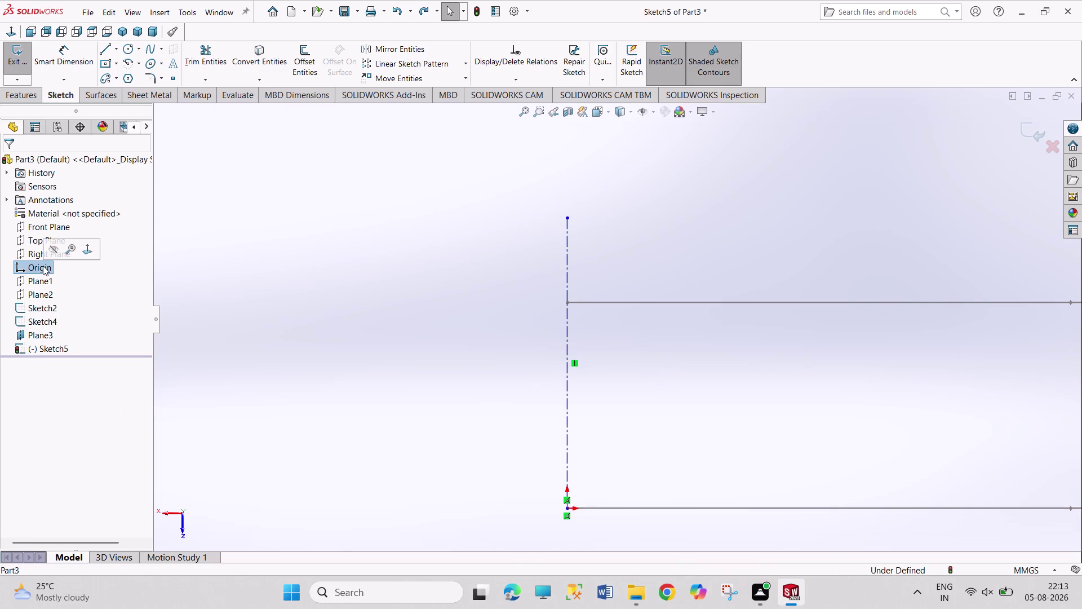
click(42, 277)
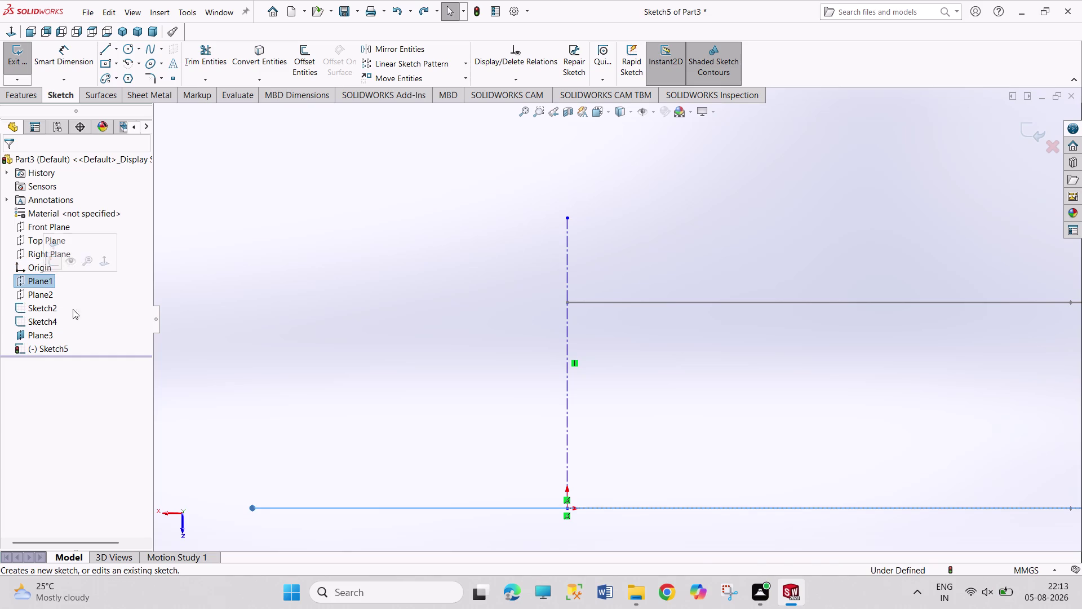
drag(253, 314, 247, 308)
click(17, 58)
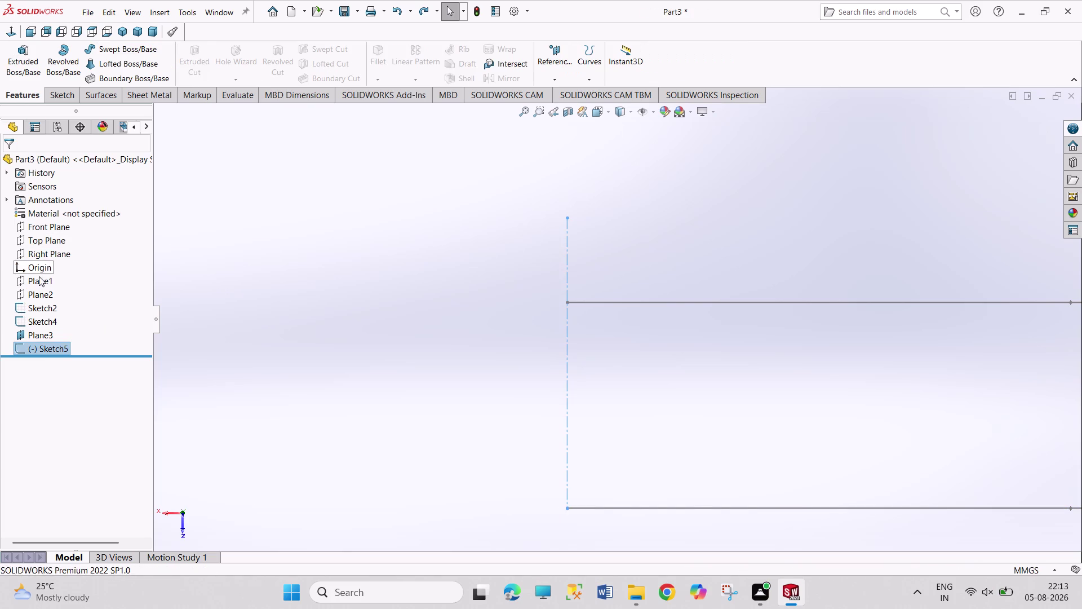
click(37, 280)
click(49, 251)
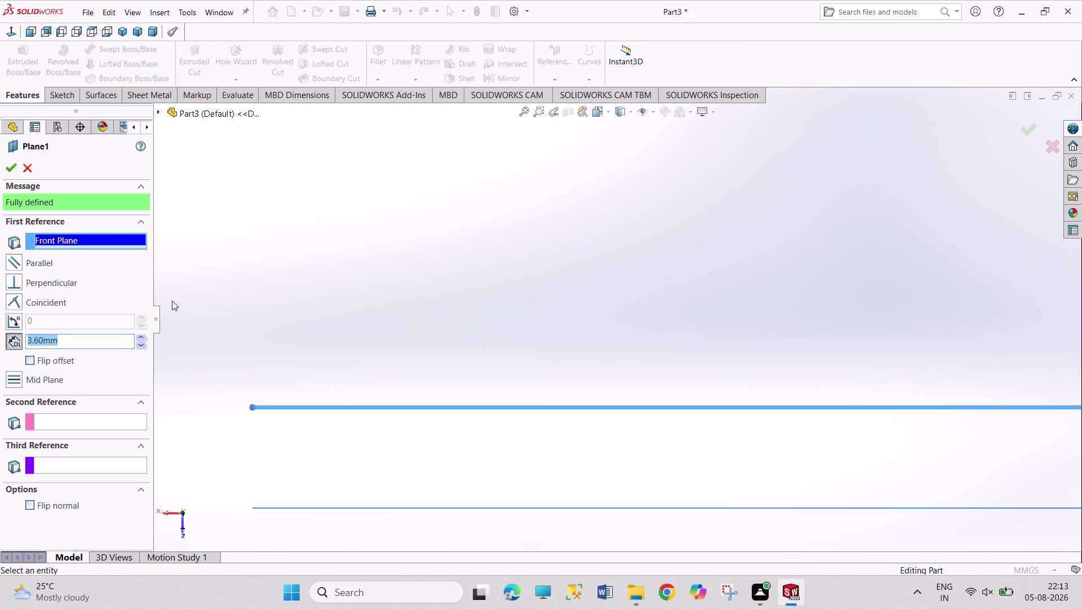
text(7.5)
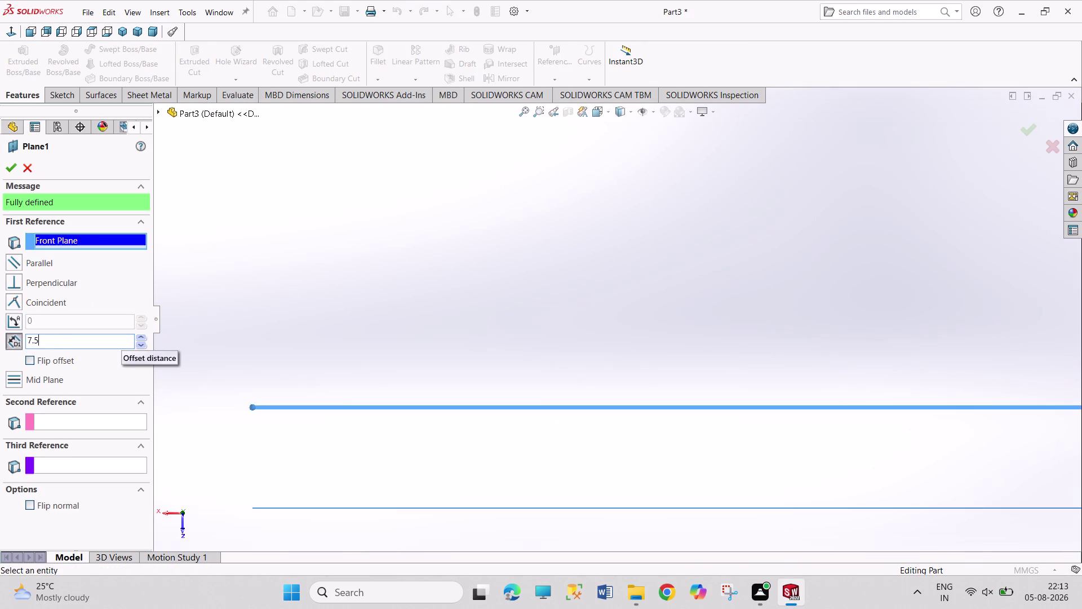
key(Return)
click(6, 160)
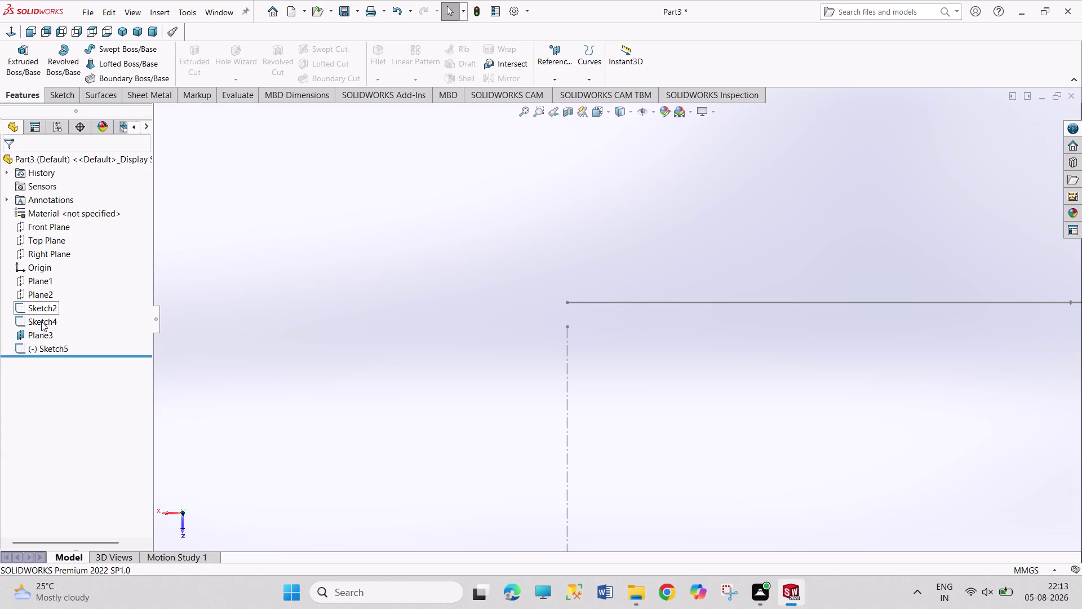
Set Plane2's offset from the Front Plane to 7.5 mm as well.
click(41, 323)
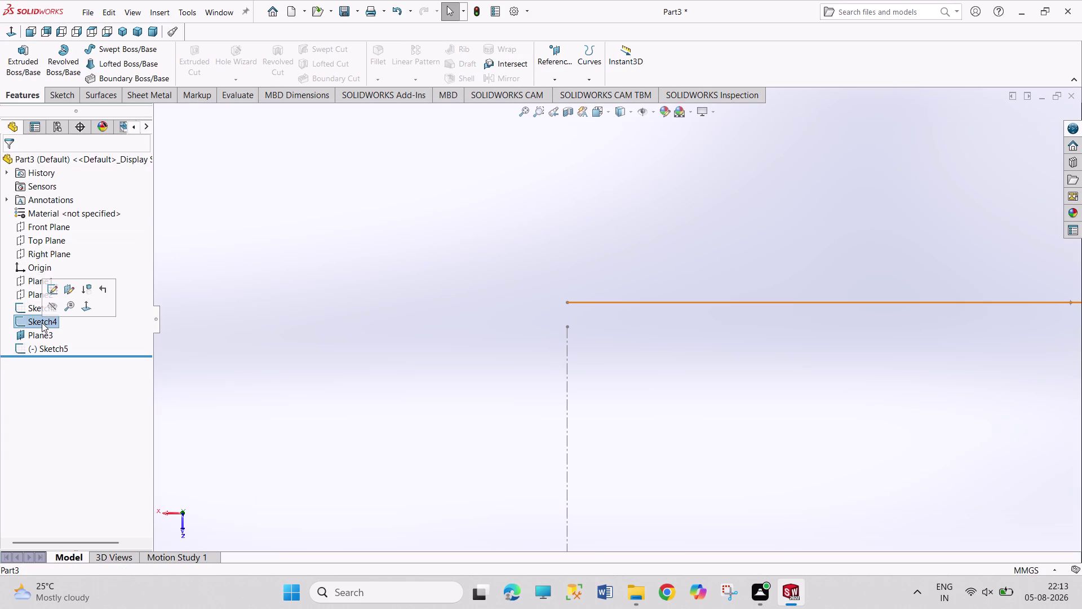
click(26, 297)
click(34, 265)
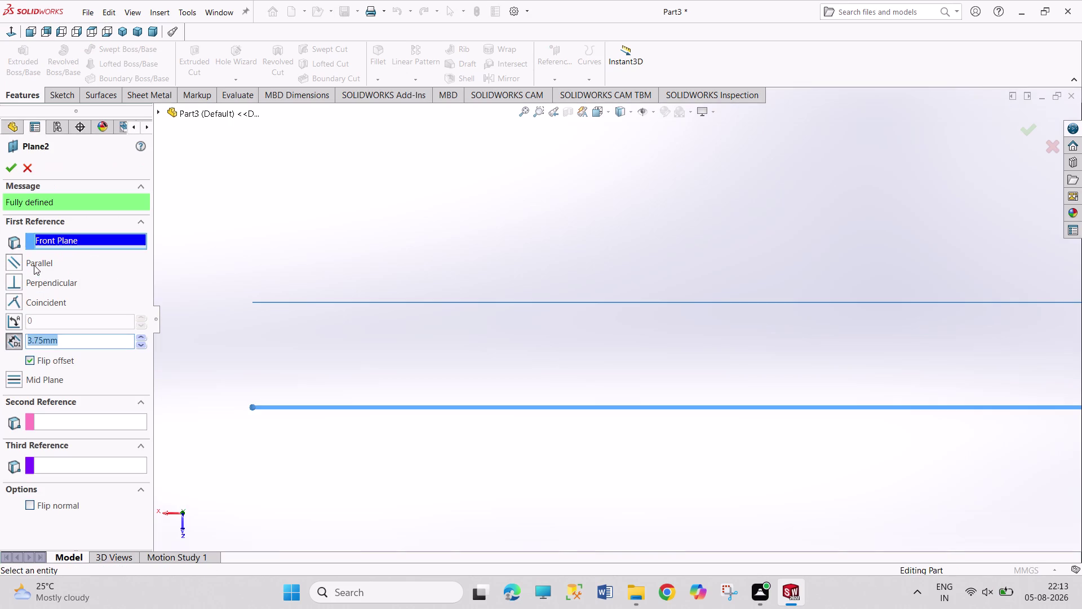
text(7.5)
key(Return)
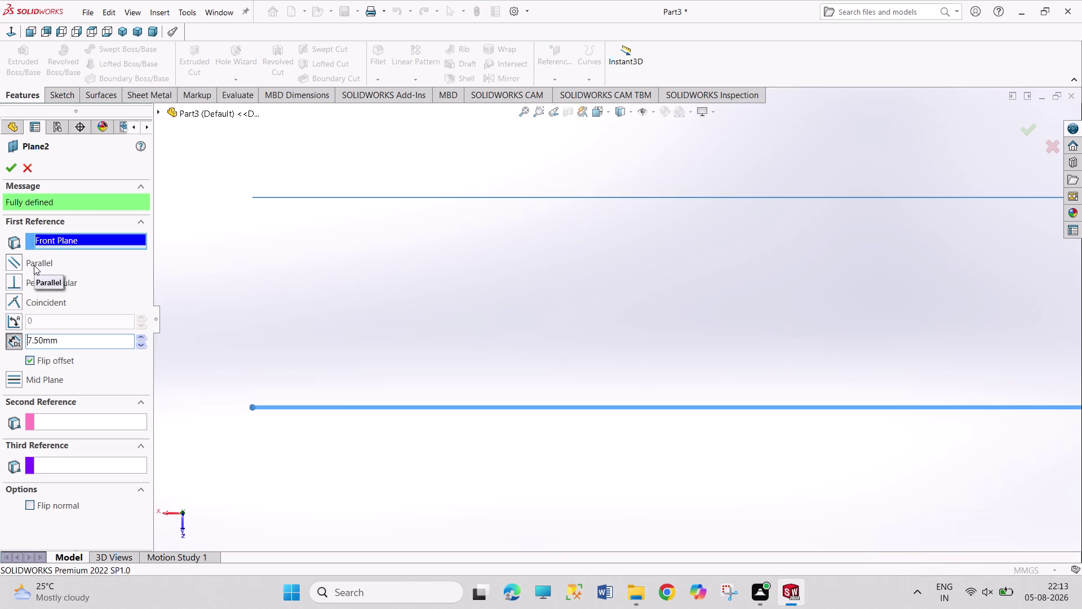
click(9, 175)
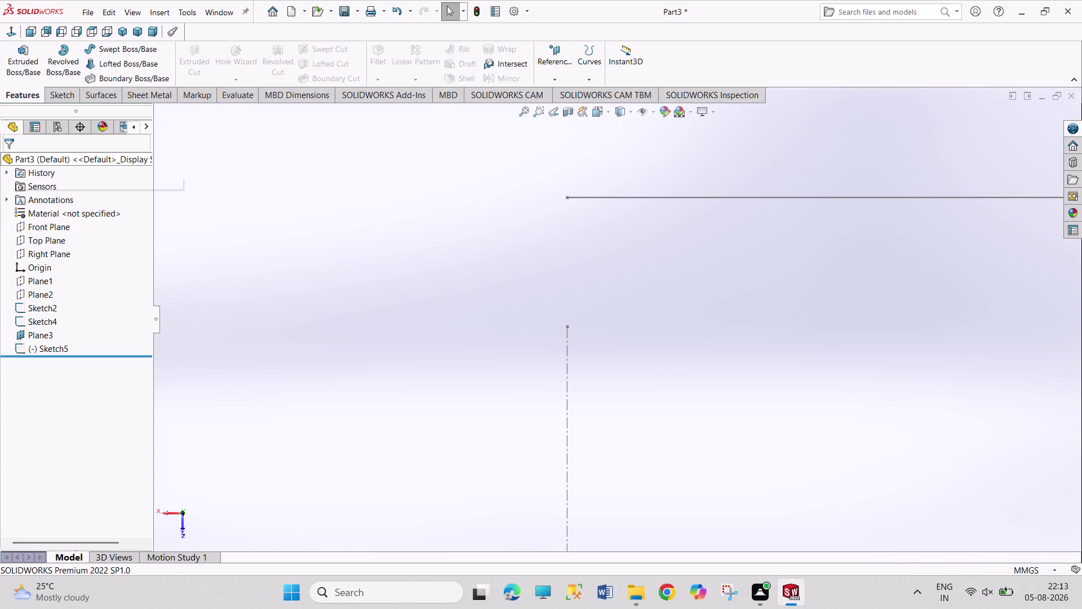
click(124, 34)
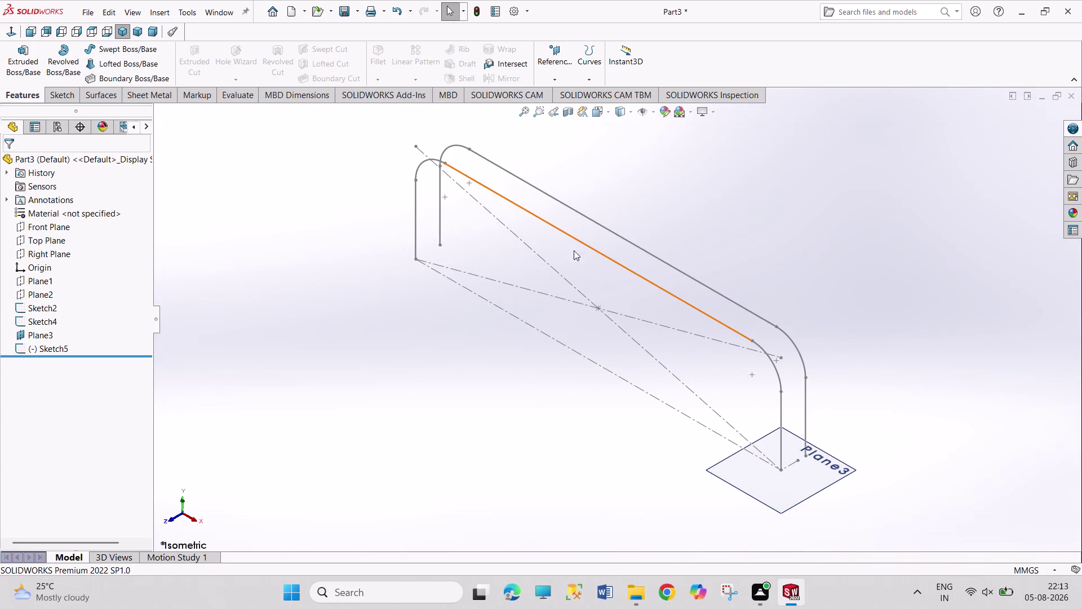
Start Sketch6 on Plane3 and convert the Sketch4 and Sketch2 lines into it.
click(819, 499)
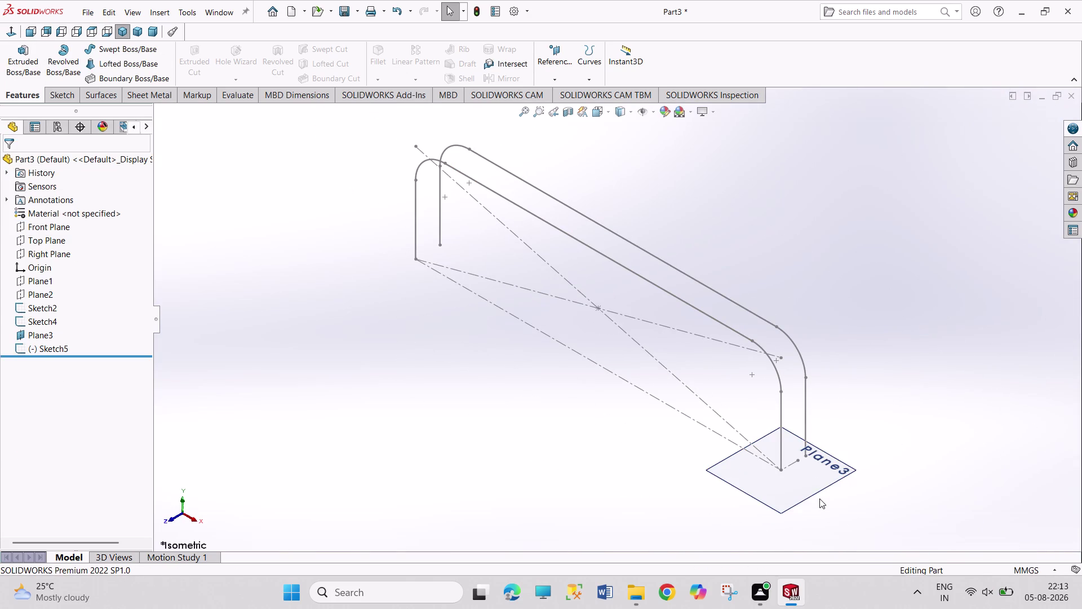
click(802, 485)
click(853, 448)
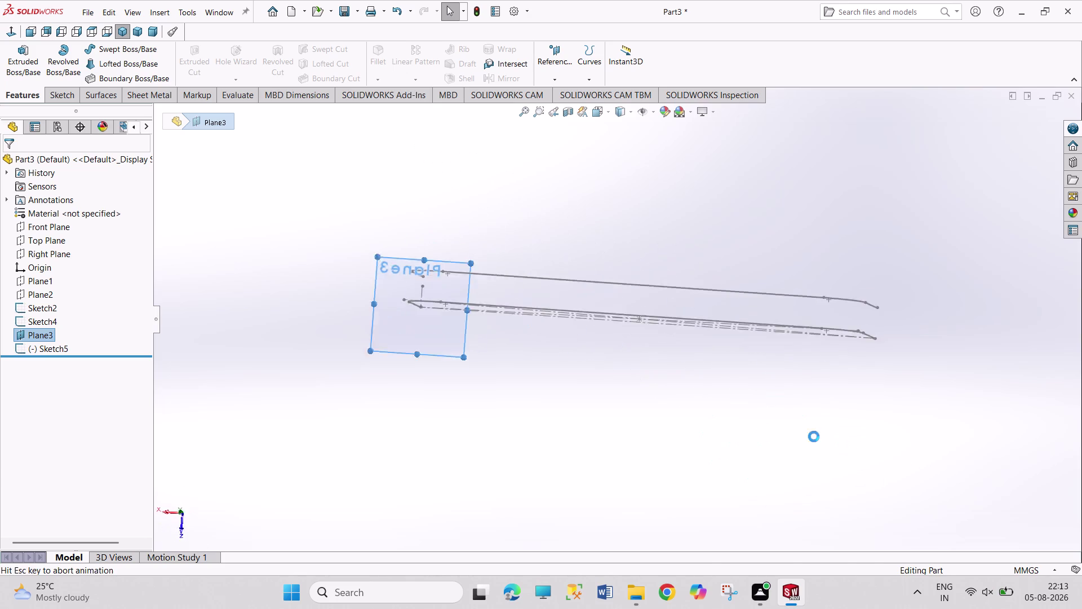
scroll(down, 3)
scroll(down, 3)
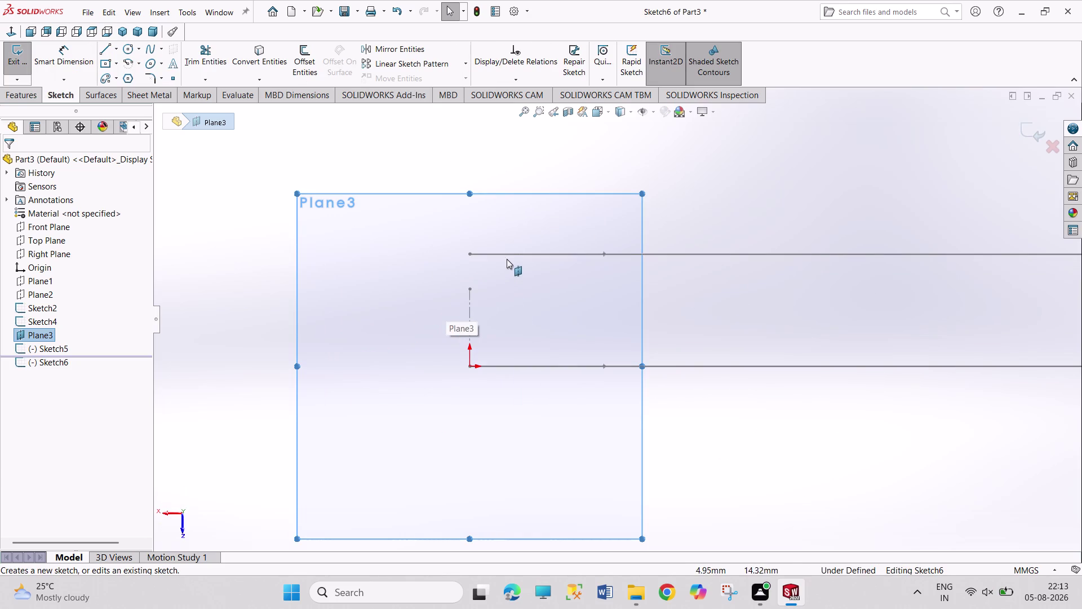
click(506, 254)
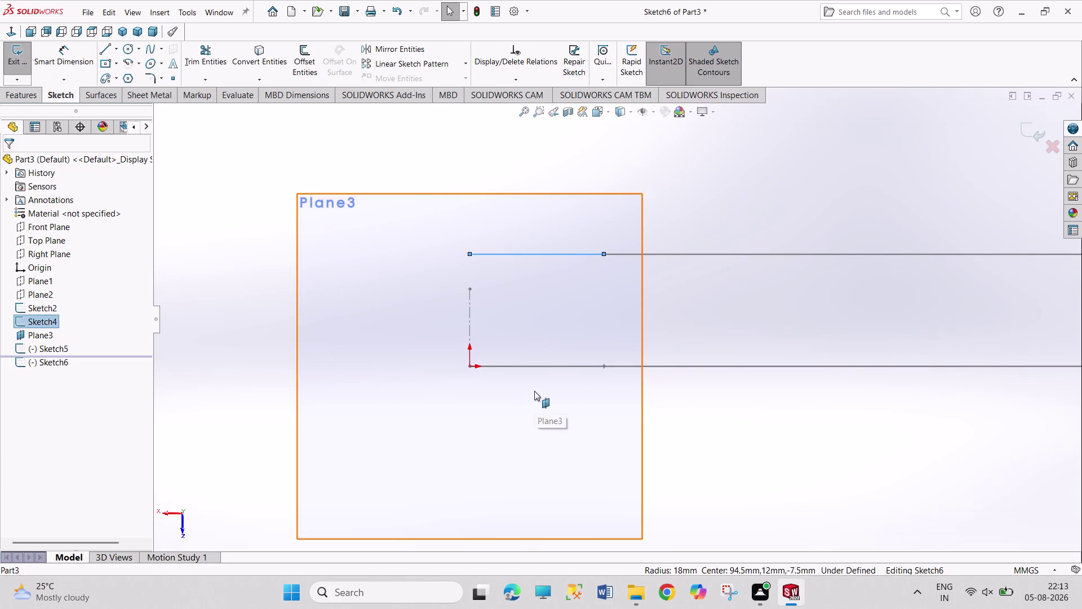
click(535, 366)
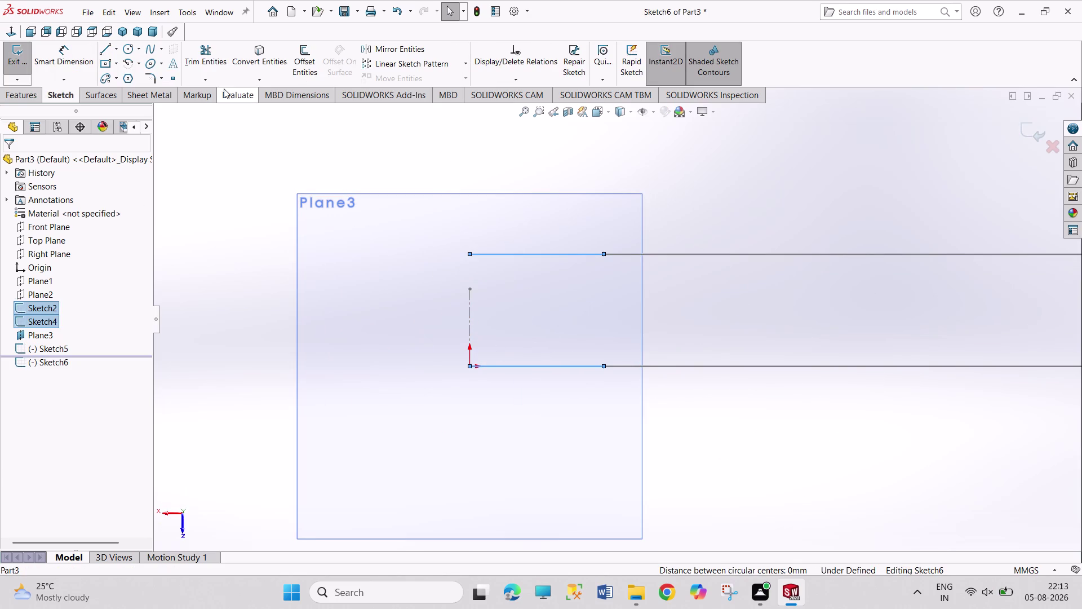
click(250, 66)
click(308, 284)
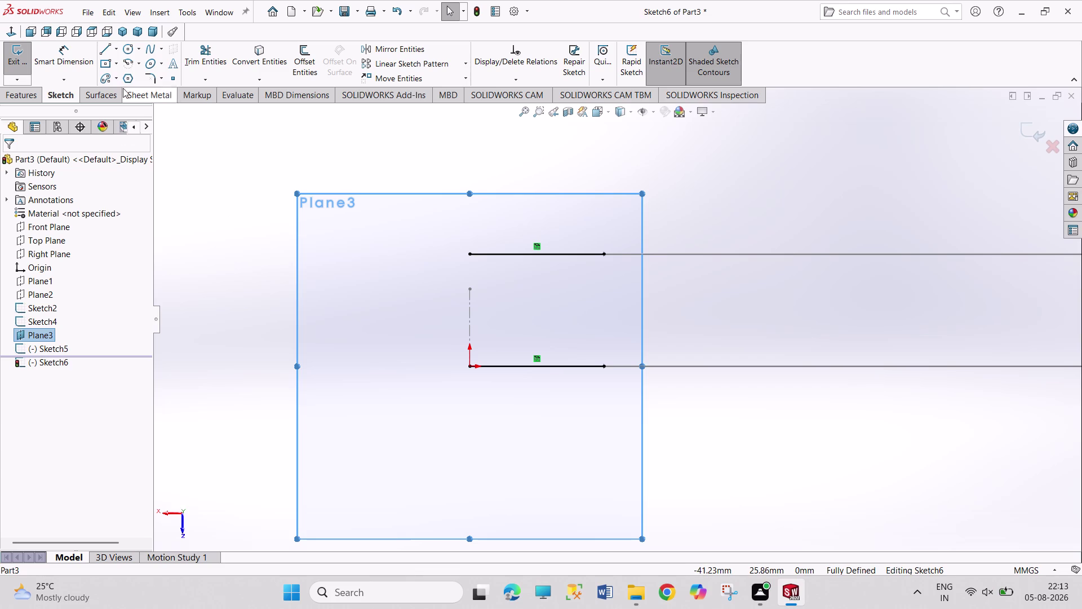
Draw a circle centred on the centre line, reaching the origin.
click(127, 50)
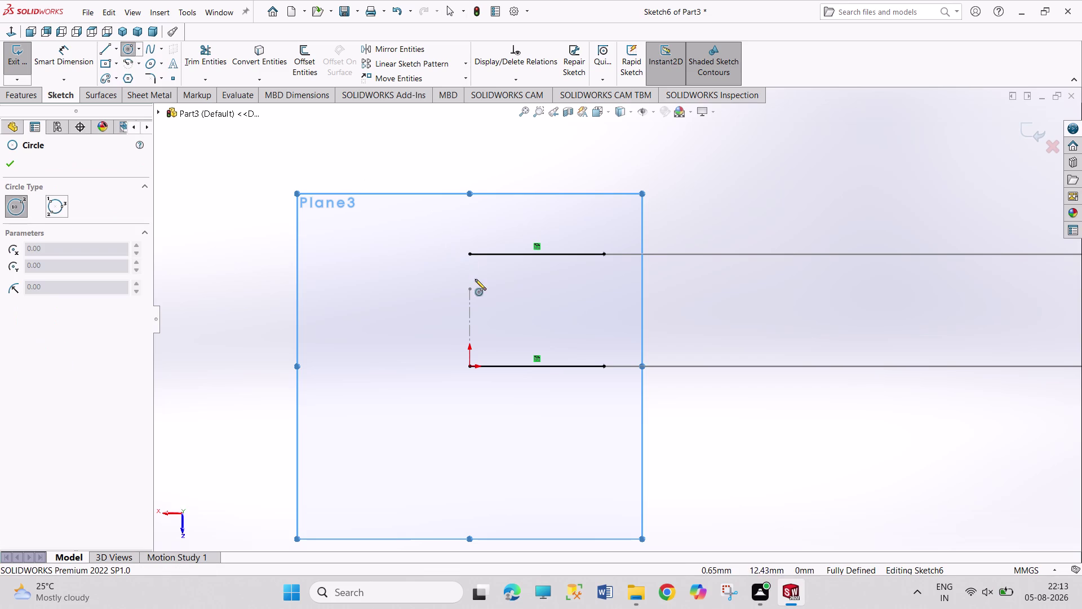
click(469, 310)
click(470, 366)
right_drag(281, 323, 279, 322)
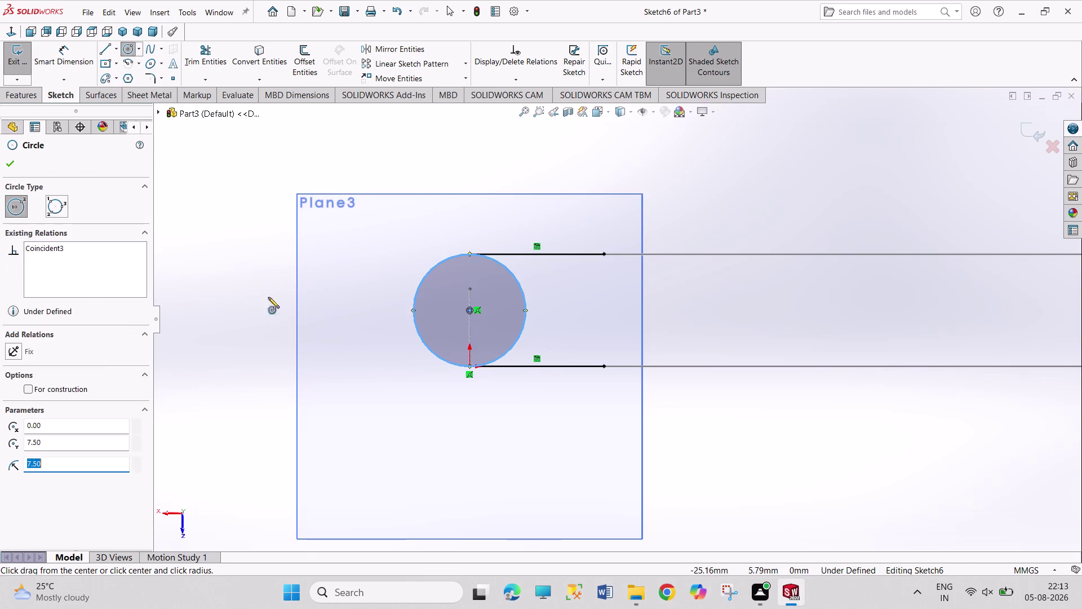
right_drag(280, 322, 260, 207)
Dimension the circle diameter at 15 mm and cancel the stray line dimension.
click(429, 272)
click(411, 242)
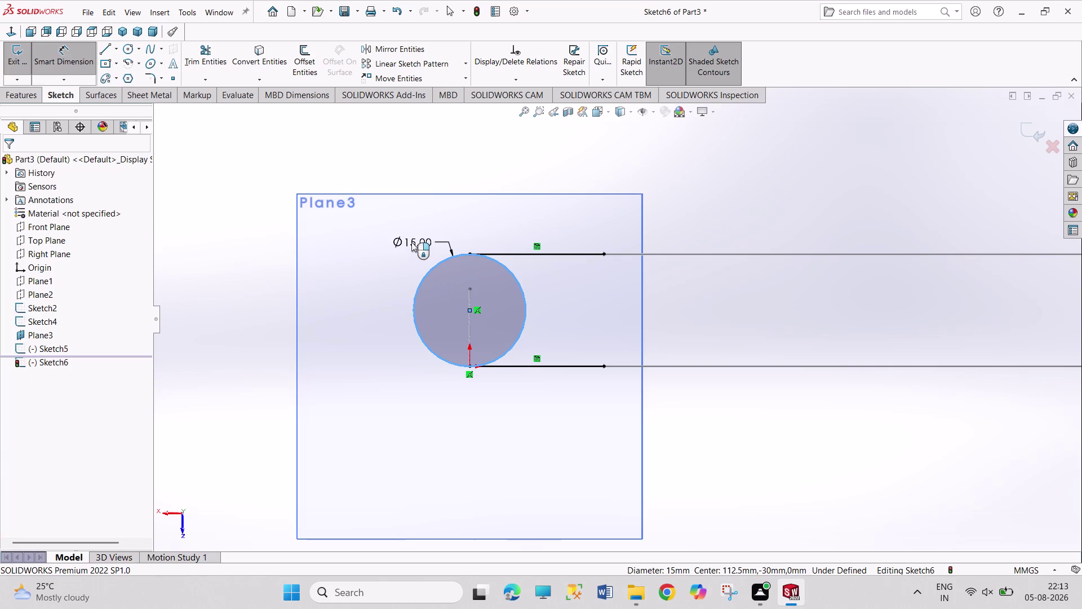
click(364, 220)
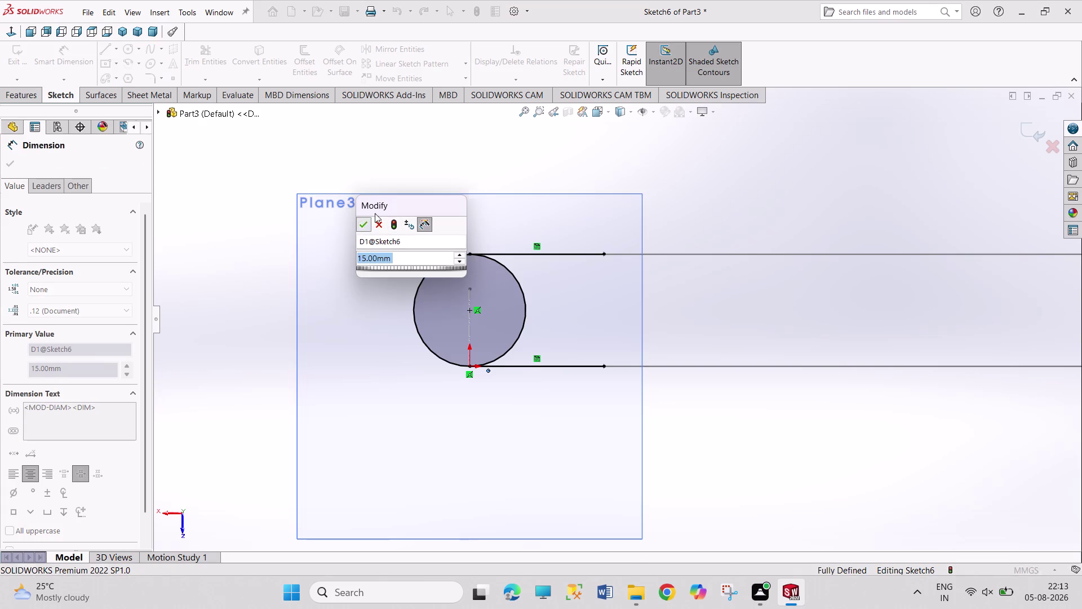
click(414, 160)
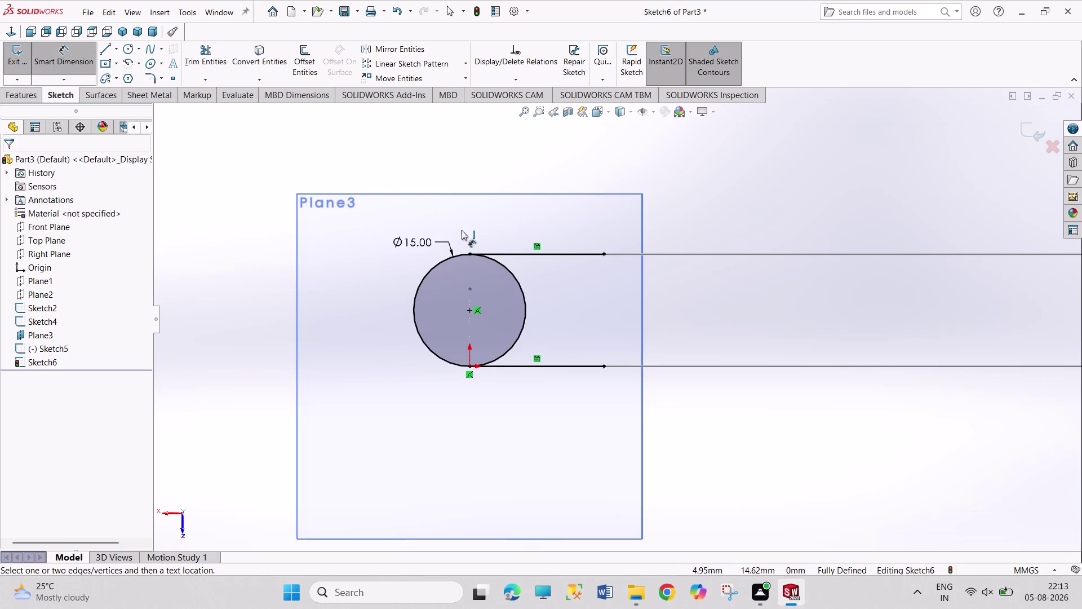
click(531, 253)
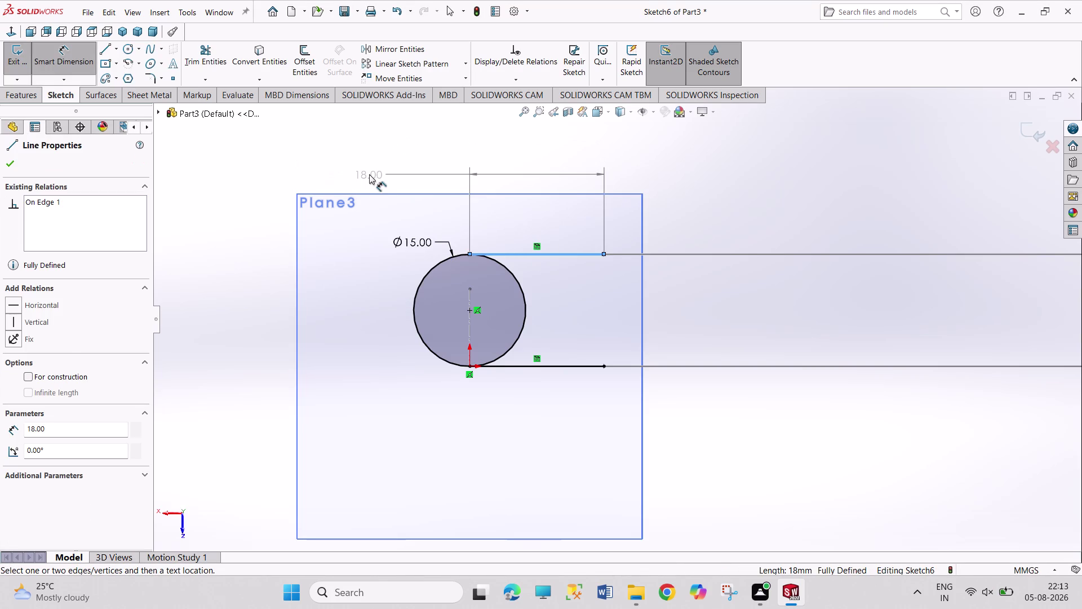
key(Escape)
key(Escape)
key(Escape)
key(Escape)
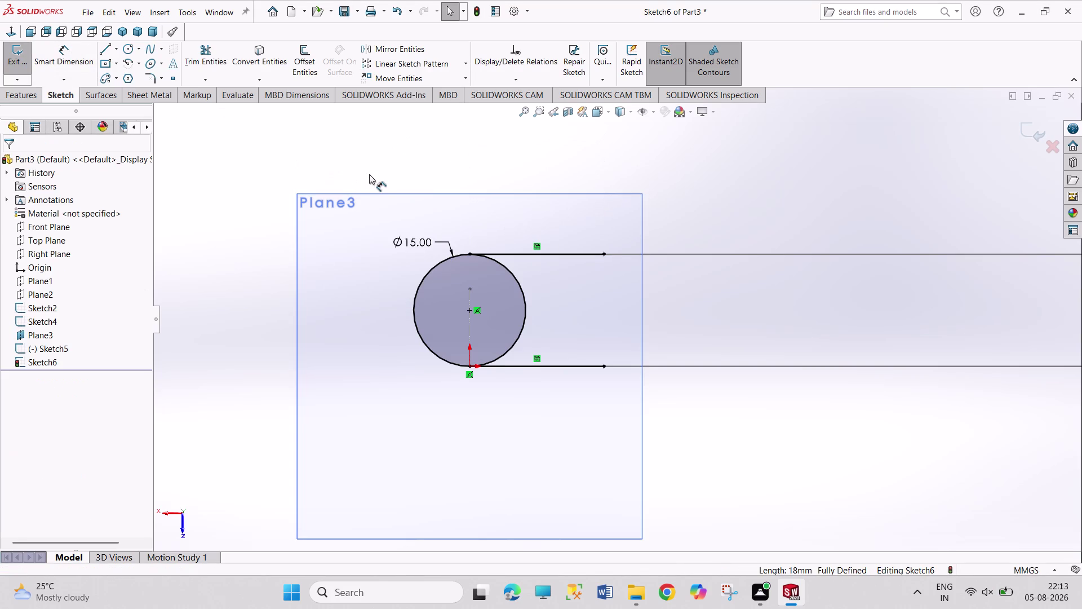
Trim away the circle's right half and delete the over-defining diameter dimension.
click(210, 53)
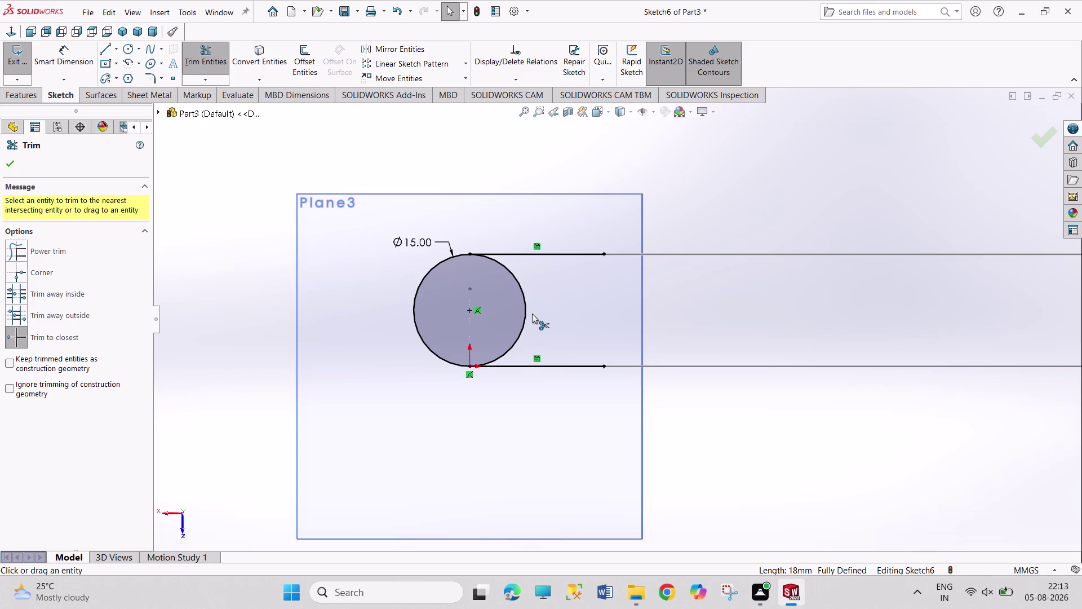
click(528, 311)
right_click(527, 169)
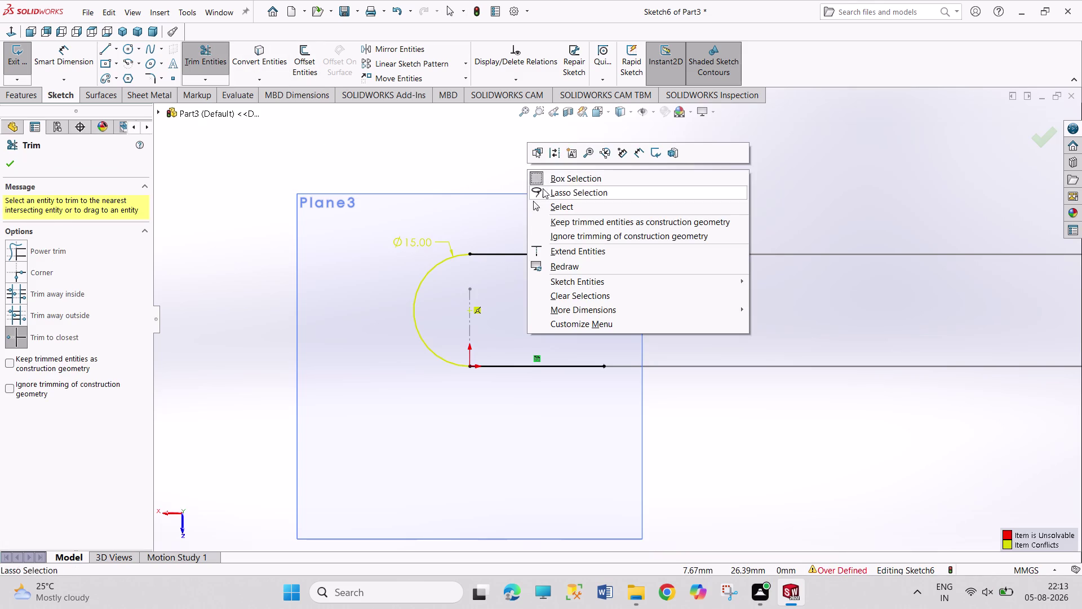
click(551, 203)
right_click(421, 237)
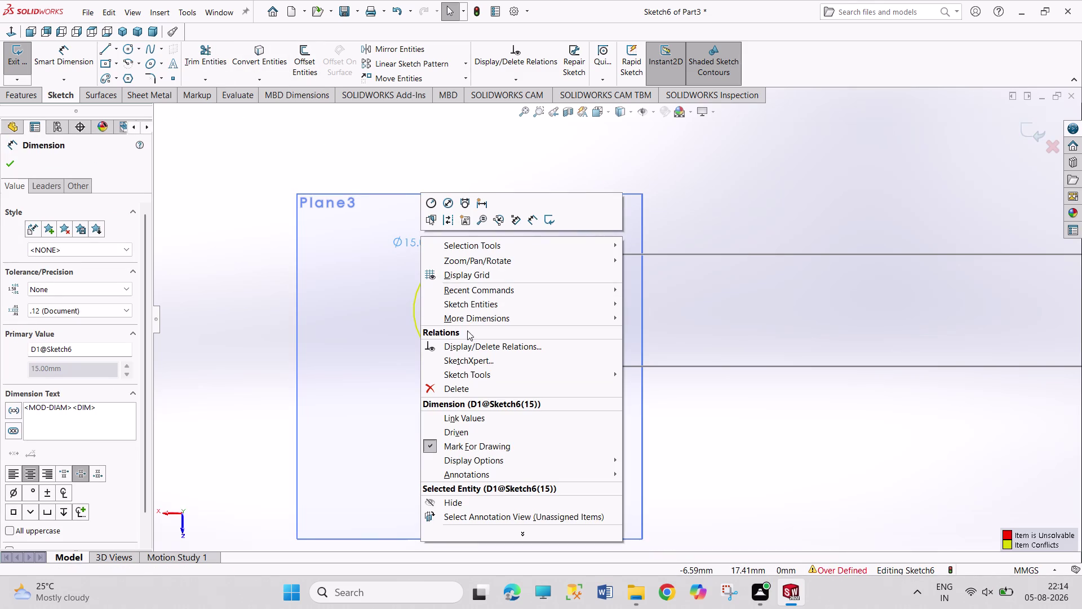
click(467, 384)
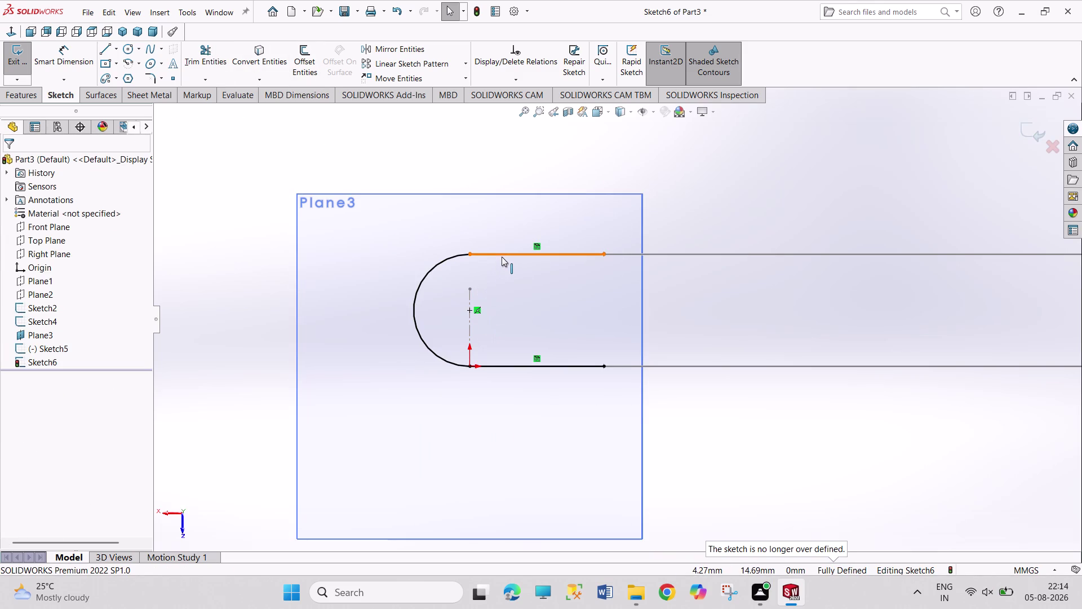
Make the top and bottom 18 mm lines construction geometry and close Sketch6.
click(502, 256)
click(60, 379)
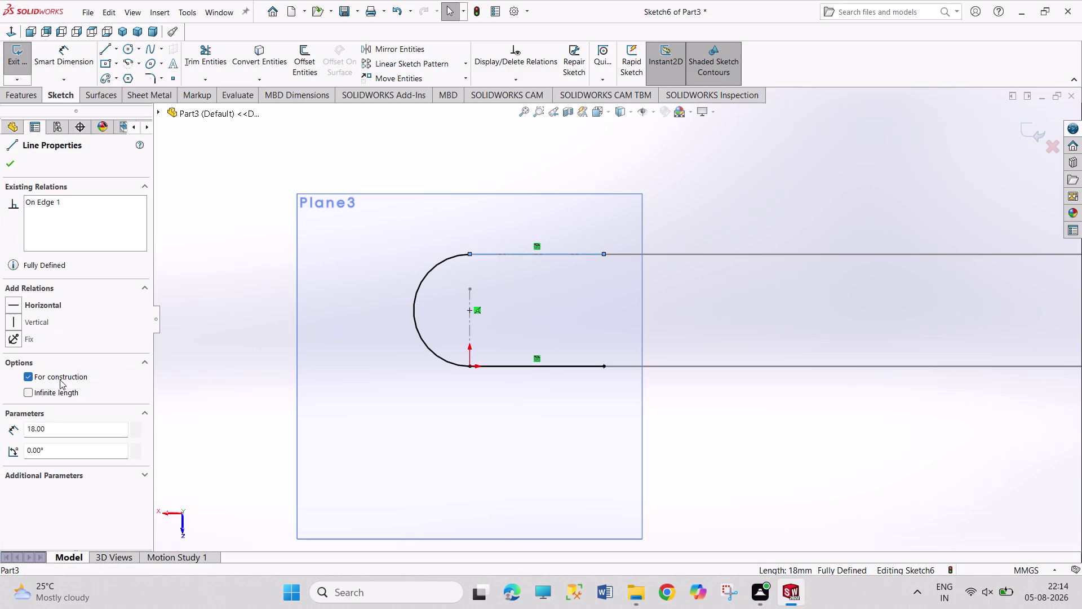
click(11, 172)
click(11, 166)
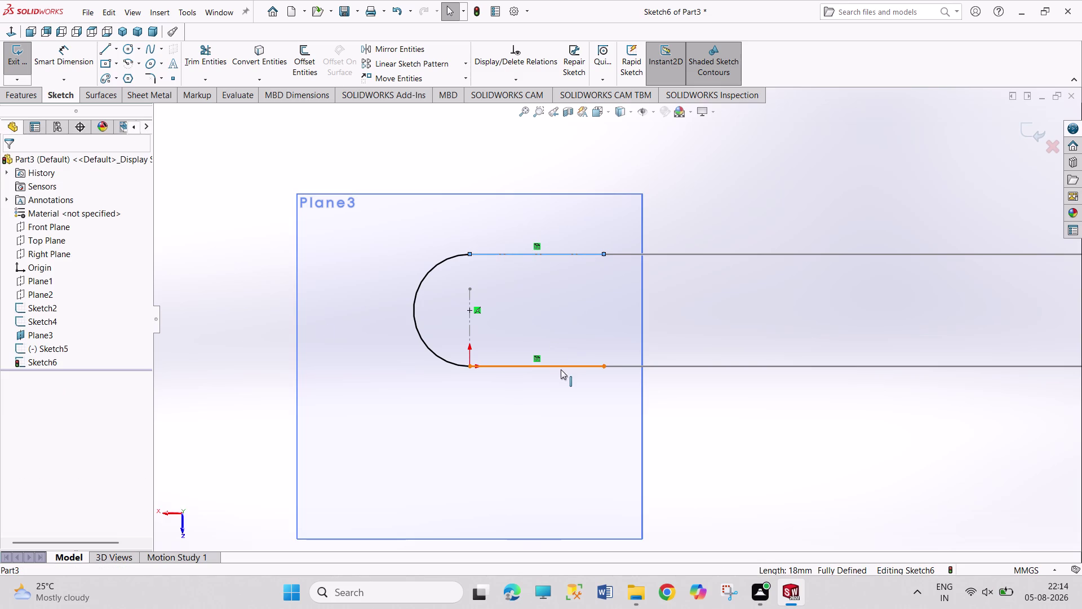
click(561, 369)
click(67, 377)
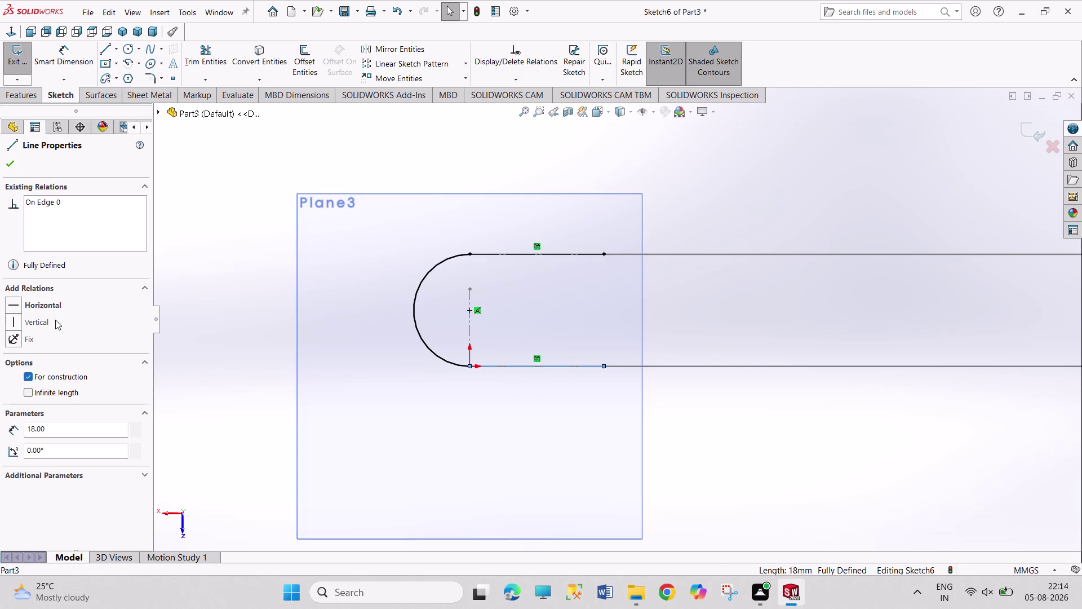
click(13, 163)
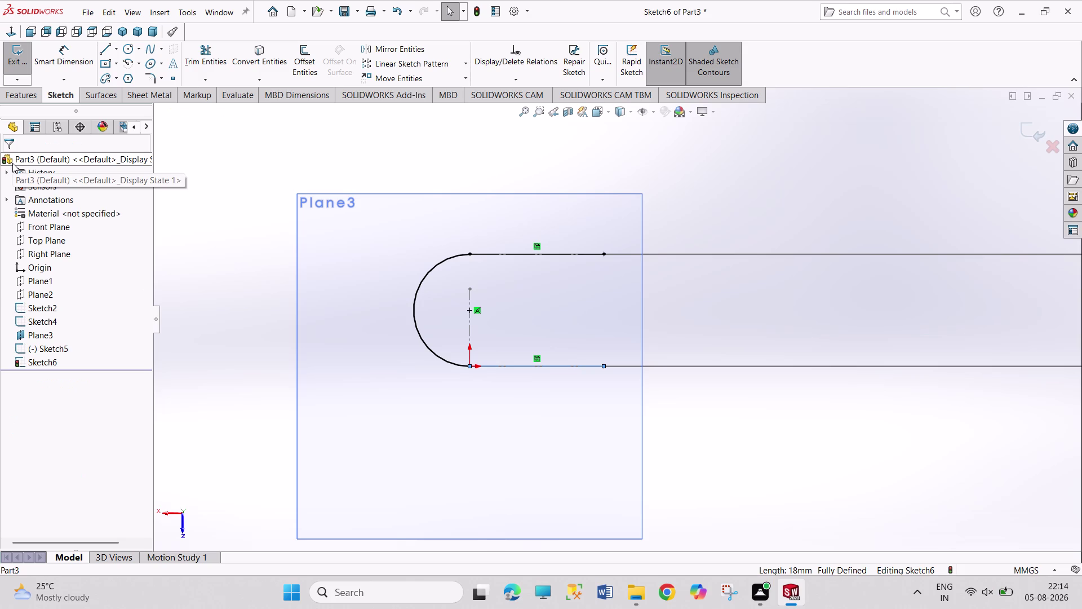
click(8, 53)
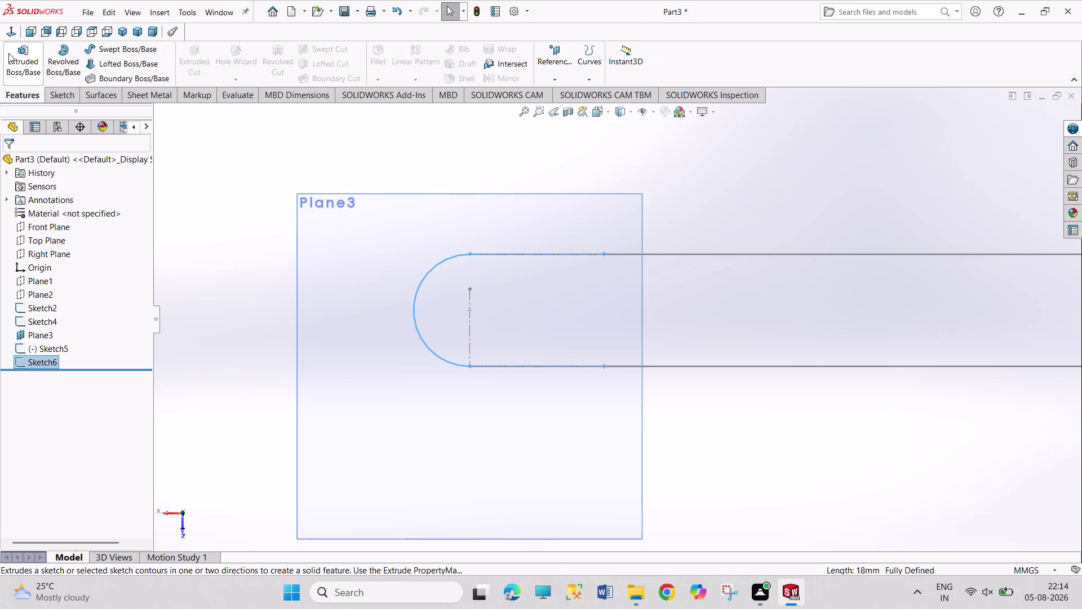
Create a swept surface with the Sketch6 half-arc as profile and Sketch4 as path.
click(262, 180)
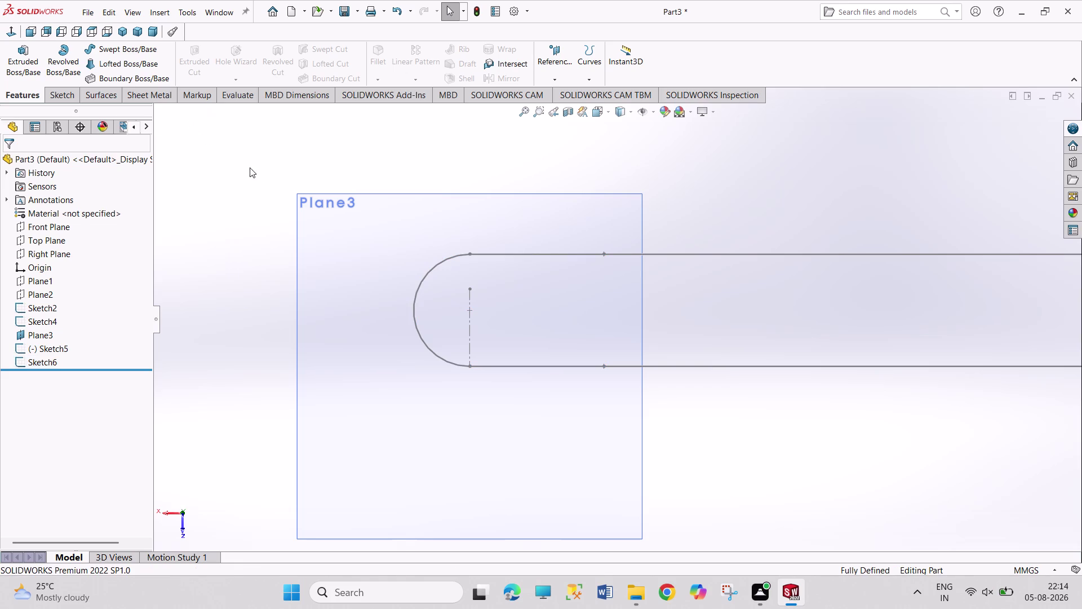
click(120, 32)
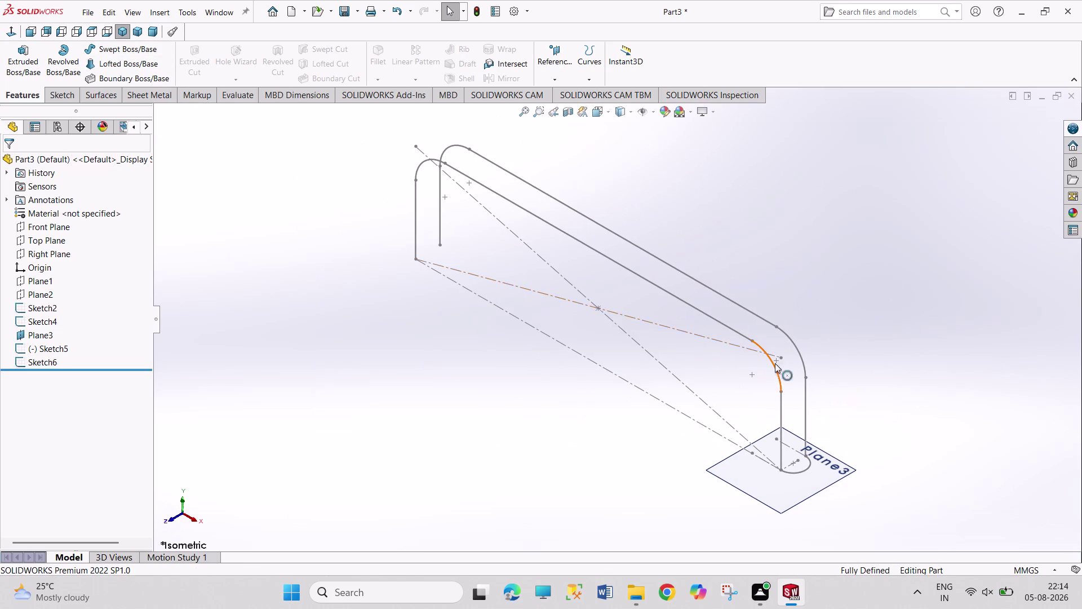
click(110, 49)
click(93, 94)
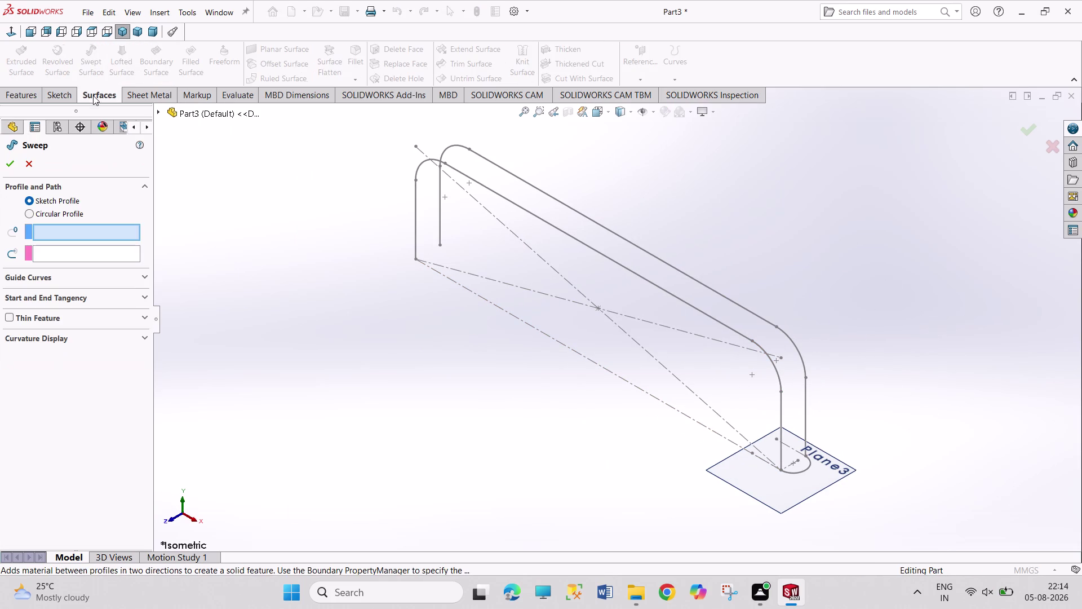
click(31, 163)
click(89, 65)
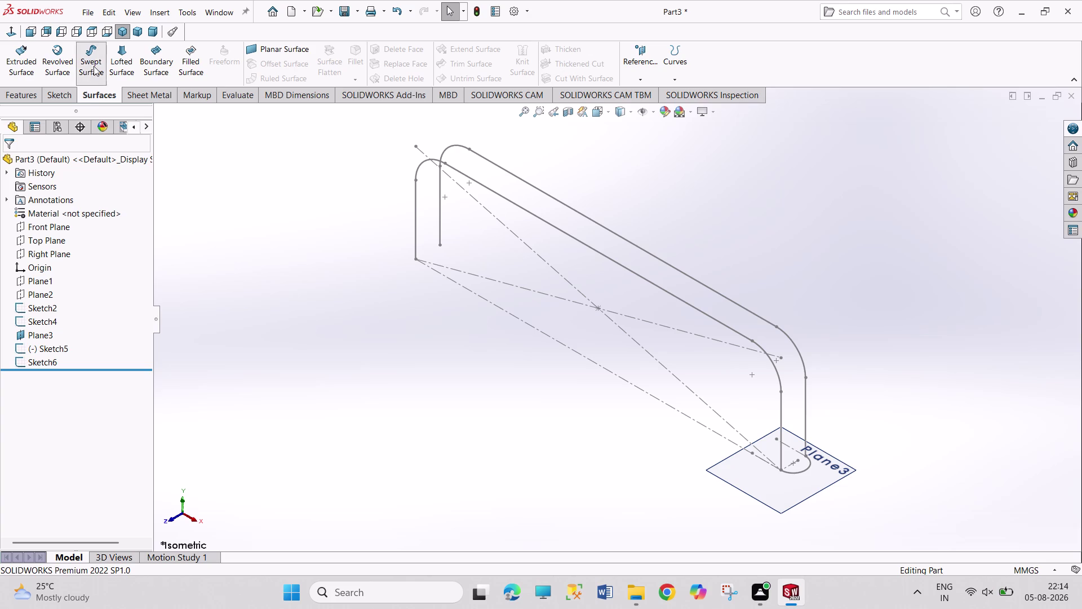
click(806, 472)
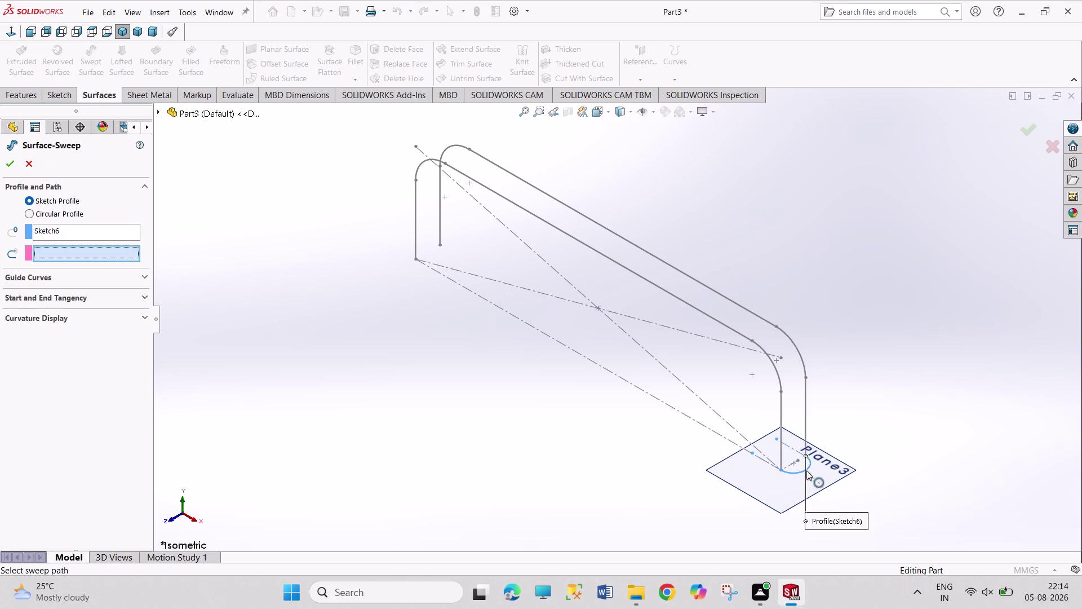
click(806, 418)
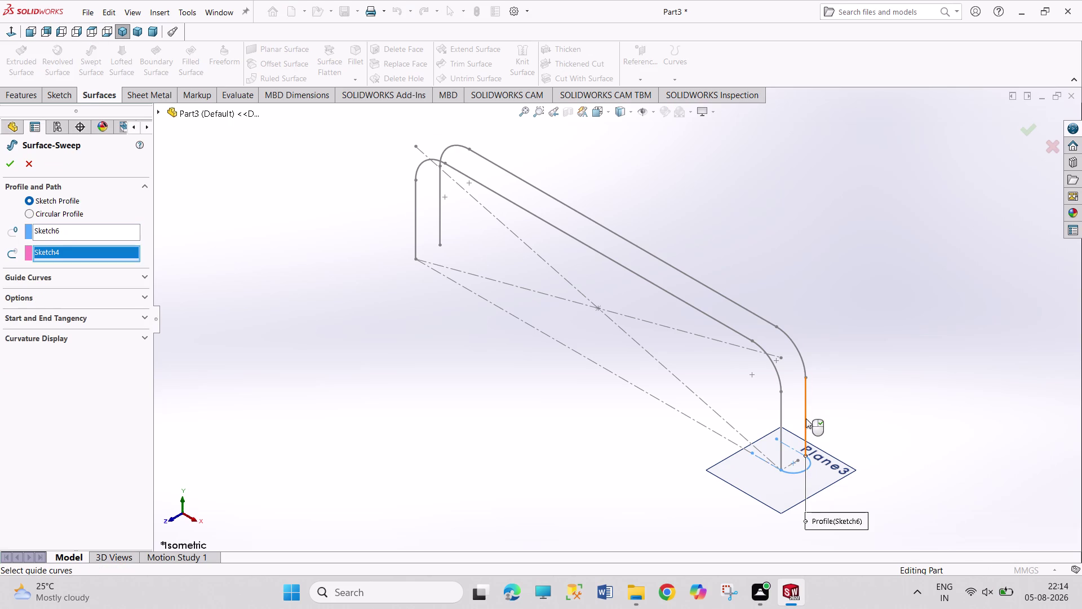
click(12, 166)
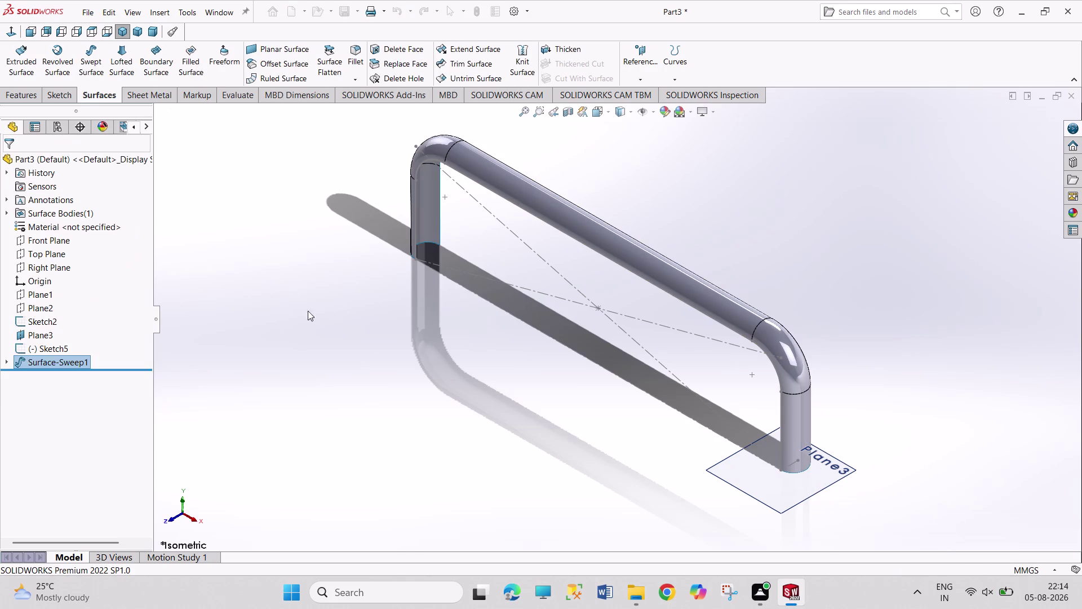
click(387, 342)
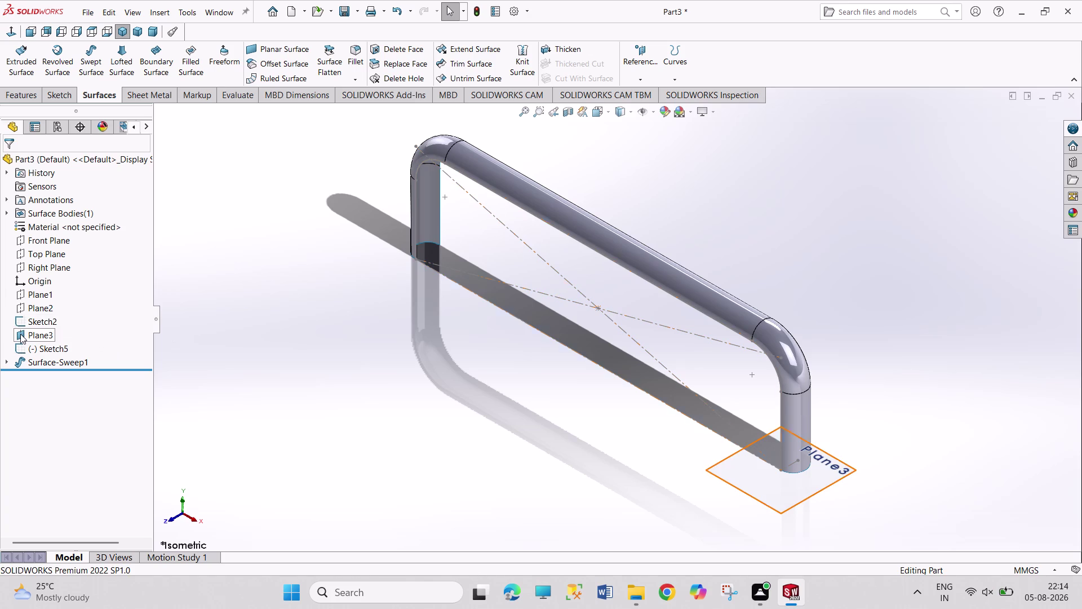
Hide Plane3 in the FeatureManager, backing out of an accidental Filled Surface command.
click(21, 333)
click(47, 317)
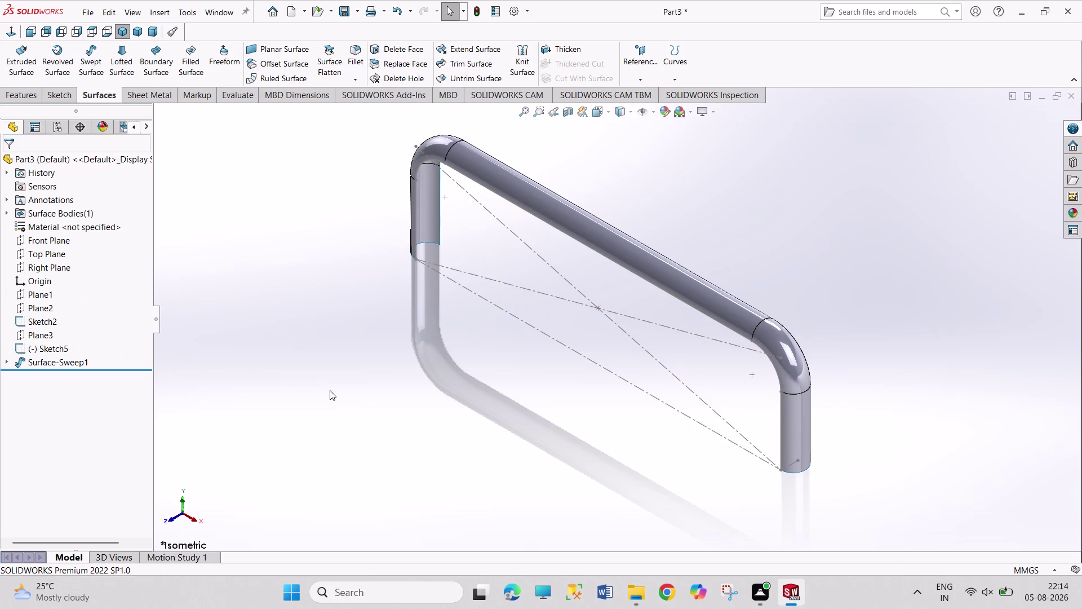
click(329, 390)
click(197, 62)
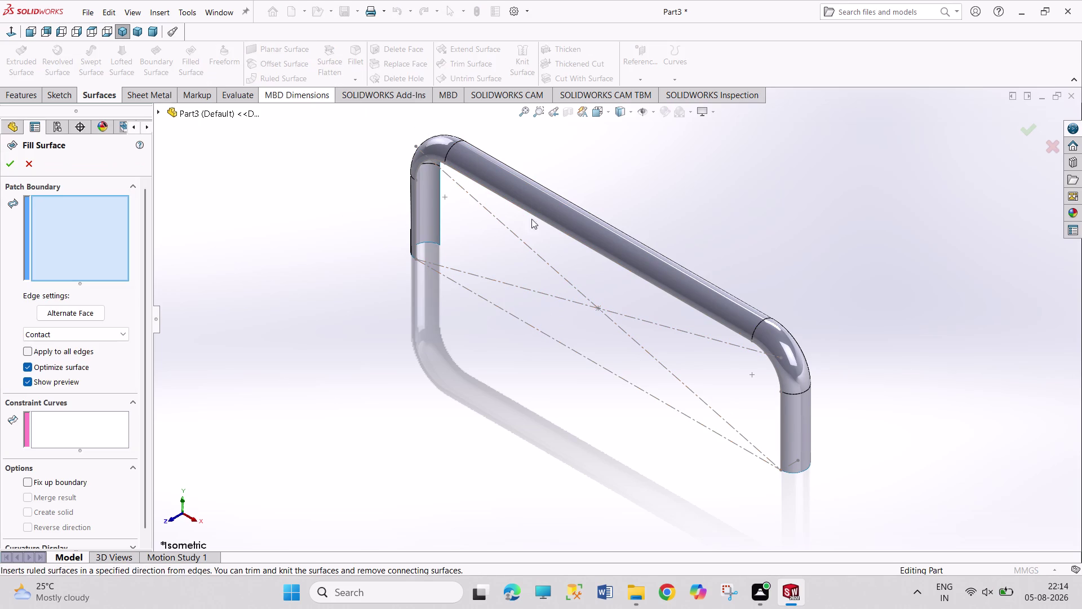
click(31, 163)
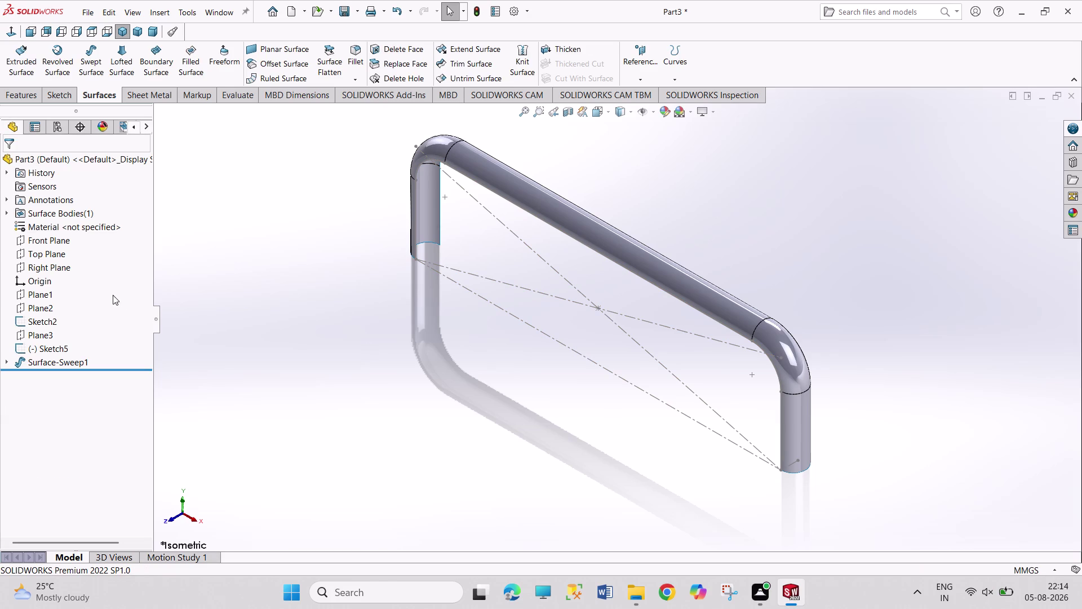
click(33, 333)
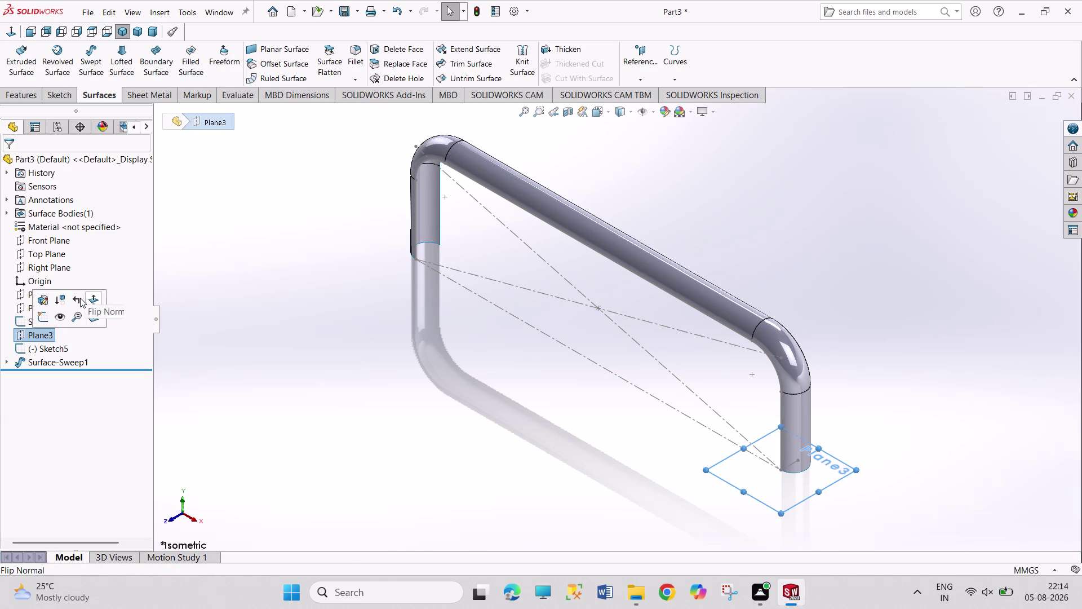
click(295, 245)
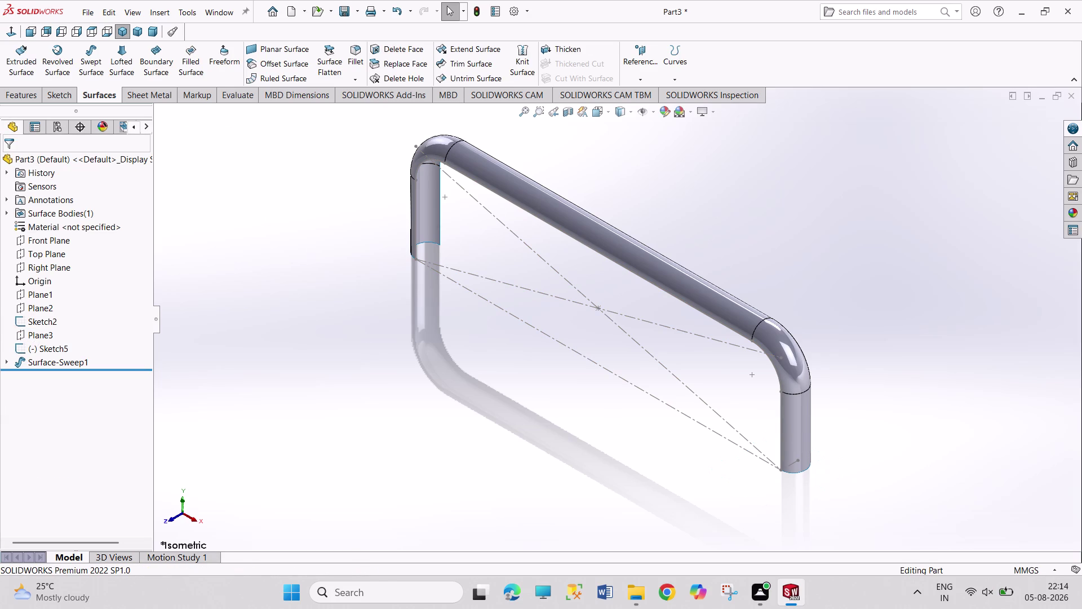
click(34, 99)
click(60, 94)
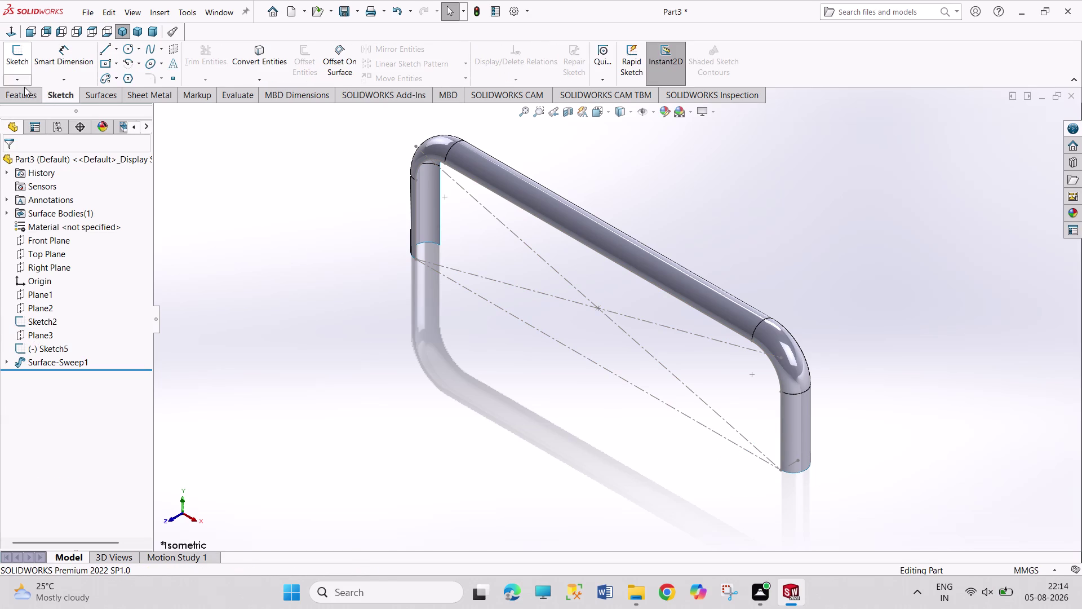
Start a 3D sketch and draw a line joining the two lower tube ends.
click(23, 82)
click(35, 103)
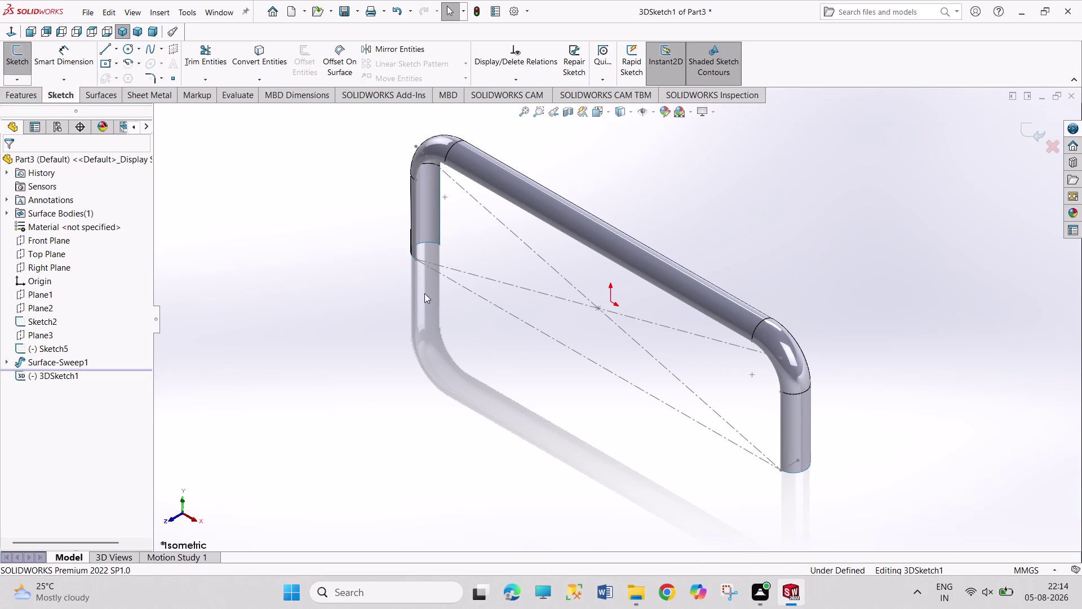
scroll(down, 3)
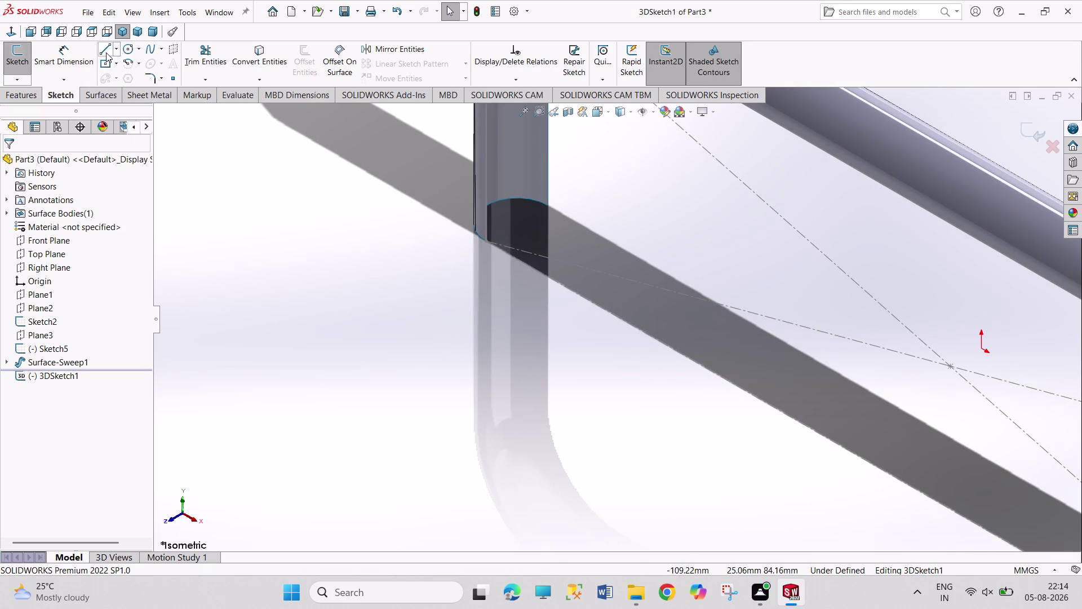
click(106, 52)
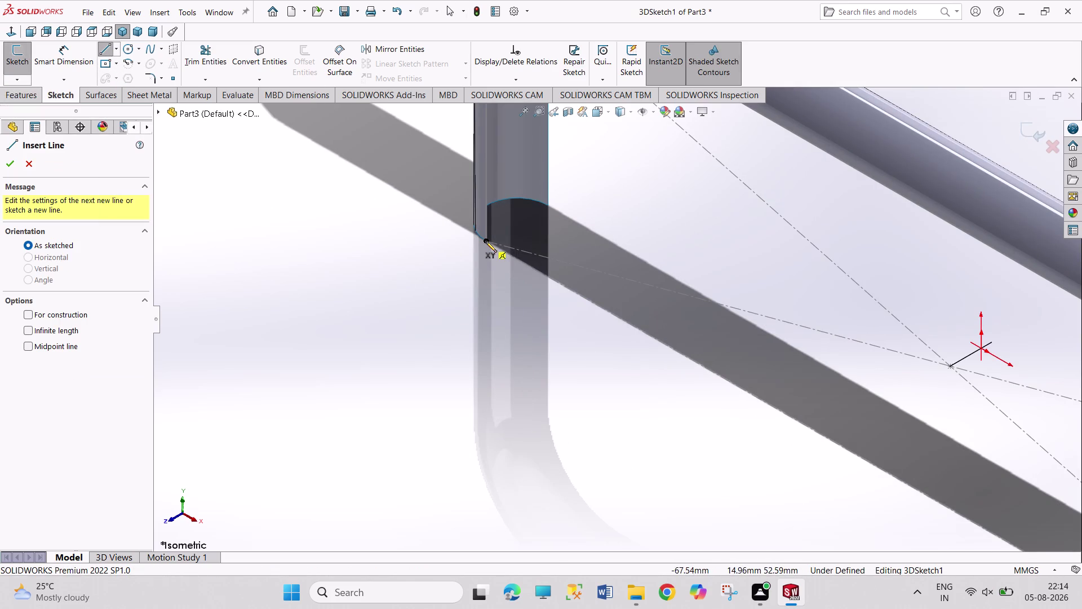
click(489, 242)
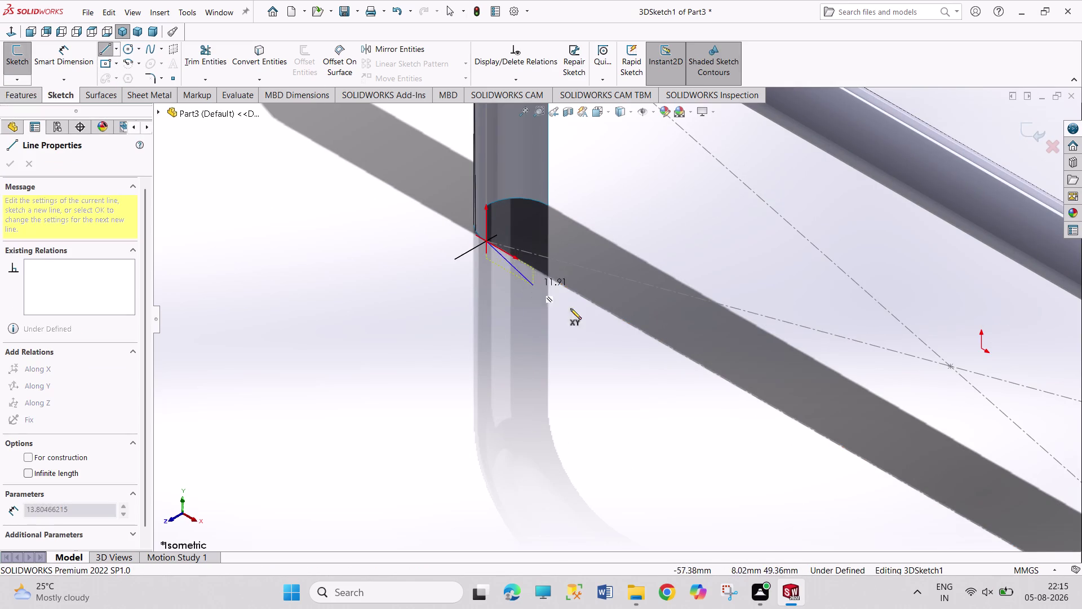
scroll(up, 3)
scroll(up, 3)
scroll(down, 3)
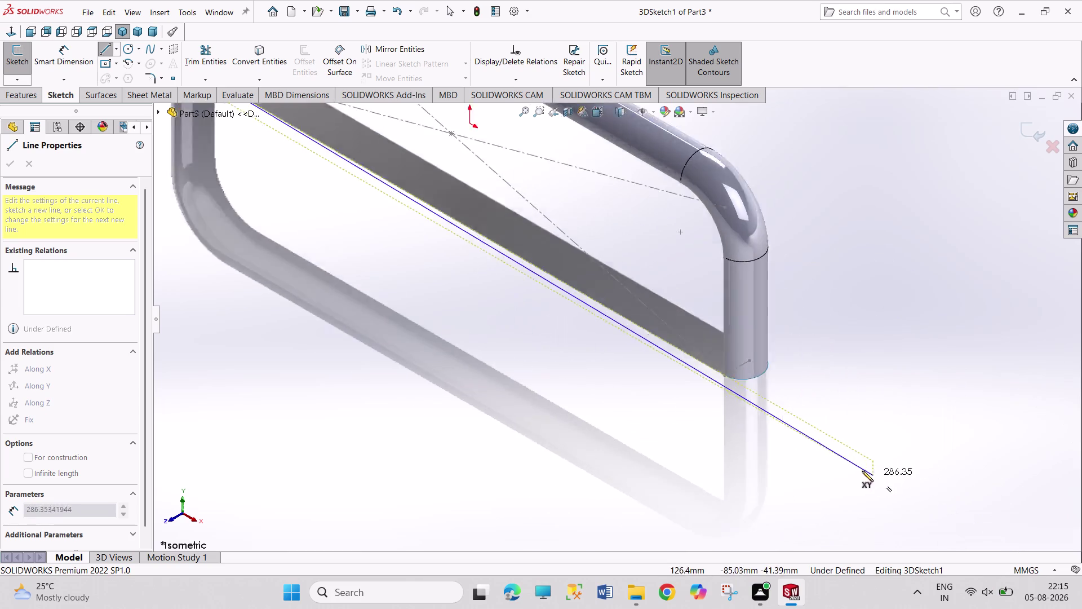
scroll(down, 3)
scroll(down, 3)
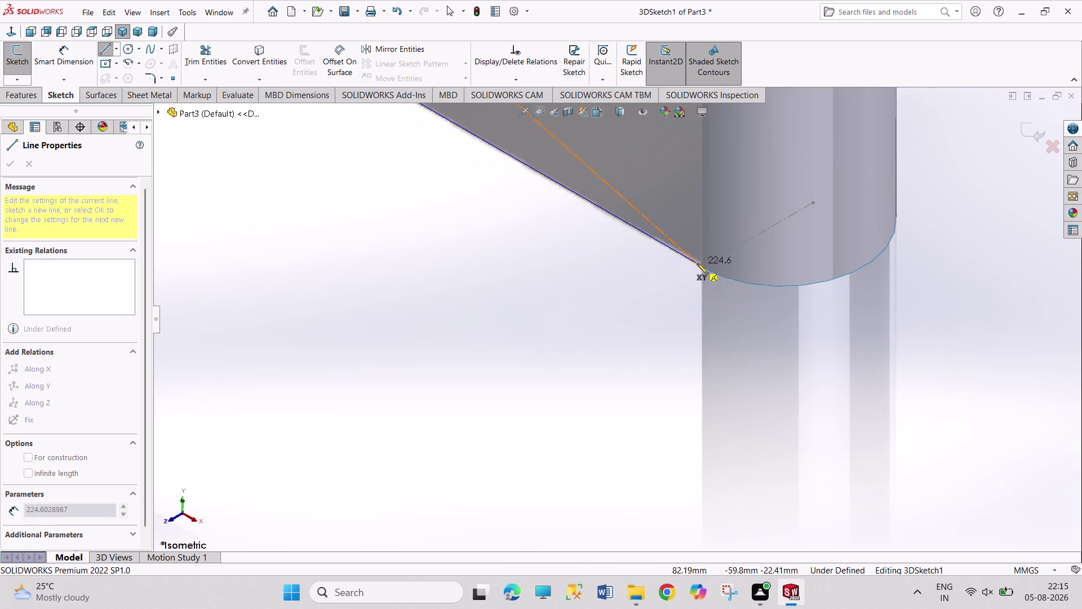
click(702, 269)
right_click(705, 336)
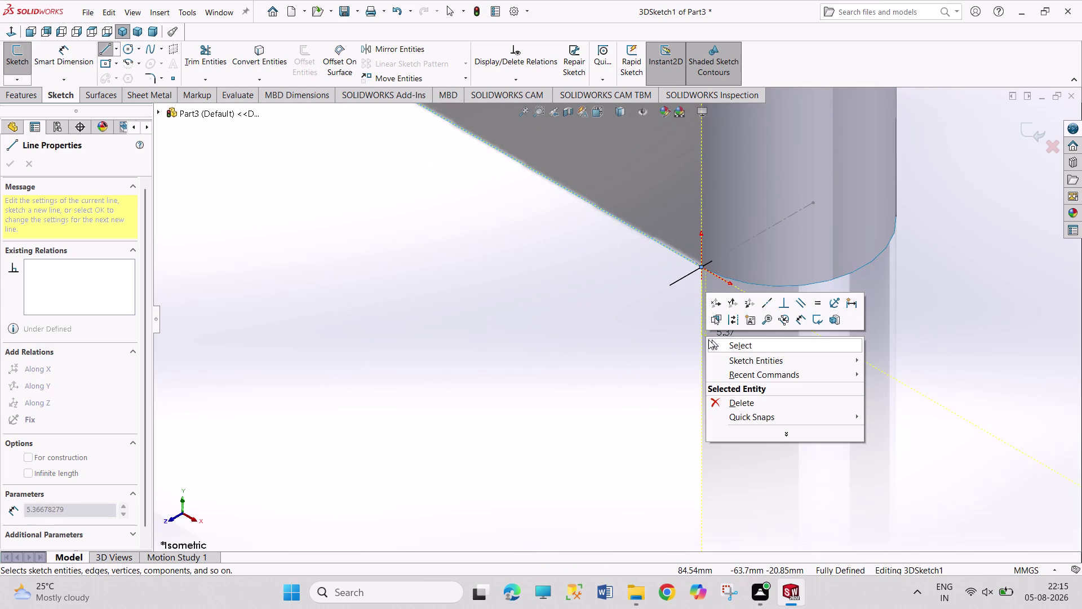
click(714, 345)
Exit the 3D sketch, closing 3DSketch1.
scroll(up, 3)
scroll(up, 3)
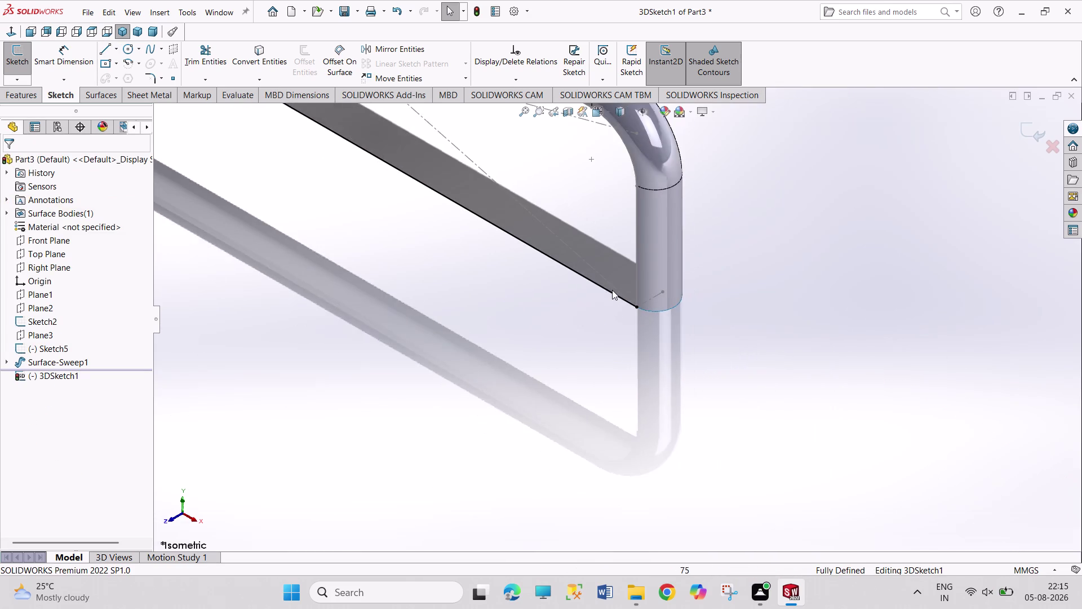
scroll(up, 3)
scroll(up, 3)
scroll(down, 3)
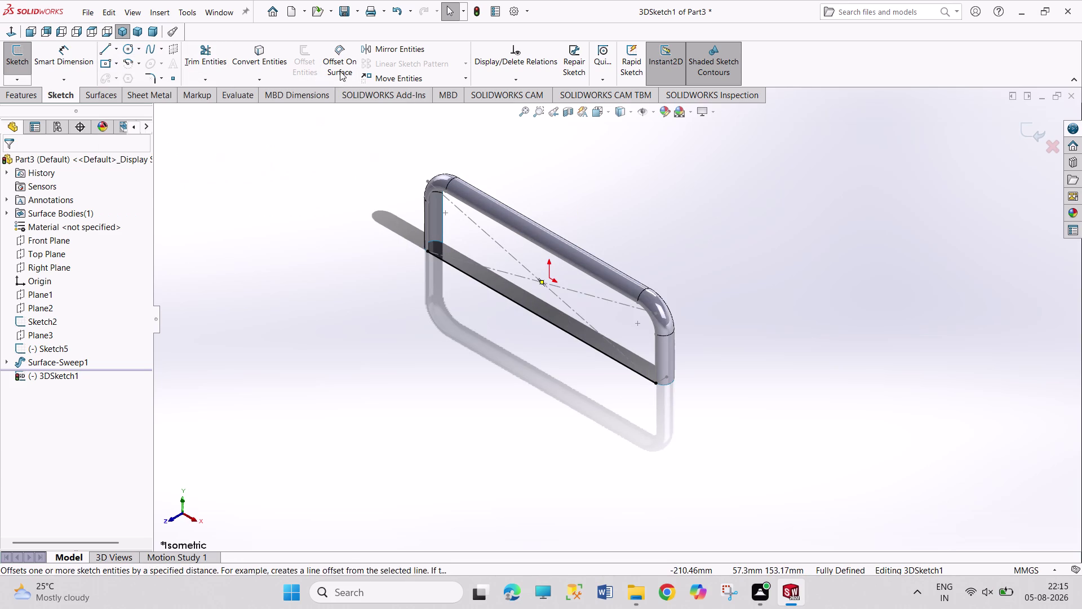
click(23, 62)
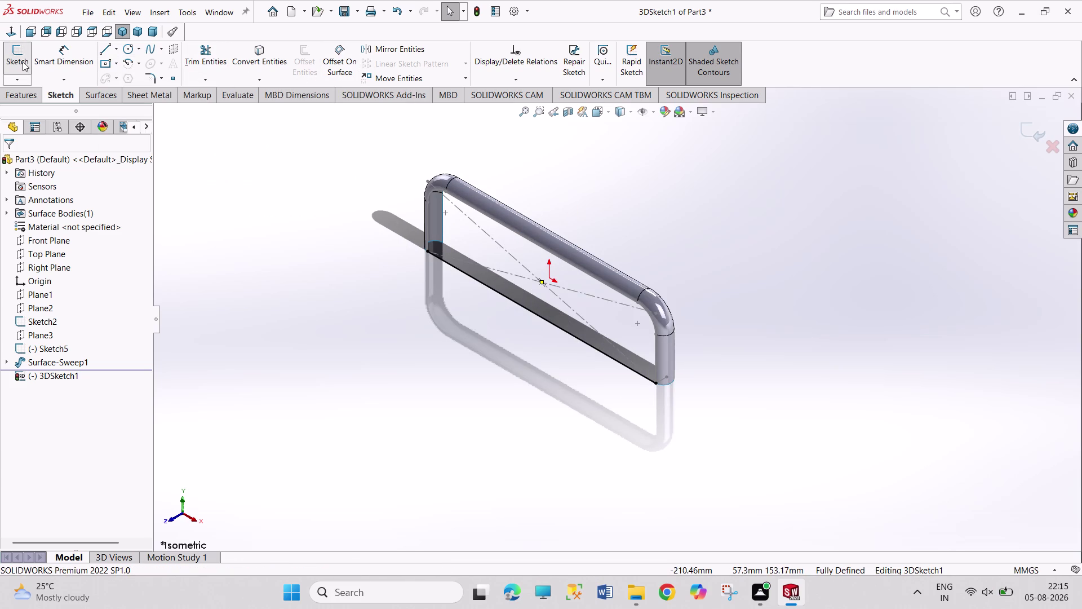
click(14, 53)
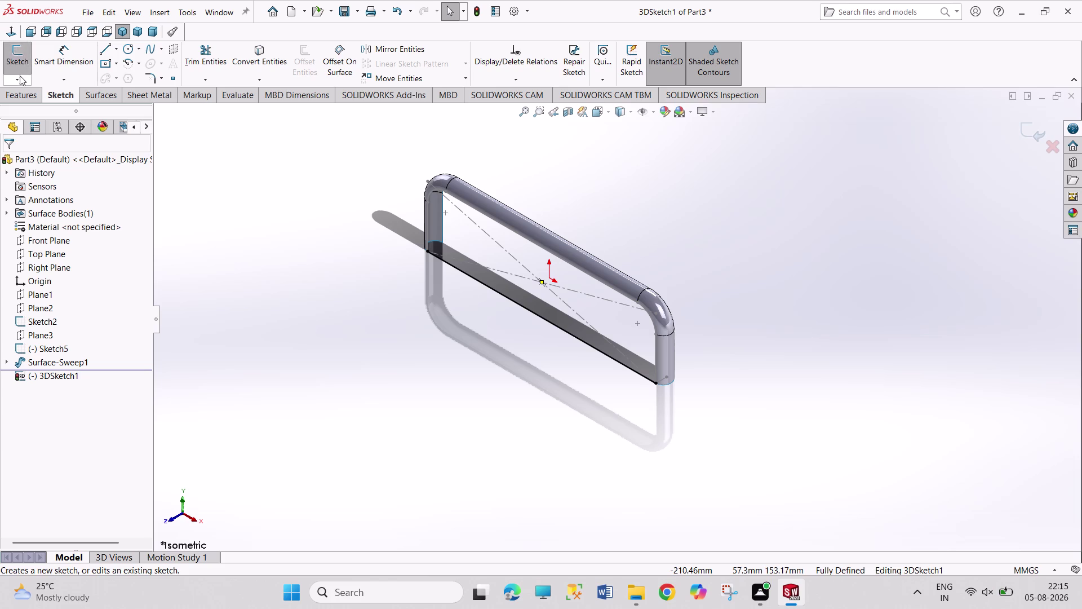
click(19, 76)
click(29, 94)
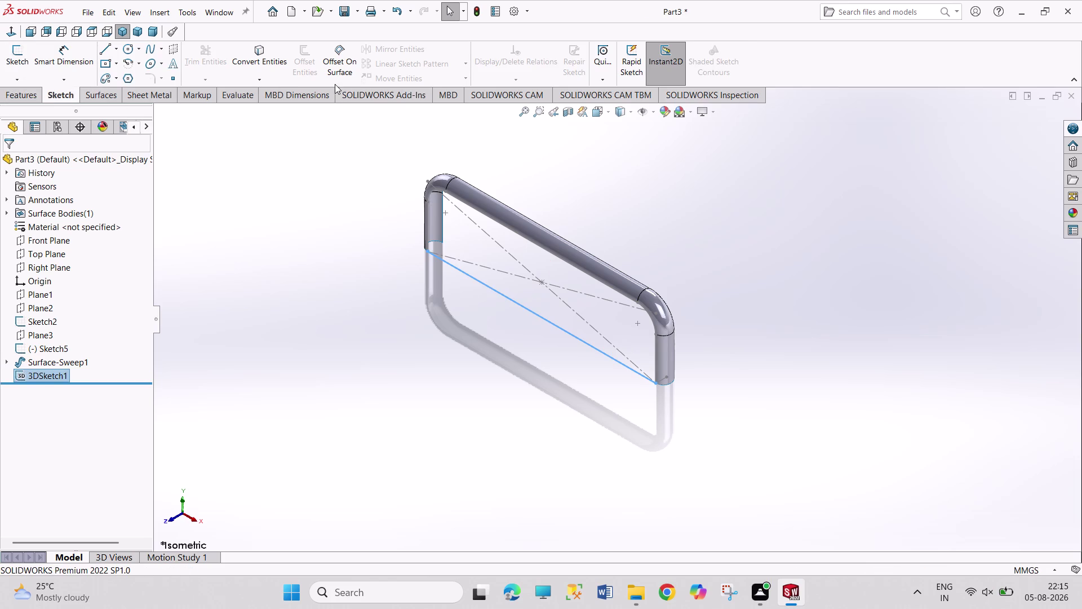
Create a filled surface bounded by 3DSketch1 and the rounded Sketch2 frame edge.
click(32, 94)
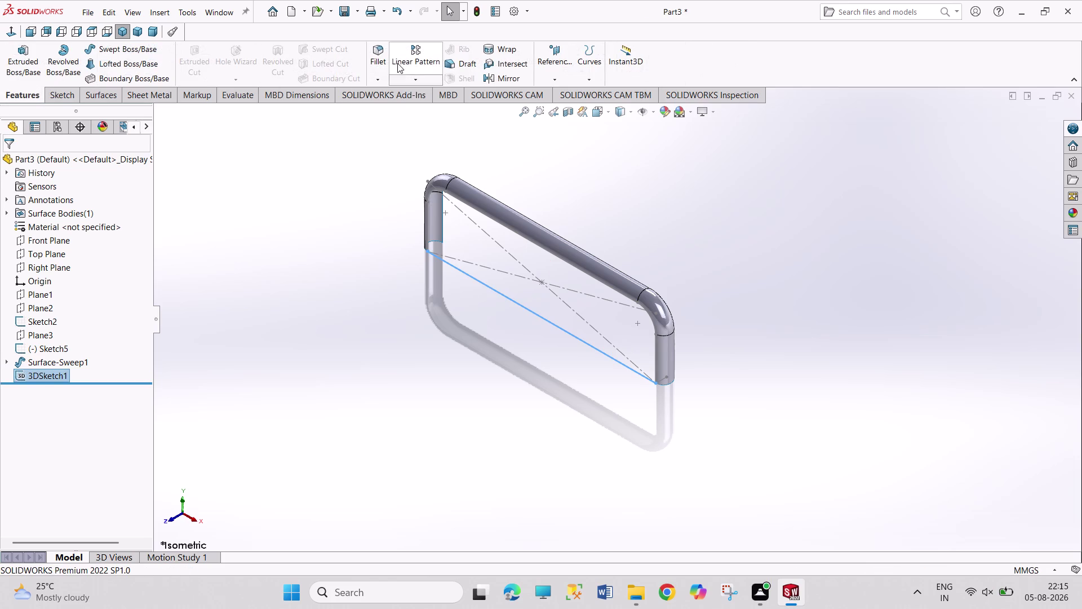
click(109, 95)
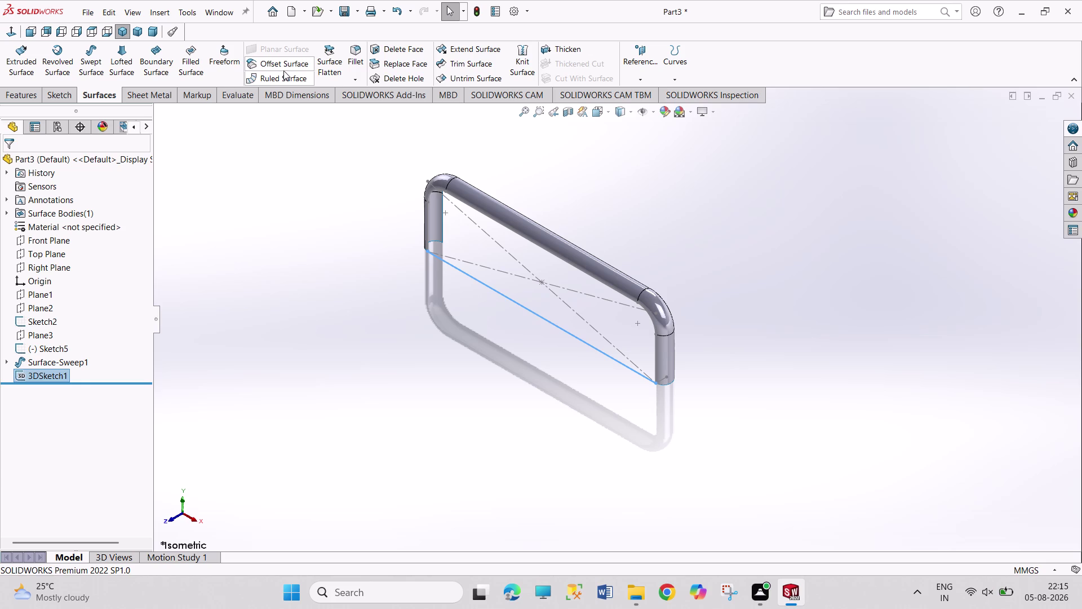
click(195, 68)
scroll(down, 3)
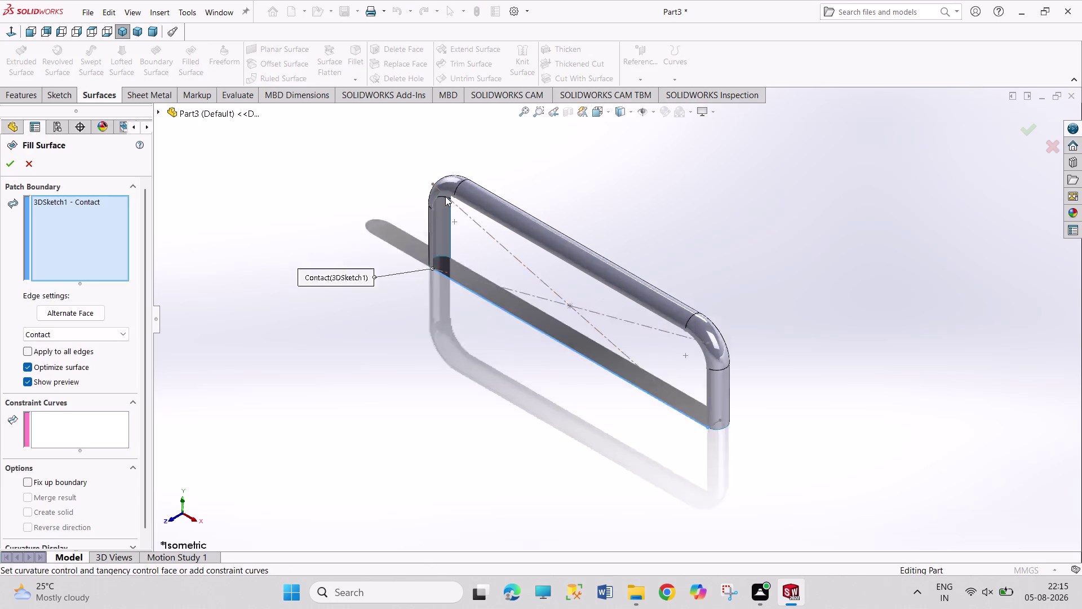
scroll(down, 3)
scroll(down, 3)
scroll(down, 3)
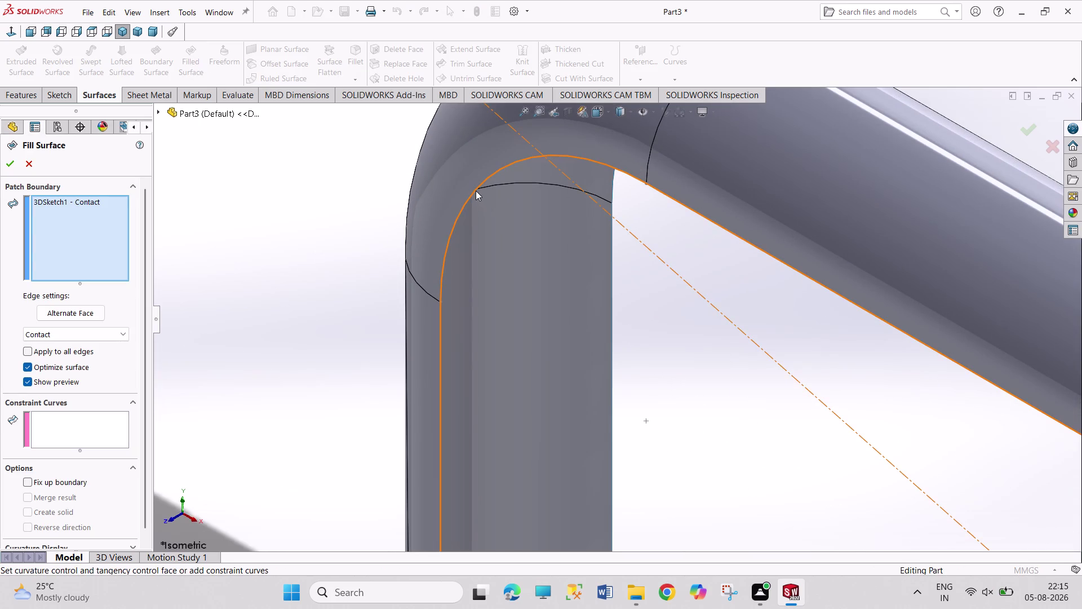
scroll(down, 3)
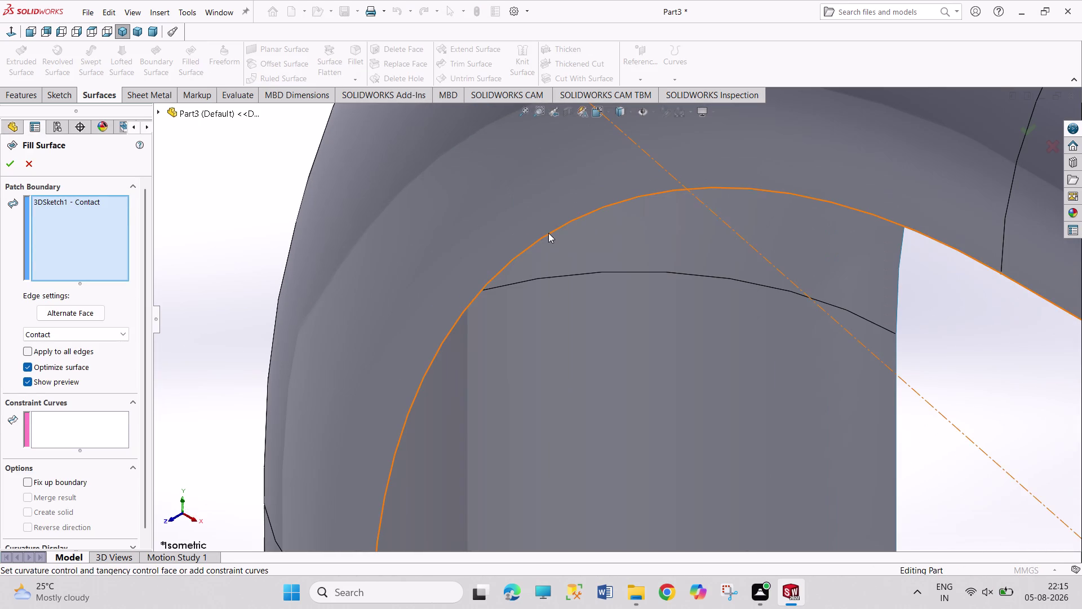
click(548, 232)
scroll(up, 3)
scroll(up, 3)
scroll(up, 3)
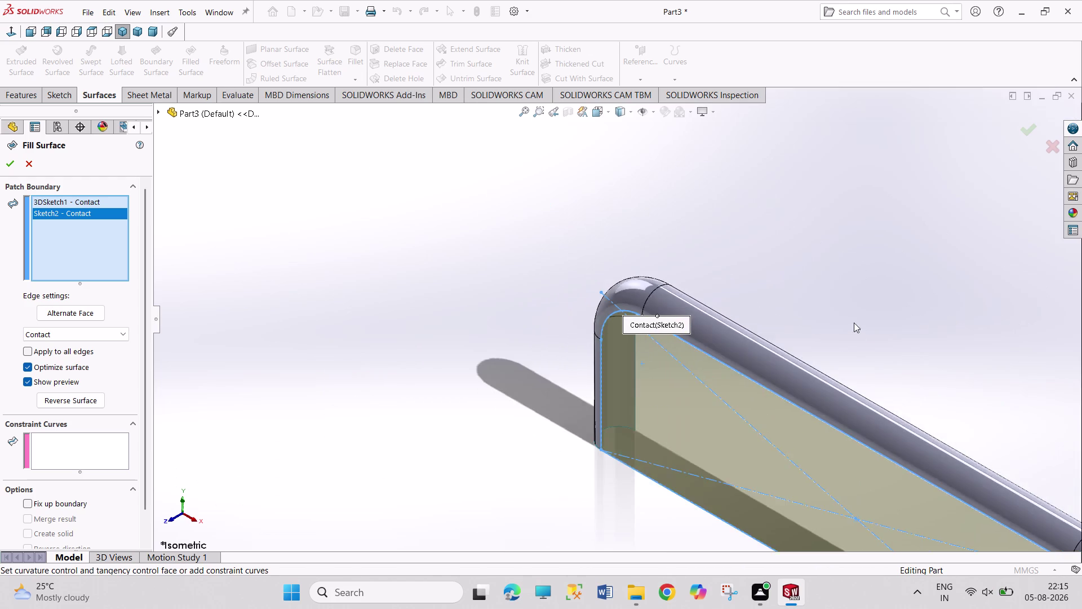
scroll(up, 3)
scroll(down, 3)
scroll(up, 3)
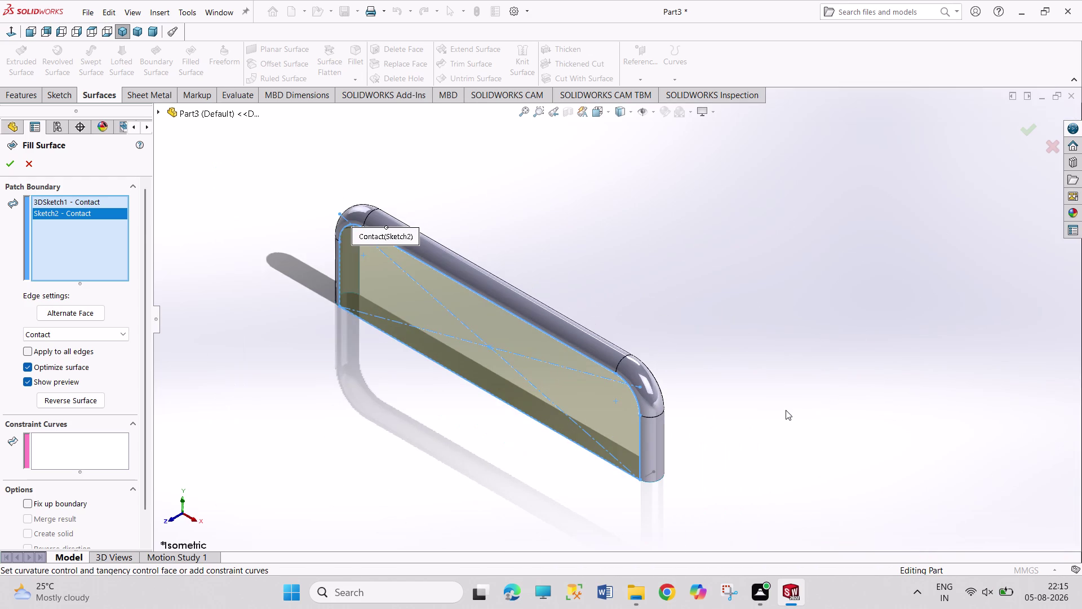
scroll(down, 3)
click(15, 164)
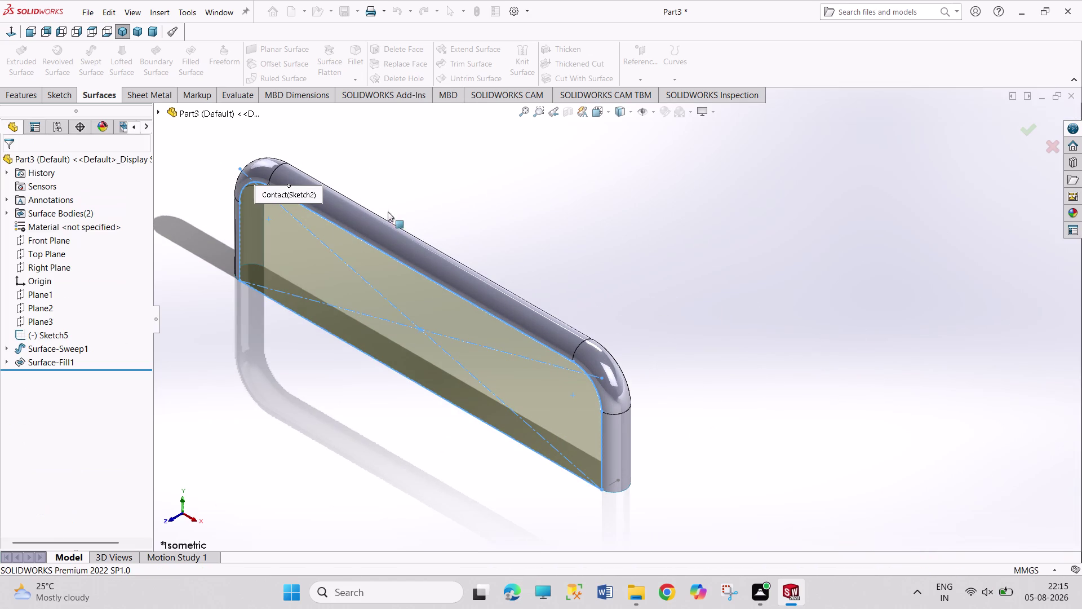
Inspect the new fill edge-on and open a new 3D sketch.
middle_drag(661, 284, 566, 346)
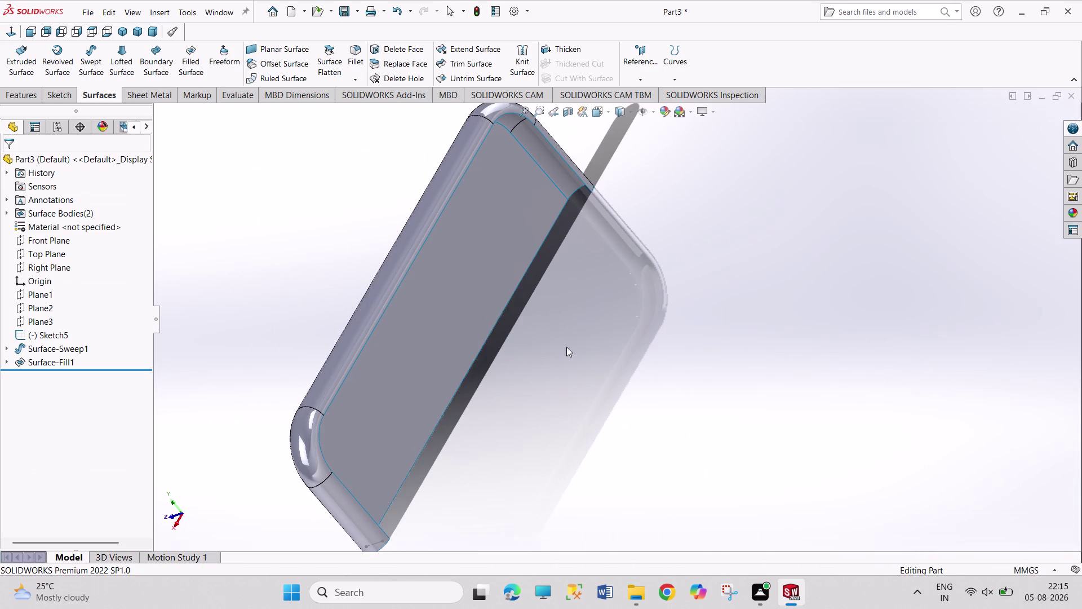
middle_drag(305, 218, 337, 236)
scroll(up, 3)
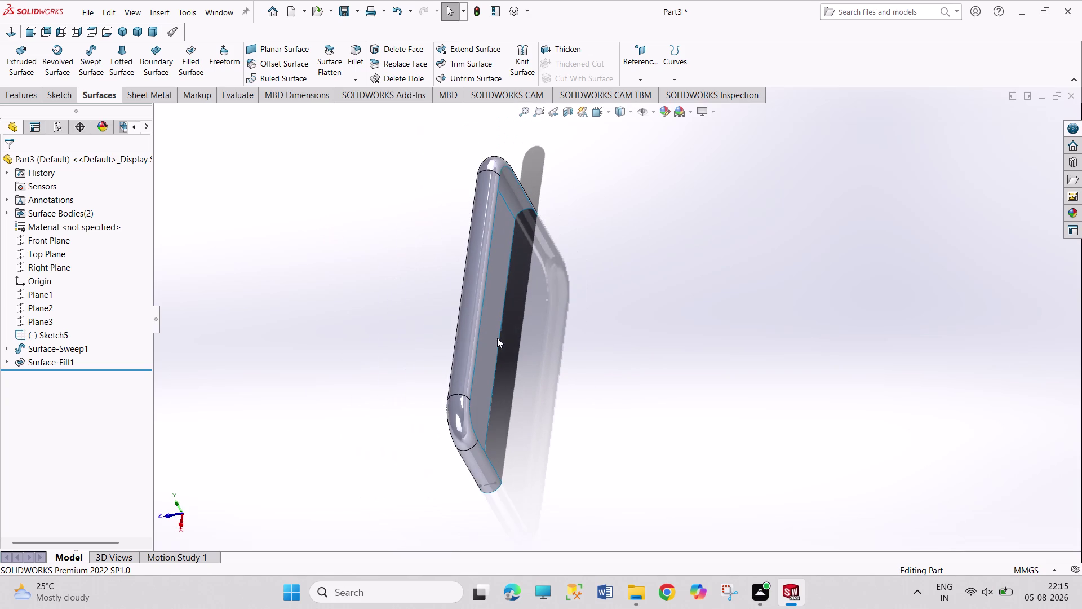
scroll(down, 3)
scroll(up, 3)
scroll(down, 3)
scroll(down, 3)
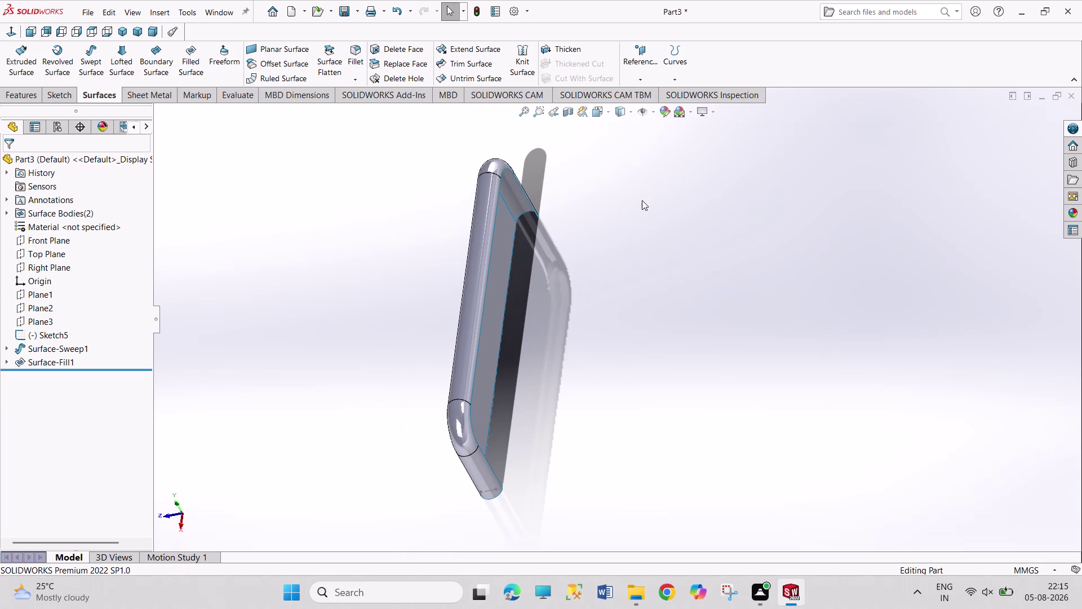
click(61, 92)
click(27, 83)
click(44, 105)
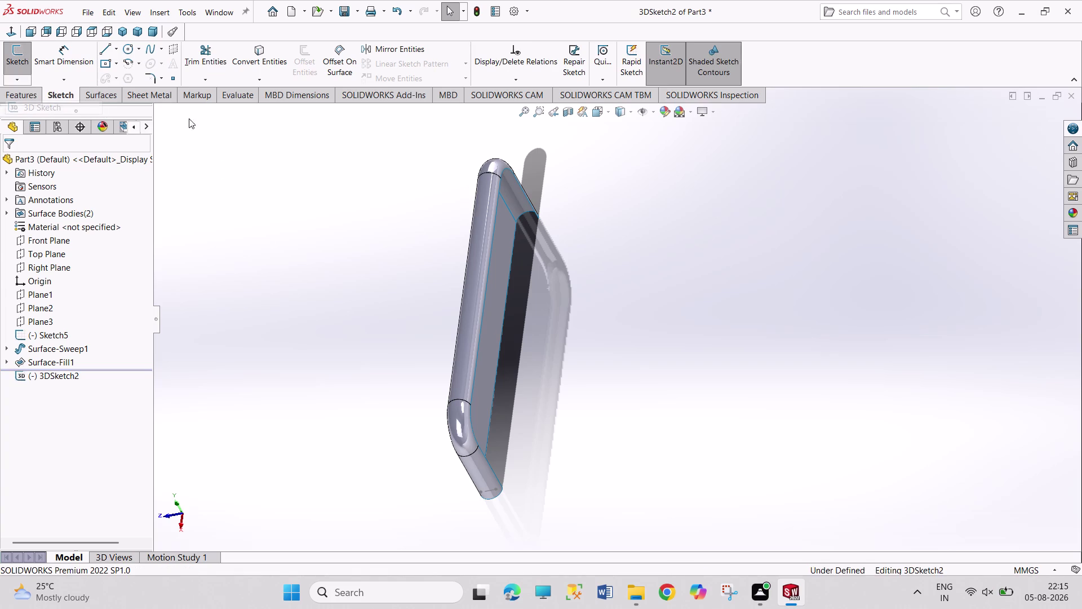
Draw a 225 mm line from the upper tube-end corner to the lower tube end.
click(106, 51)
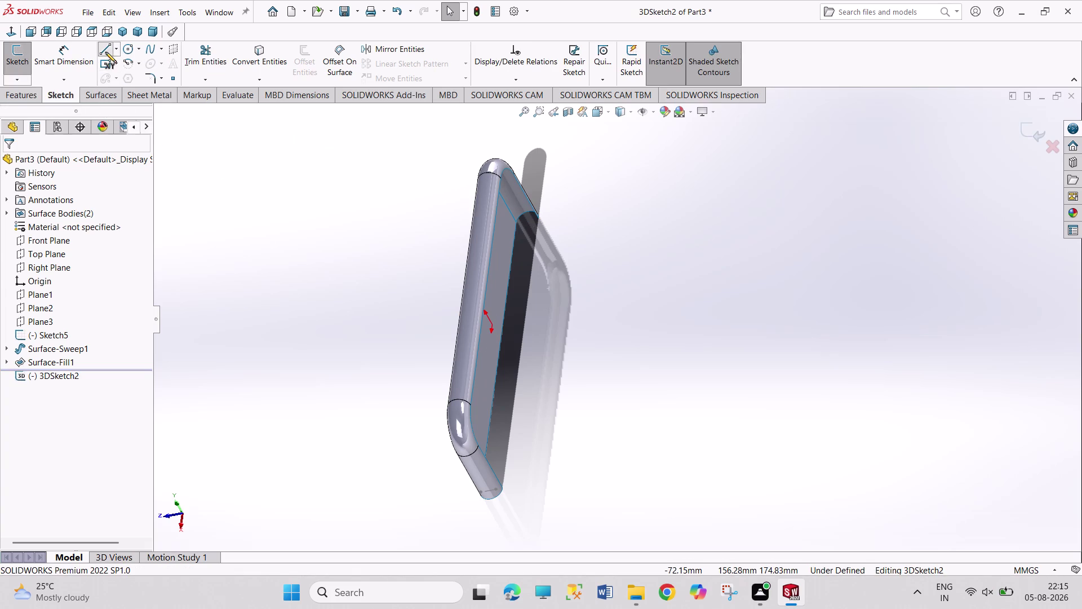
scroll(down, 3)
scroll(down, 3)
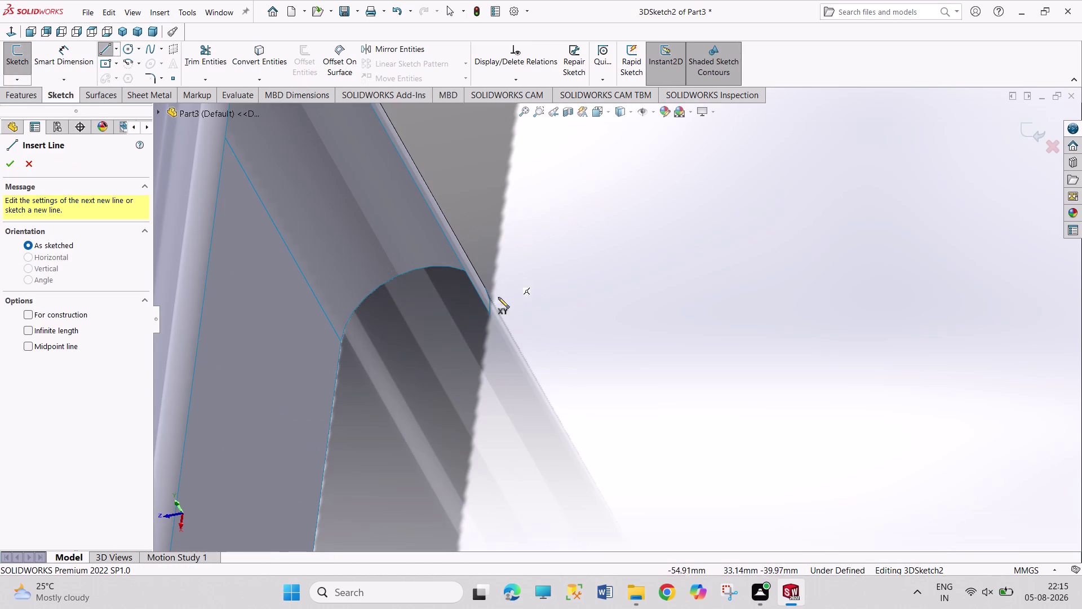
click(487, 313)
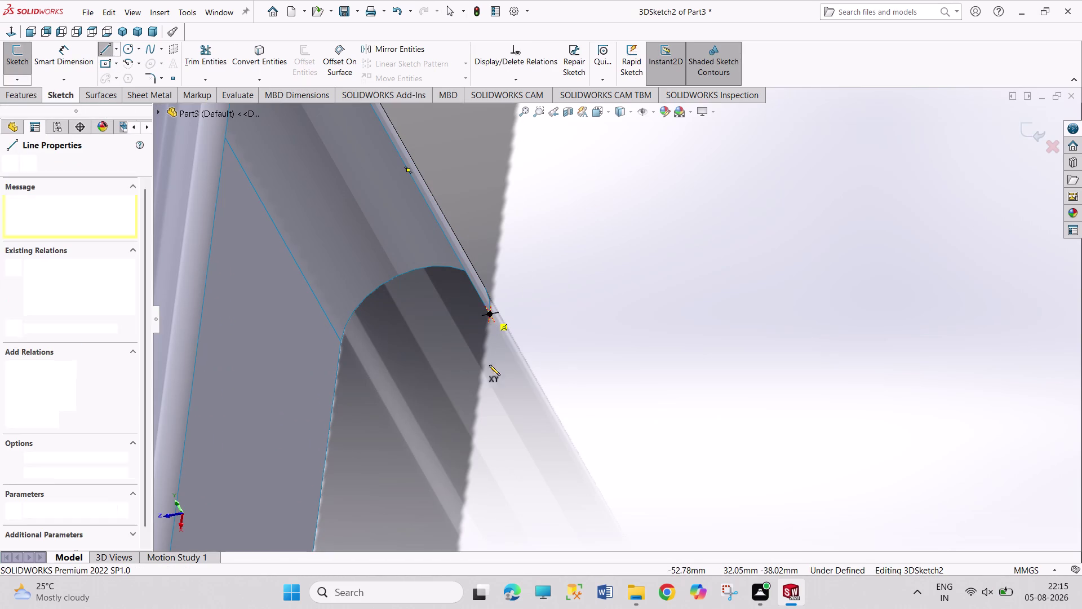
scroll(up, 3)
scroll(up, 3)
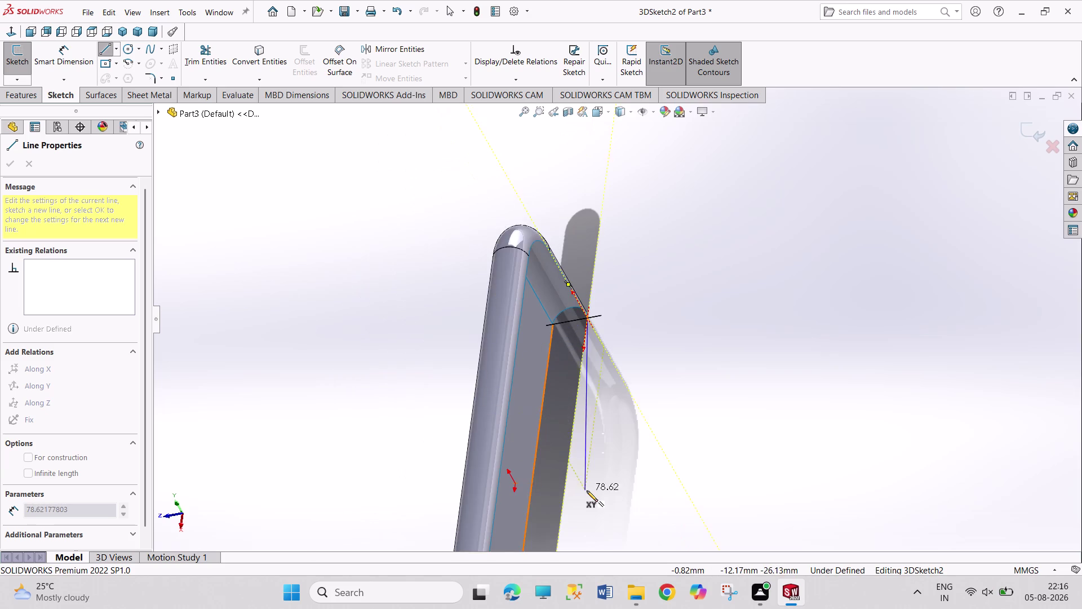
scroll(up, 3)
scroll(down, 3)
scroll(down, 3)
scroll(down, 3)
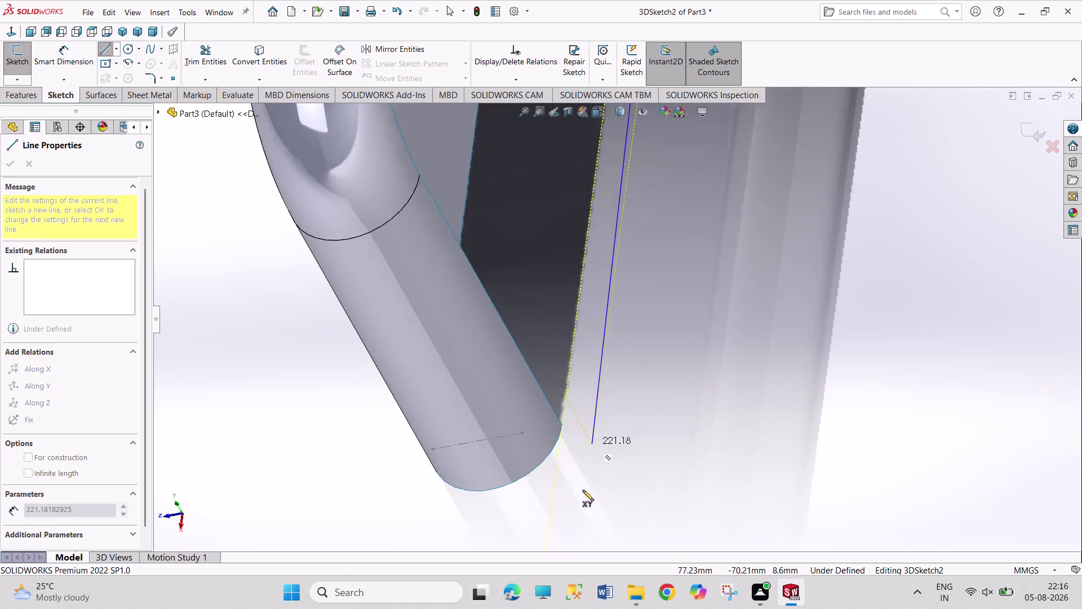
scroll(down, 3)
scroll(down, 3)
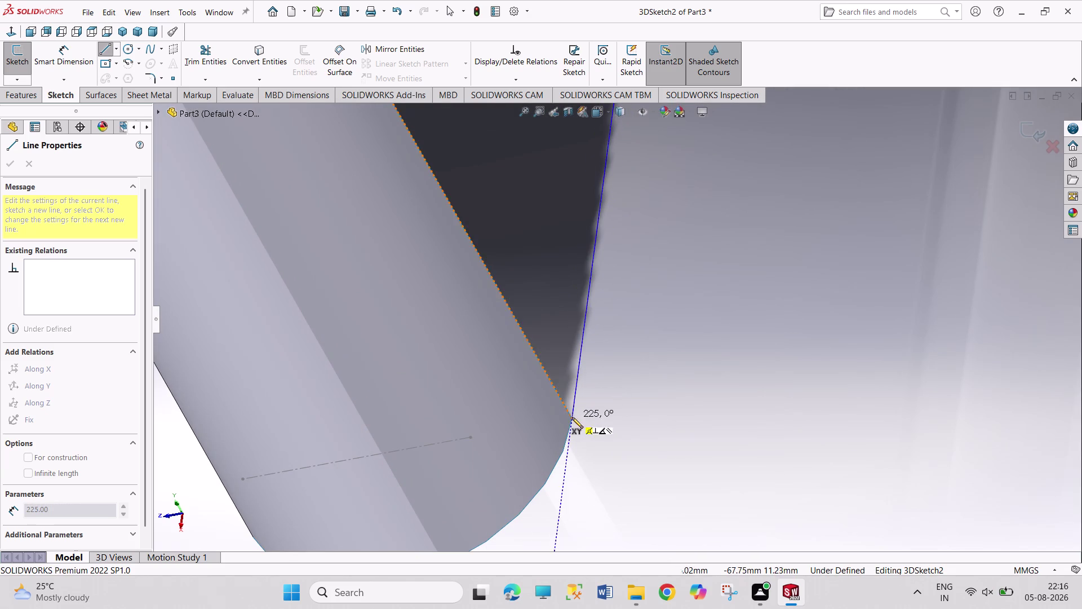
click(572, 417)
right_click(675, 401)
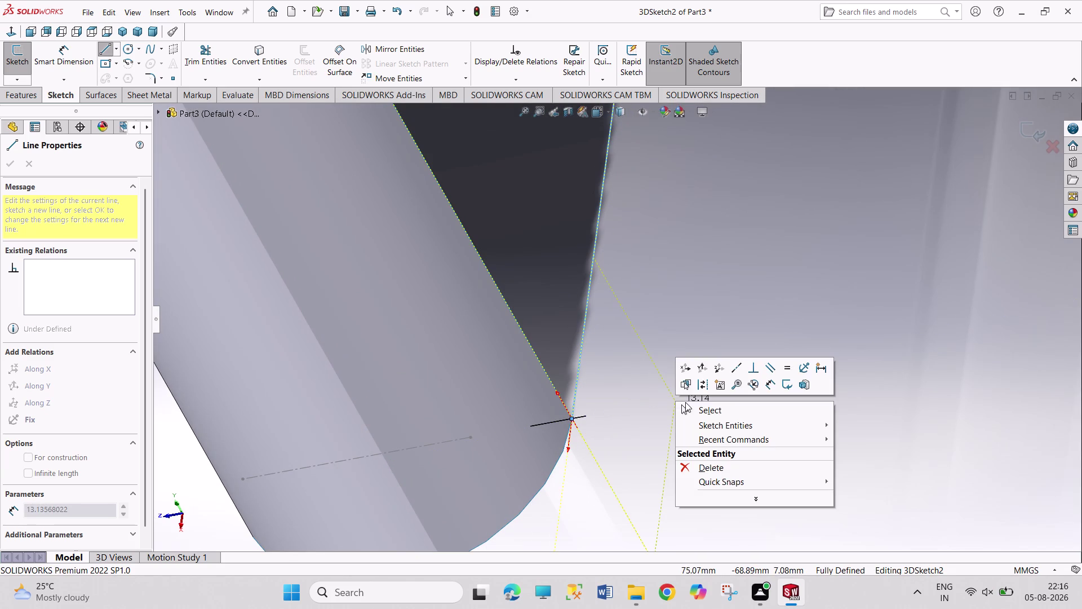
click(688, 405)
Exit 3DSketch2.
scroll(up, 3)
scroll(up, 3)
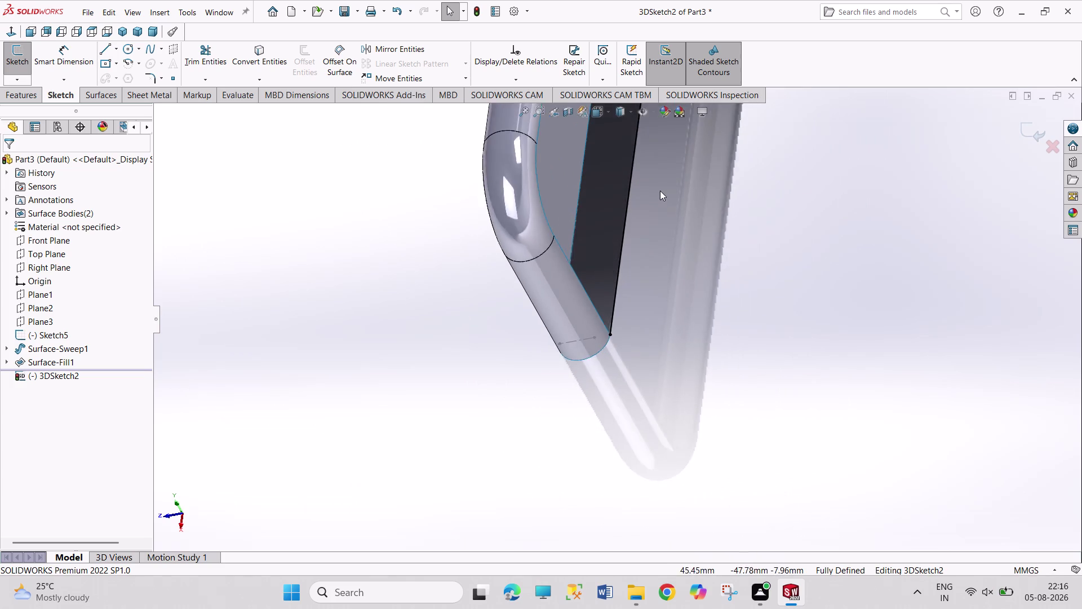
scroll(up, 3)
scroll(up, 3)
scroll(down, 3)
scroll(down, 3)
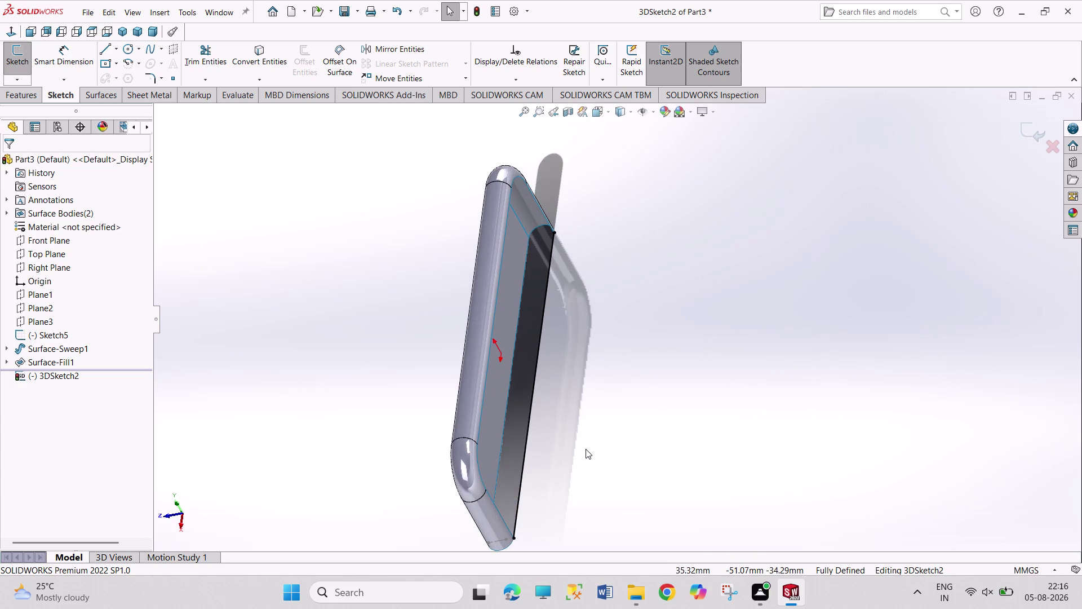
scroll(down, 3)
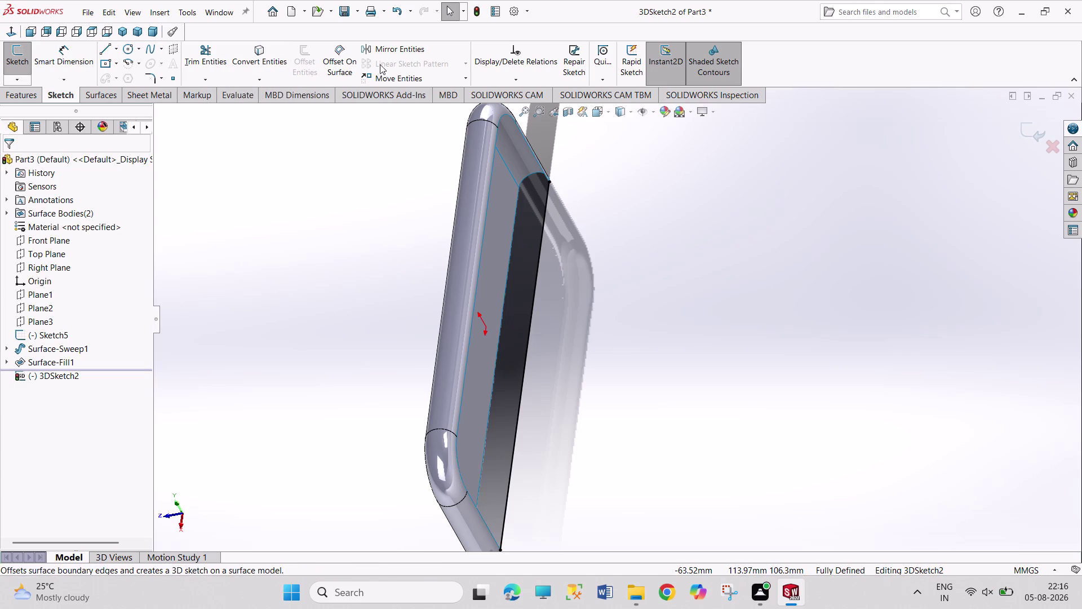
click(22, 53)
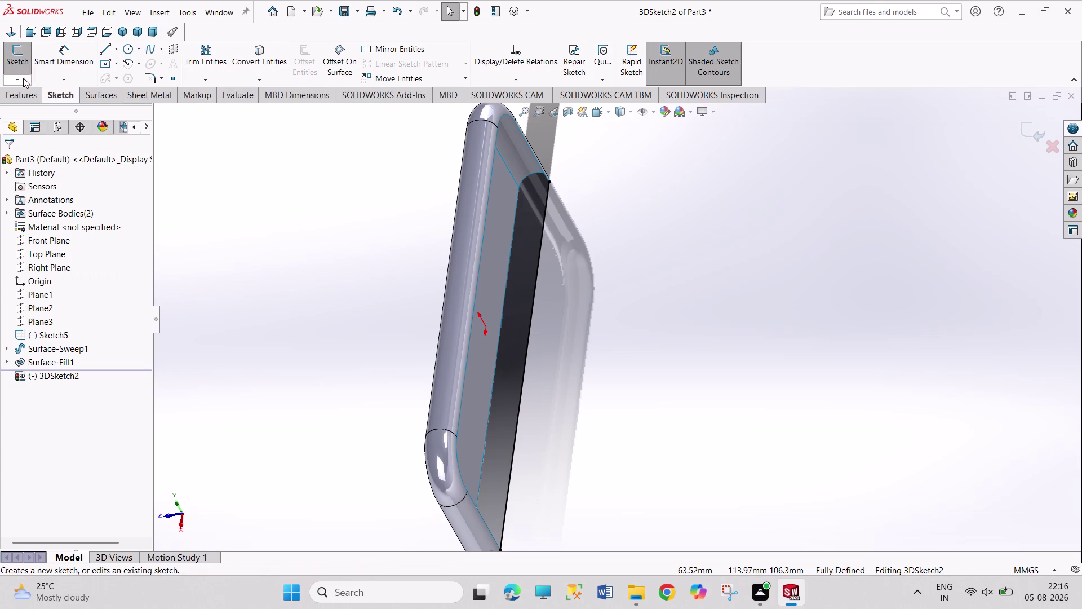
click(23, 79)
click(16, 81)
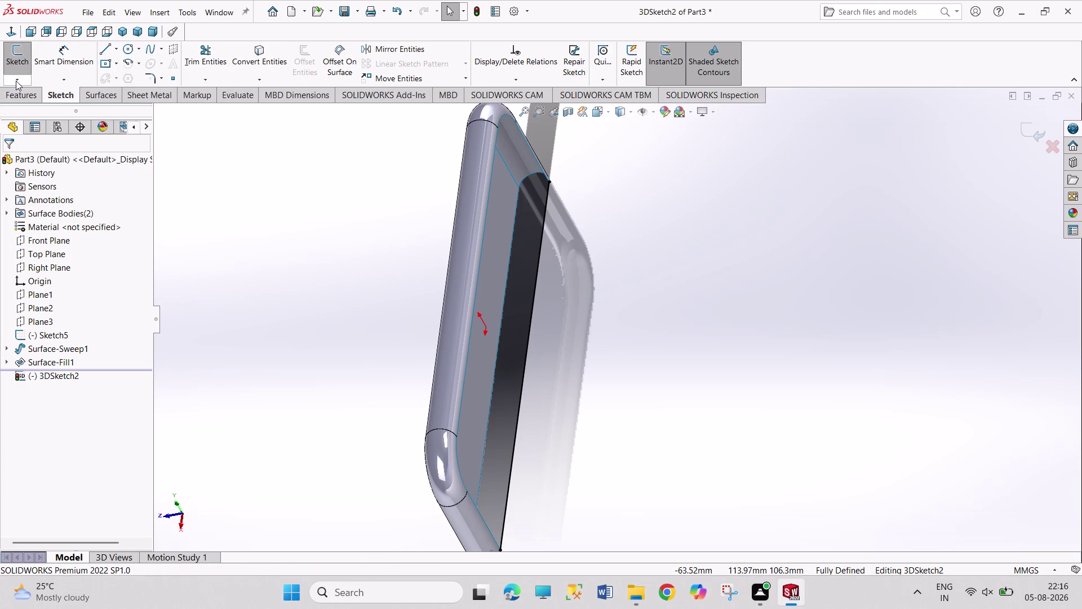
click(16, 80)
click(29, 95)
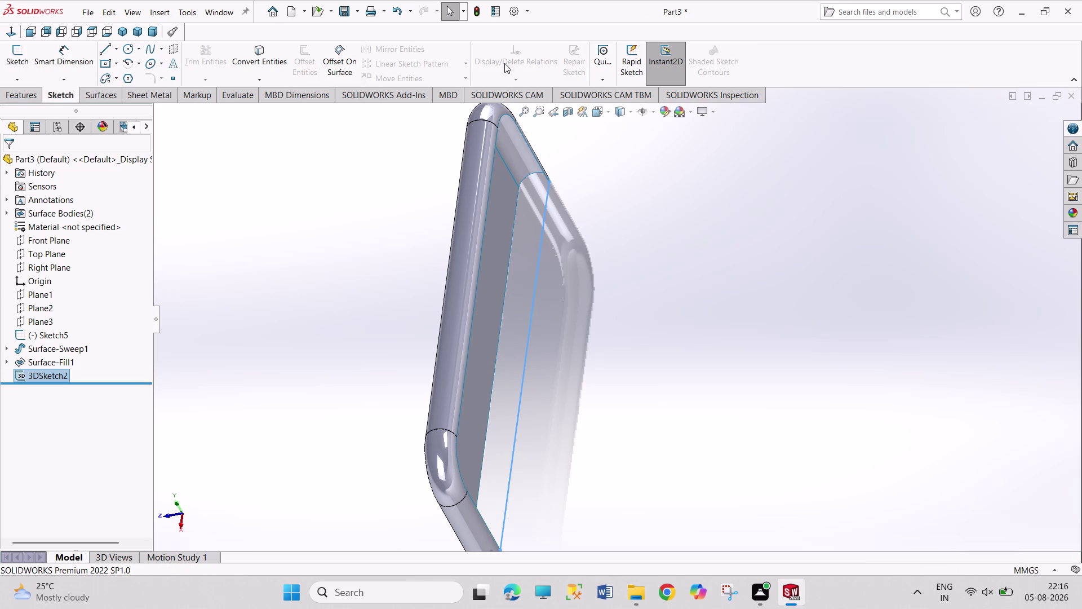
Show Surfaces commands, cancel an accidental Surface Flatten, and start a second Filled Surface.
click(106, 99)
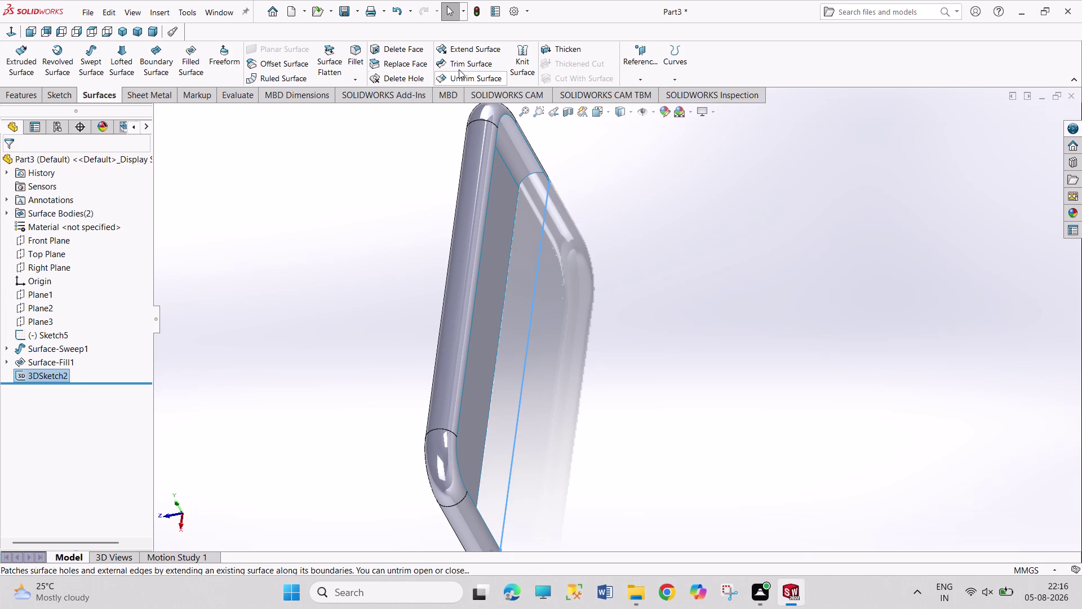
click(333, 65)
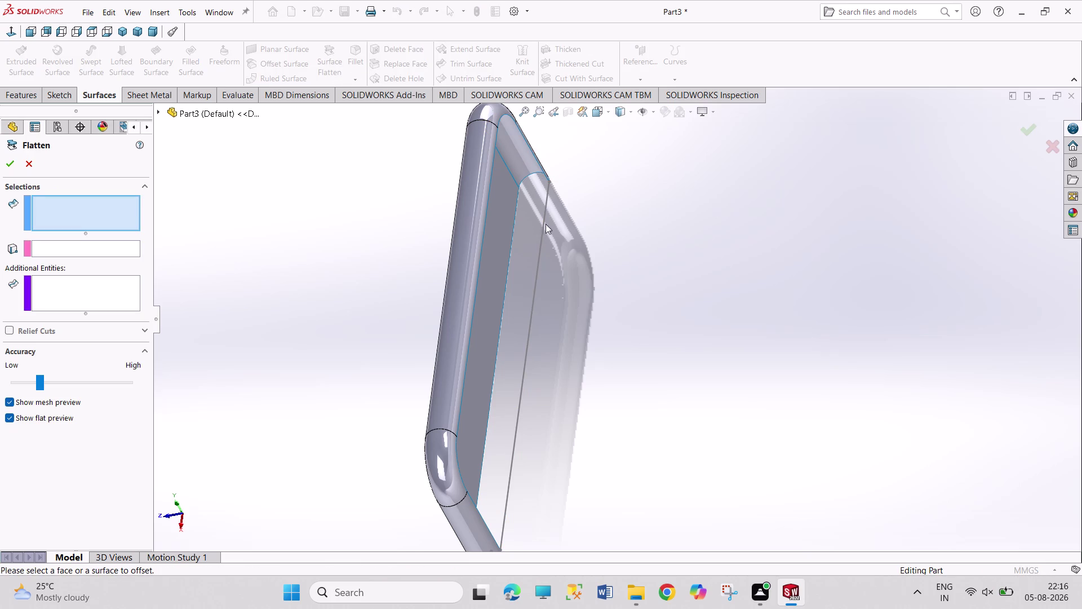
click(23, 164)
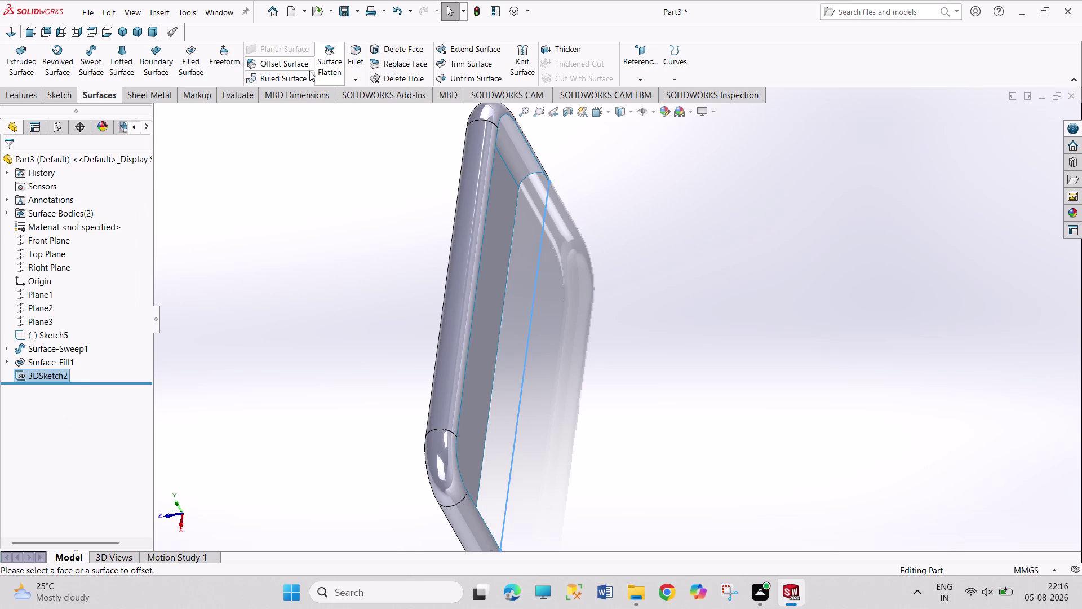
click(193, 67)
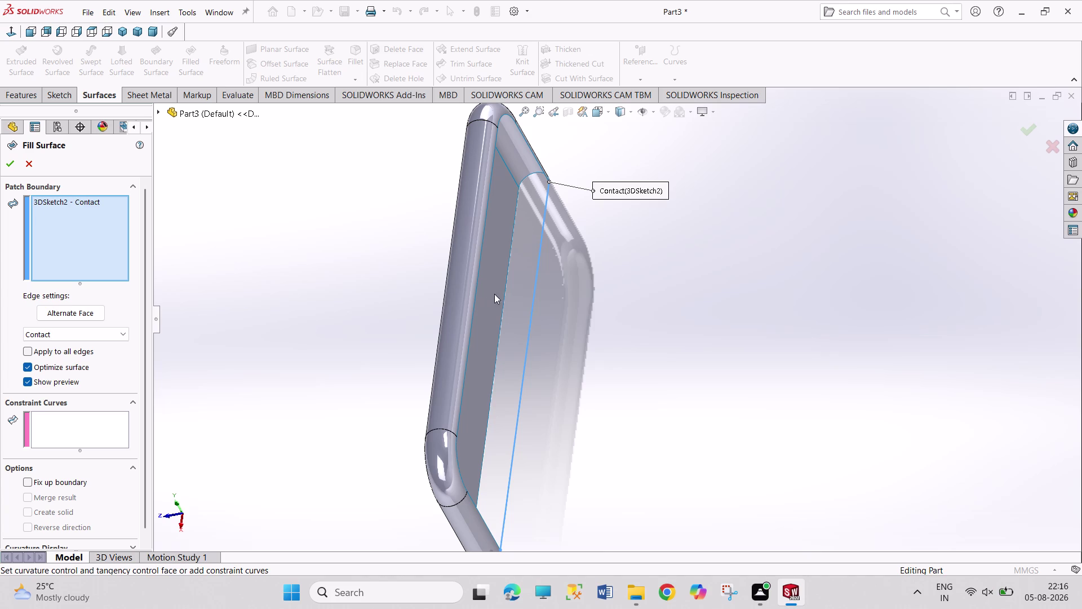
Add the long inner edge, curved corner edge, and next inner edge as fill boundaries.
middle_drag(494, 294, 434, 267)
scroll(down, 3)
scroll(down, 3)
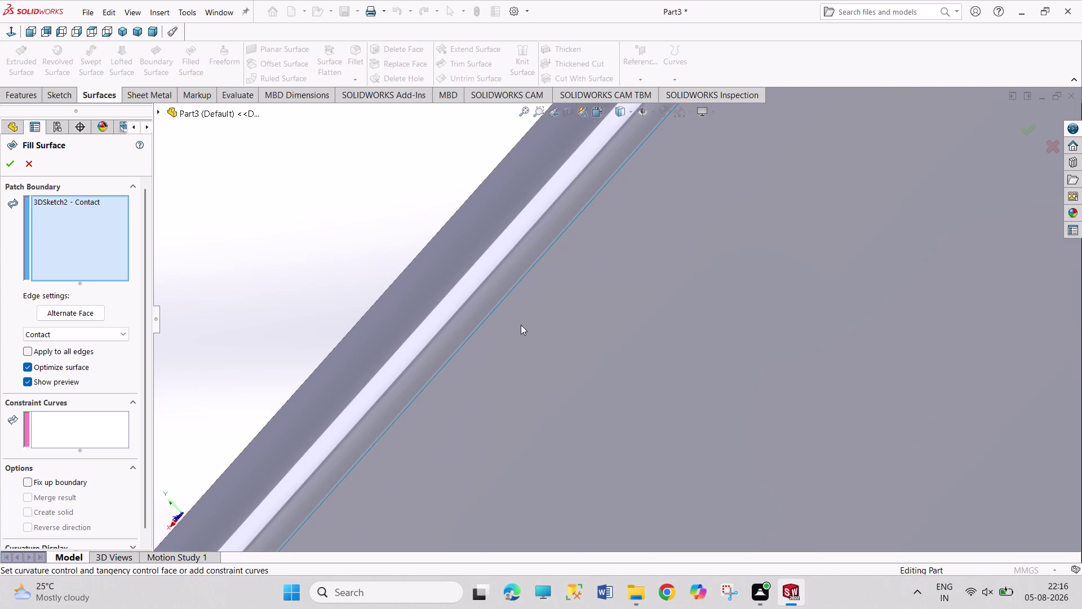
scroll(down, 3)
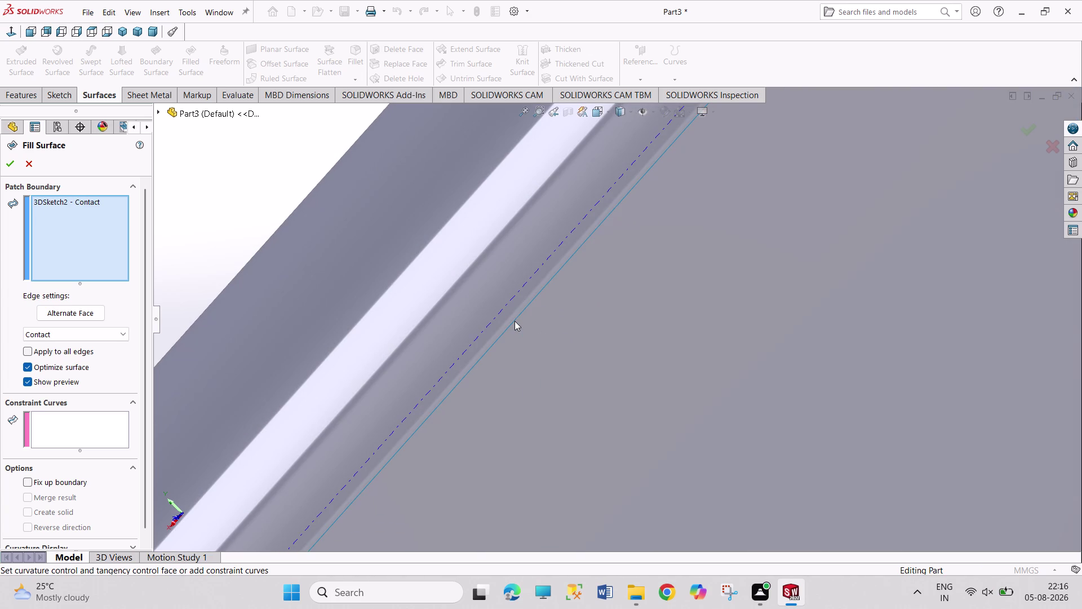
click(519, 314)
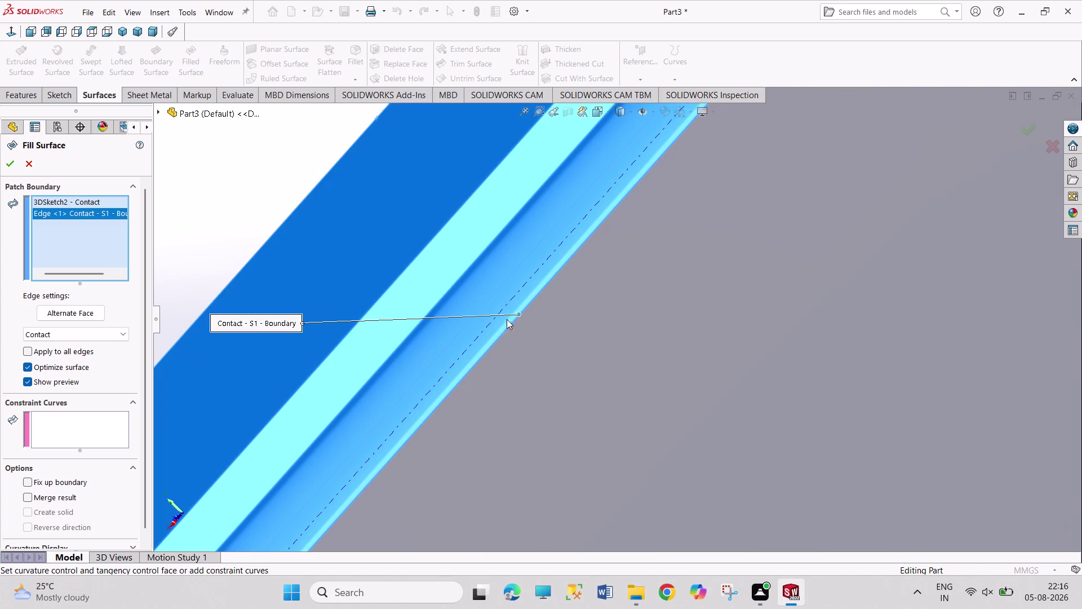
scroll(up, 3)
scroll(up, 3)
scroll(up, 3)
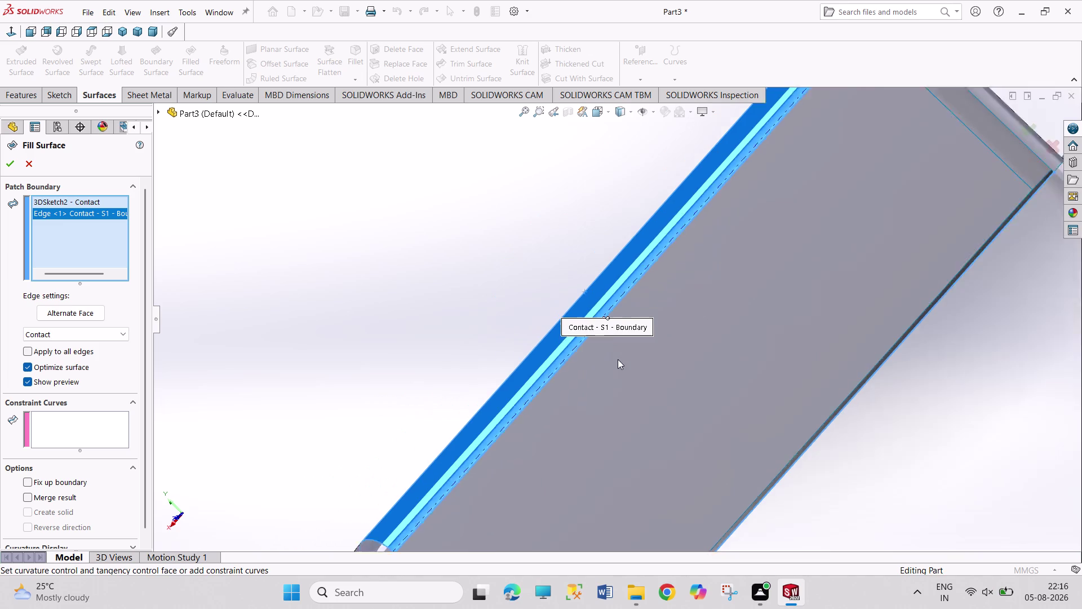
scroll(up, 3)
scroll(down, 3)
scroll(down, 3)
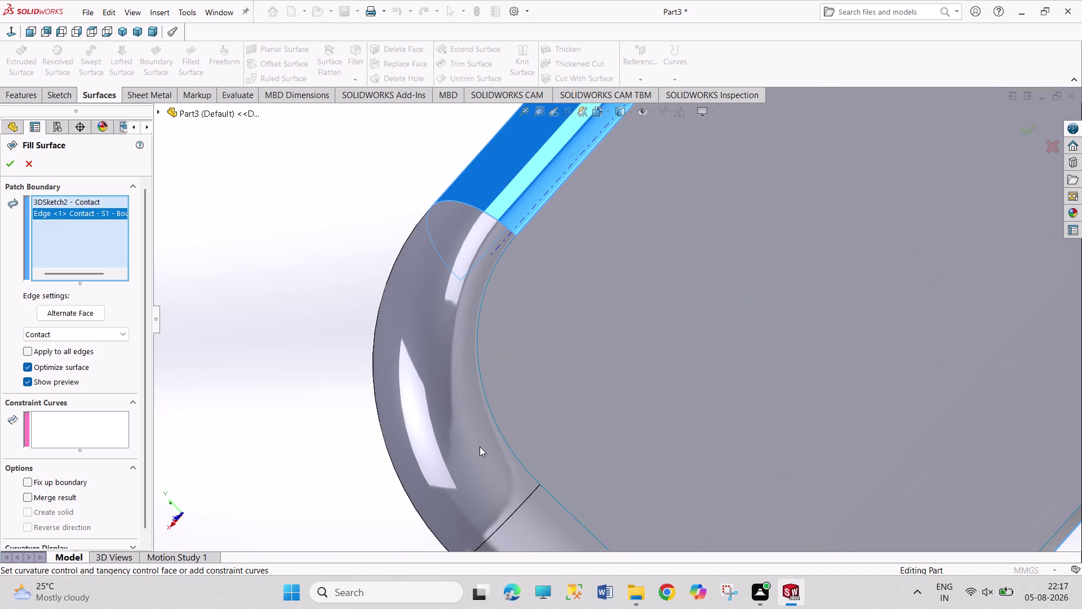
click(519, 463)
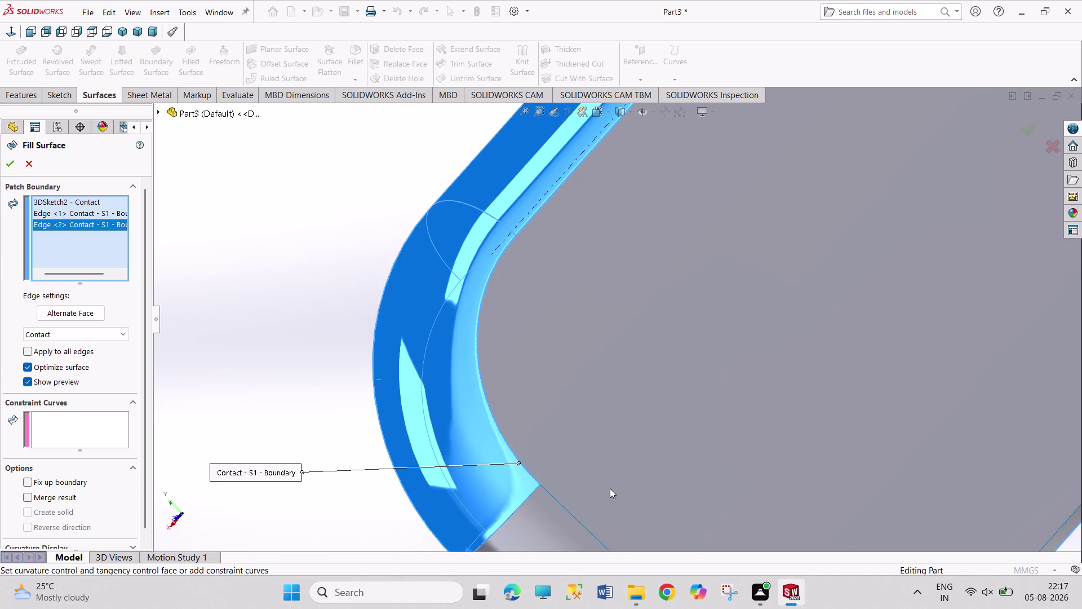
scroll(up, 3)
scroll(down, 3)
scroll(down, 3)
scroll(down, 3)
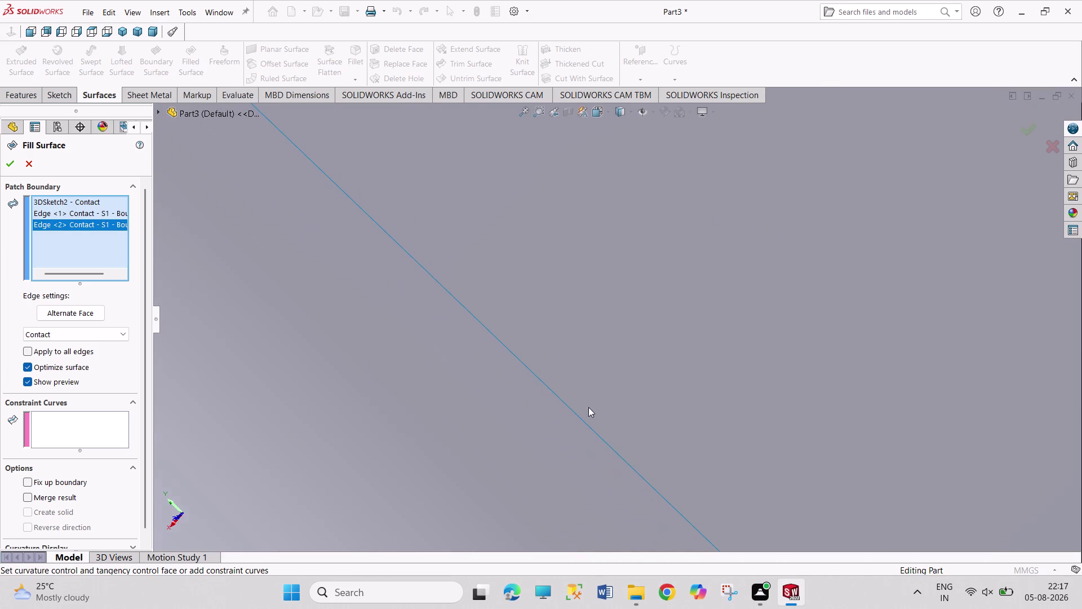
click(589, 429)
Add the top corner and remaining inner edge, finish Surface-Fill2, and view isometric.
scroll(up, 3)
scroll(up, 3)
scroll(up, 3)
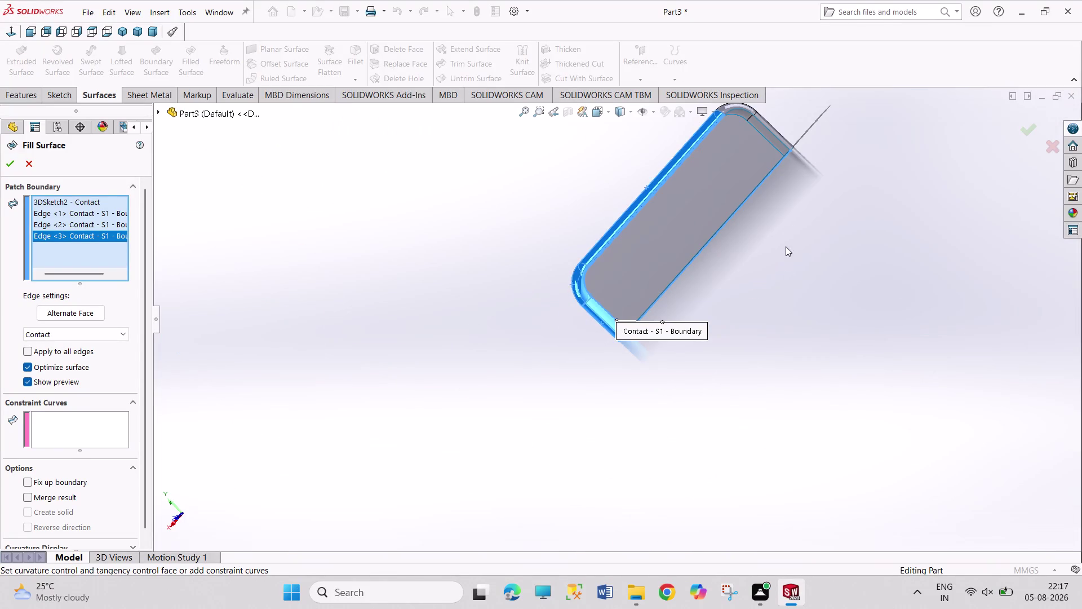
scroll(down, 3)
scroll(down, 3)
scroll(up, 3)
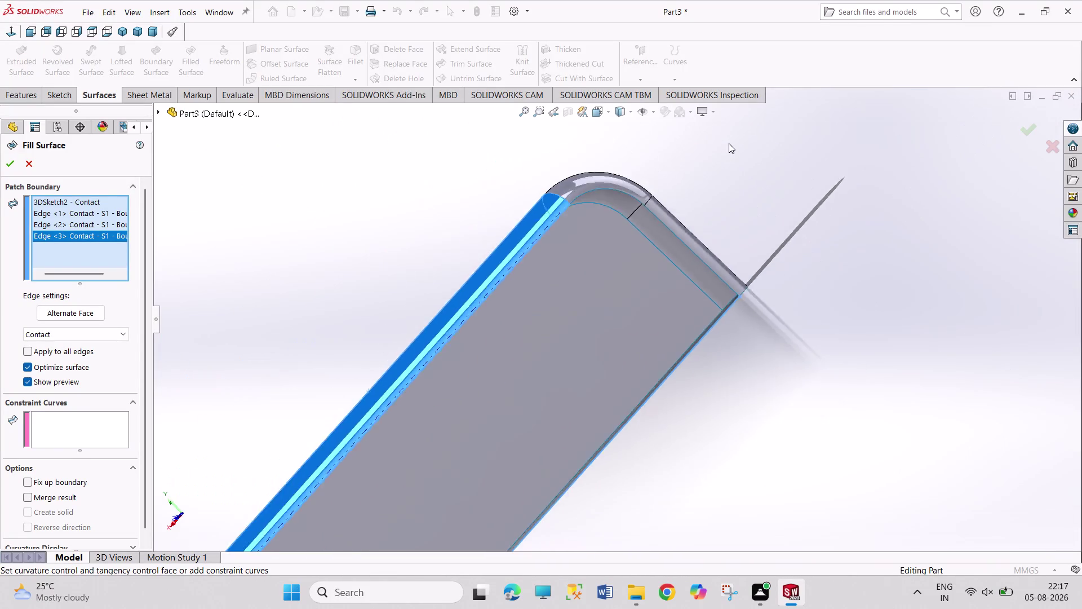
scroll(down, 3)
scroll(down, 3)
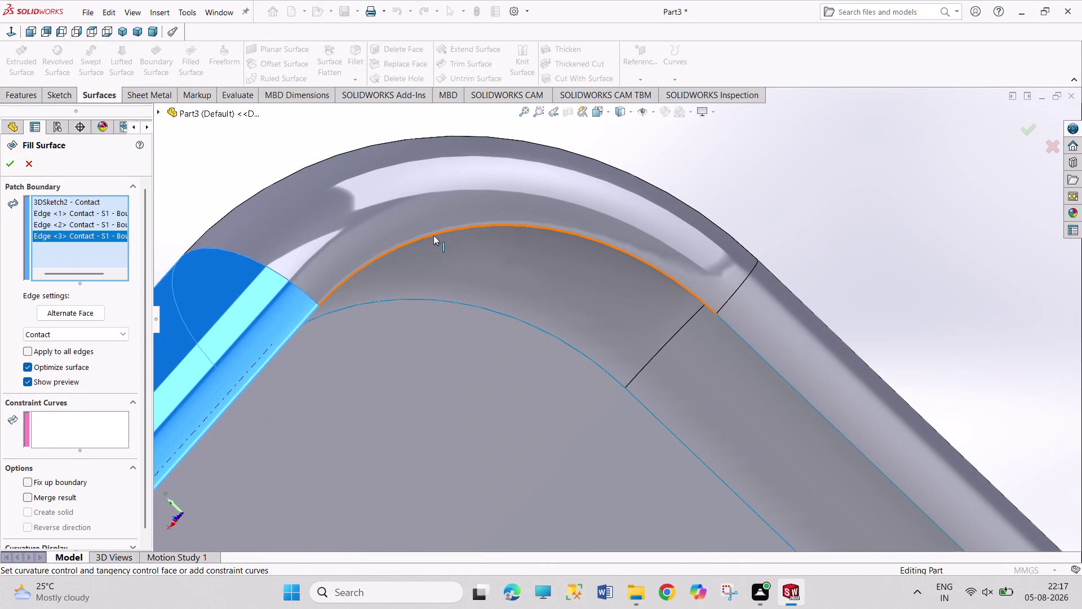
click(434, 235)
click(747, 345)
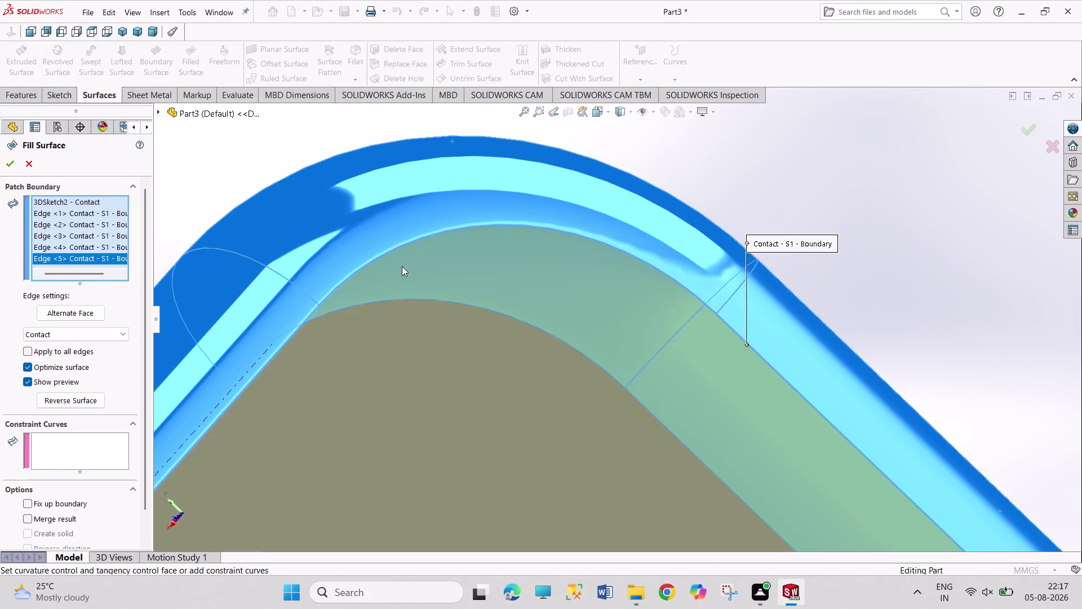
click(6, 169)
scroll(up, 3)
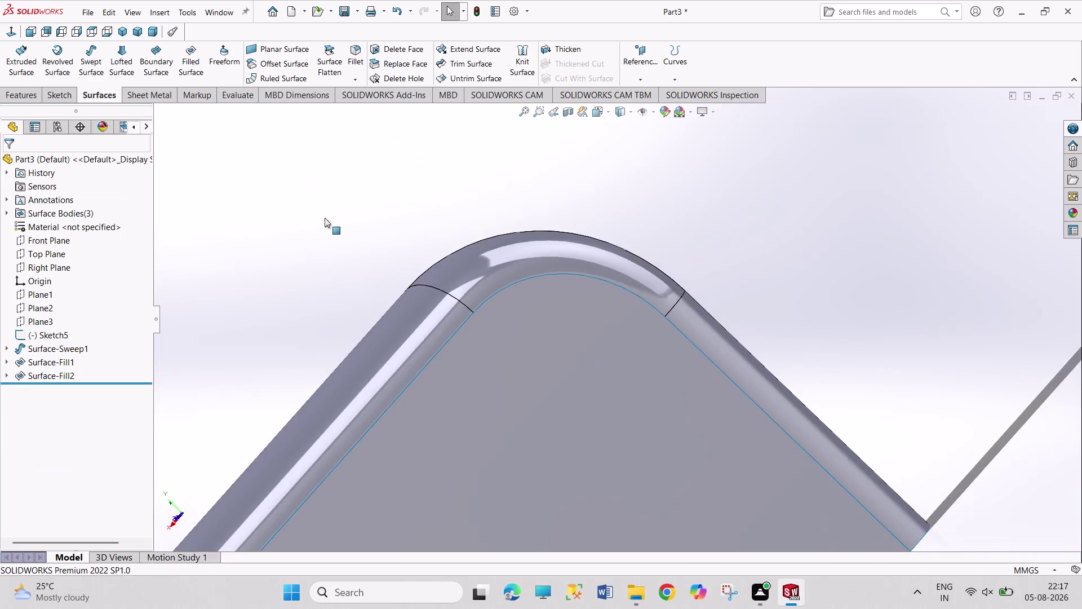
scroll(up, 3)
scroll(up, 3)
scroll(up, 3)
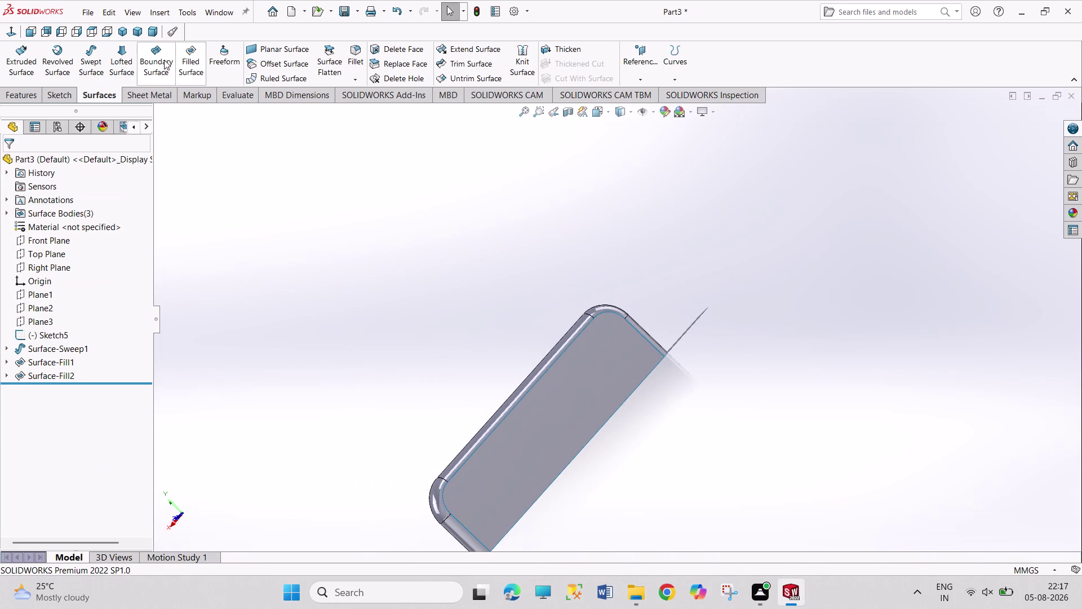
click(123, 35)
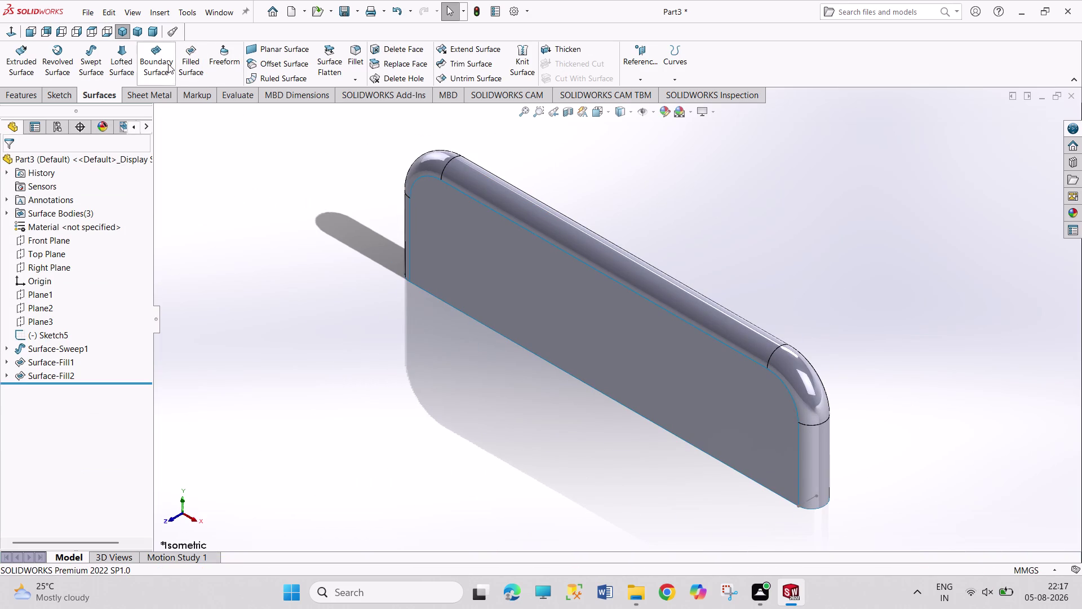
Select Front Plane and show the Reference Geometry choices.
click(47, 242)
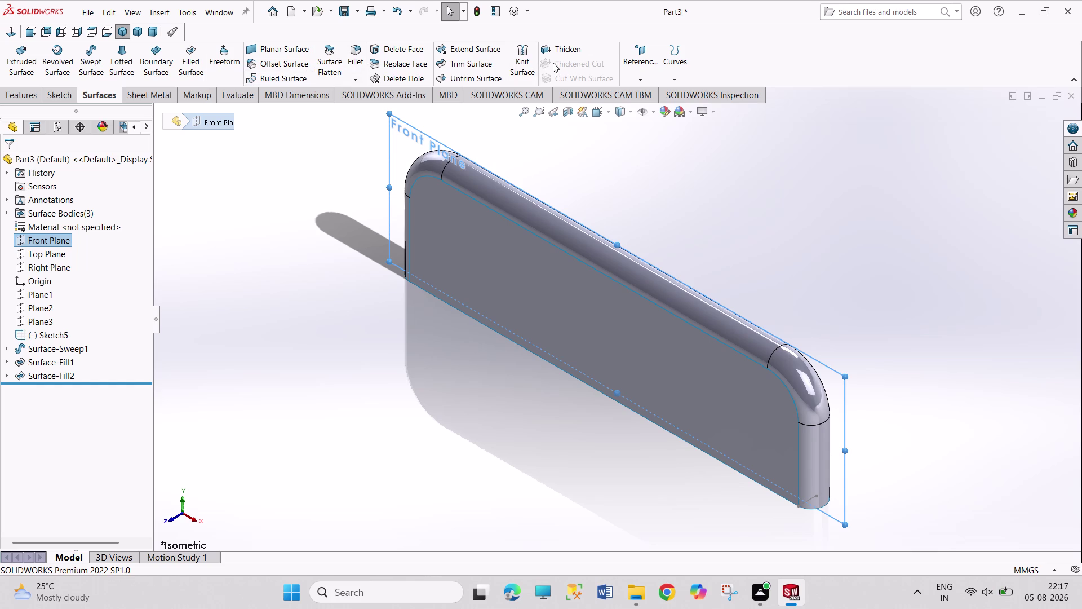
click(642, 68)
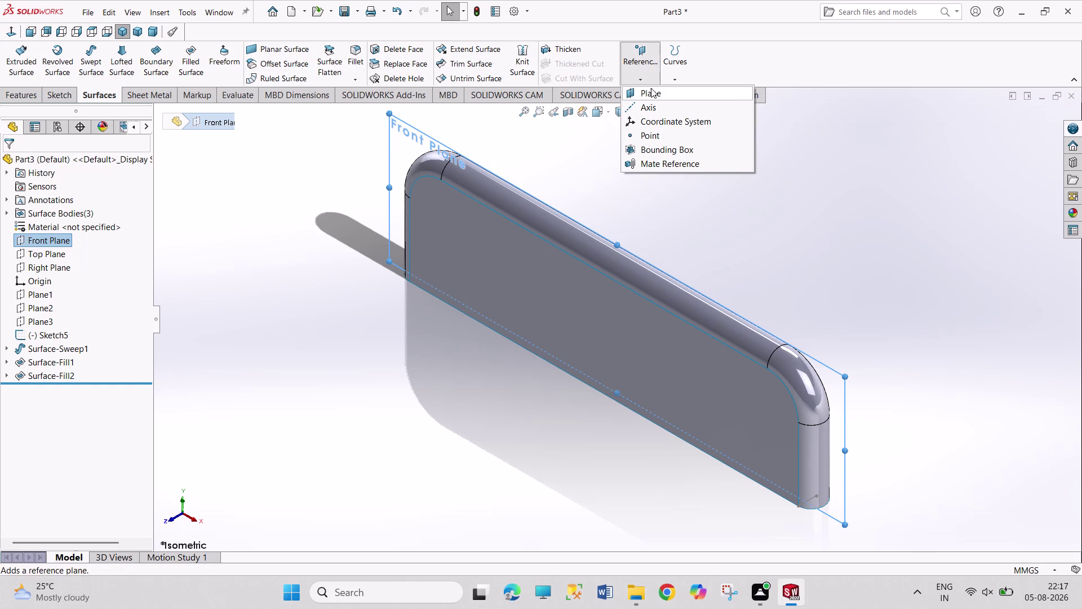
Create Plane4, a reference plane offset 65 mm from the Front Plane.
click(651, 88)
text(6)
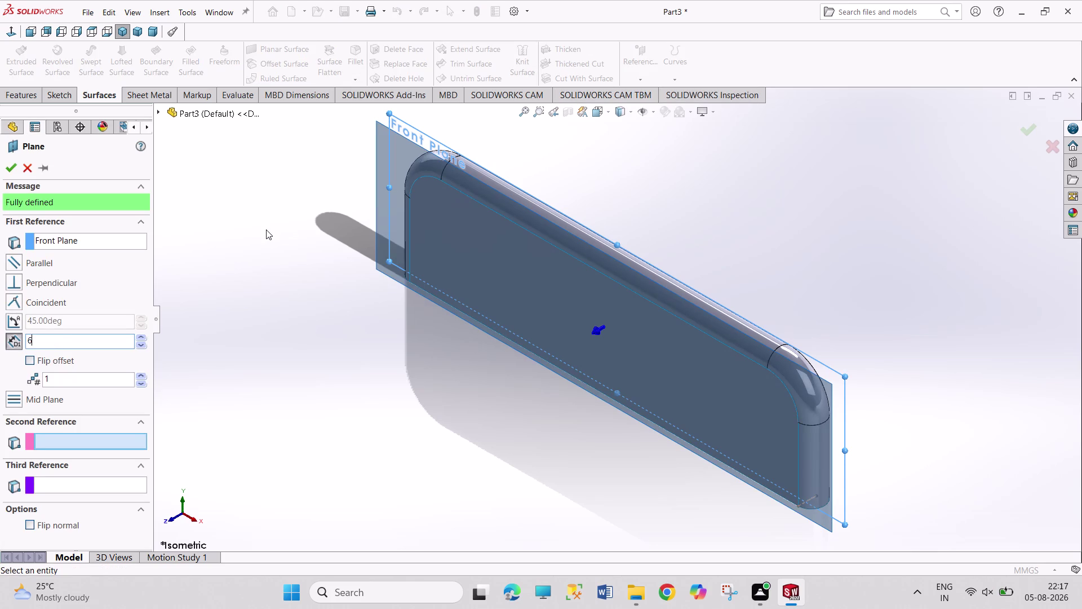
text(5)
key(Return)
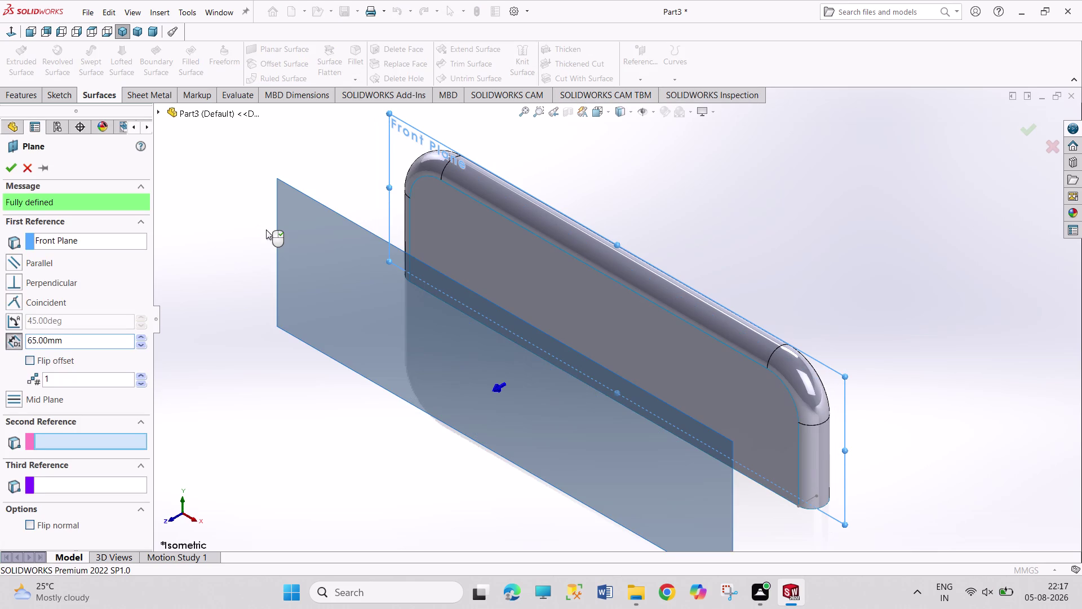
click(9, 167)
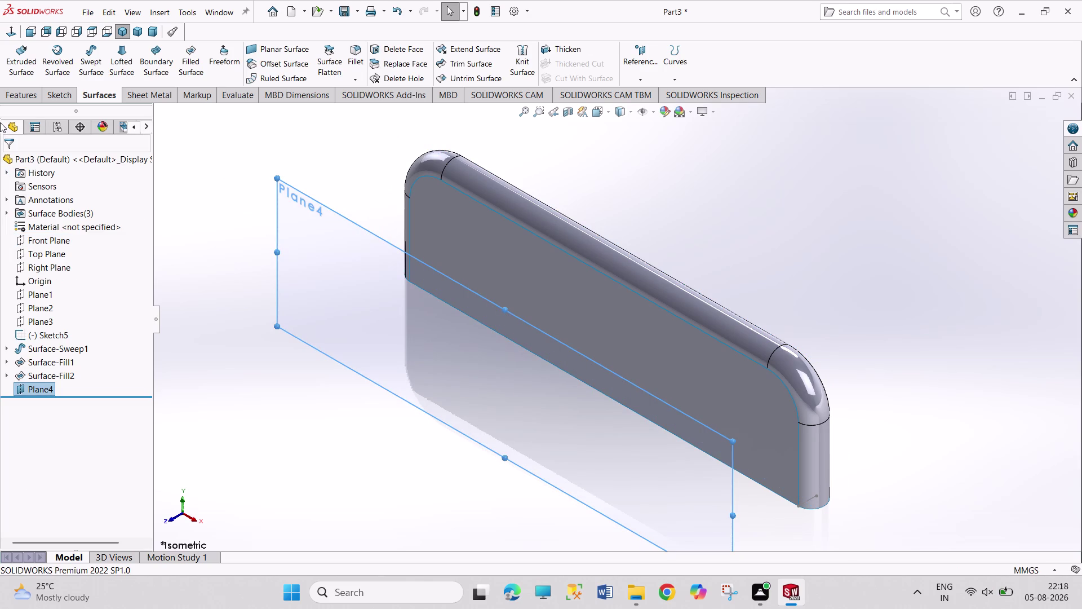
click(627, 61)
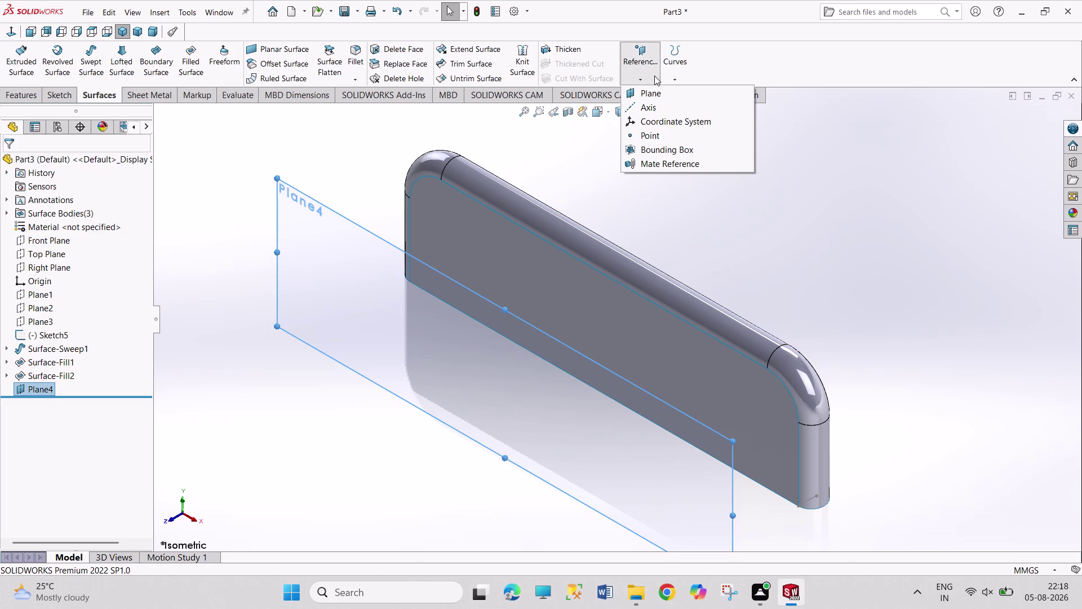
Create Plane5, 65 mm from the Front Plane on the side opposite Plane4.
click(652, 90)
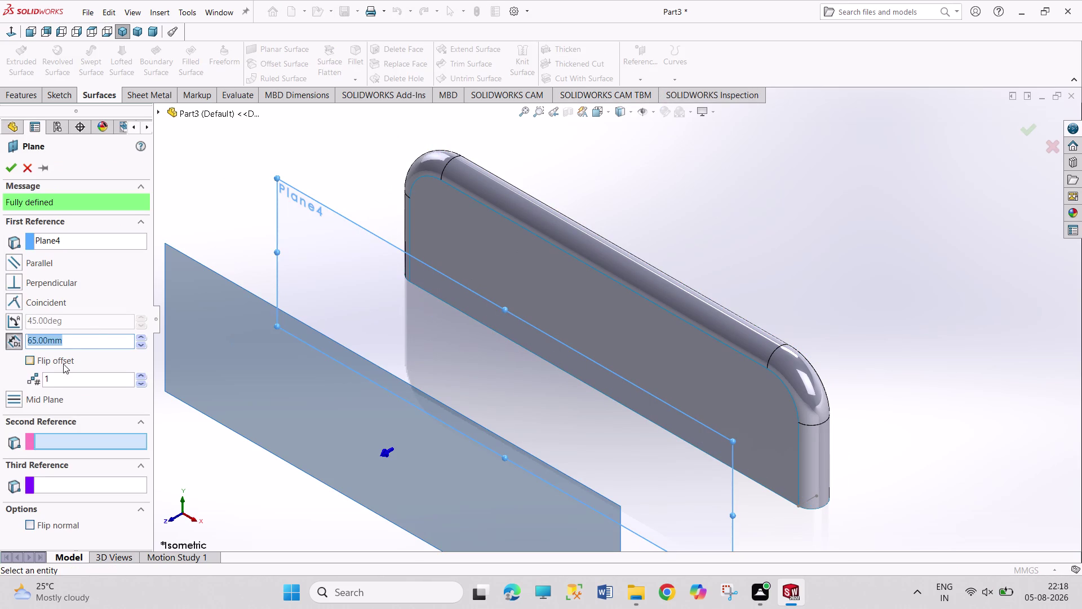
click(43, 364)
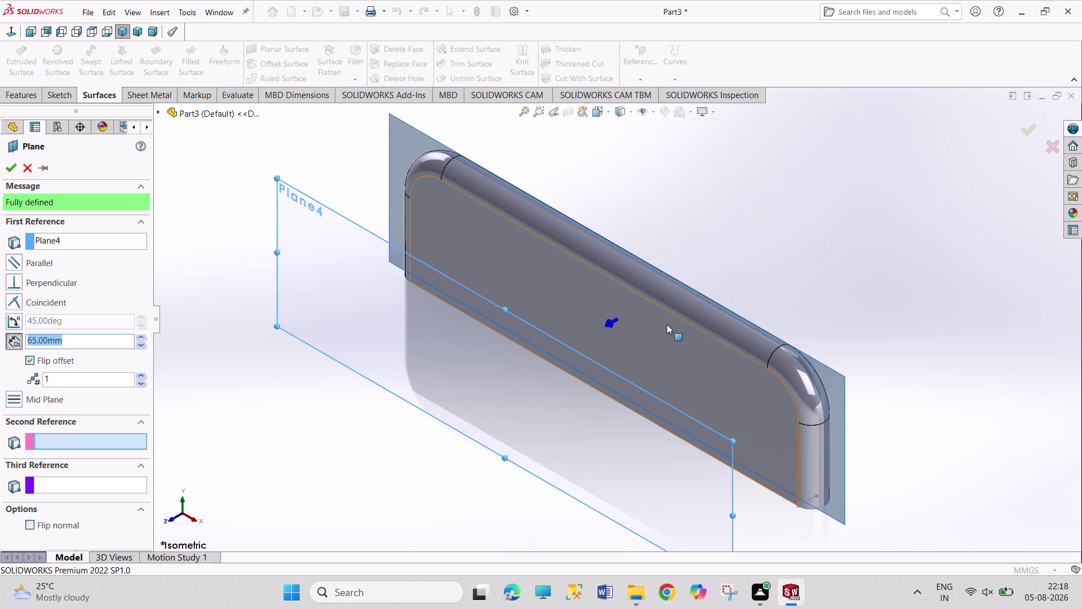
right_click(61, 238)
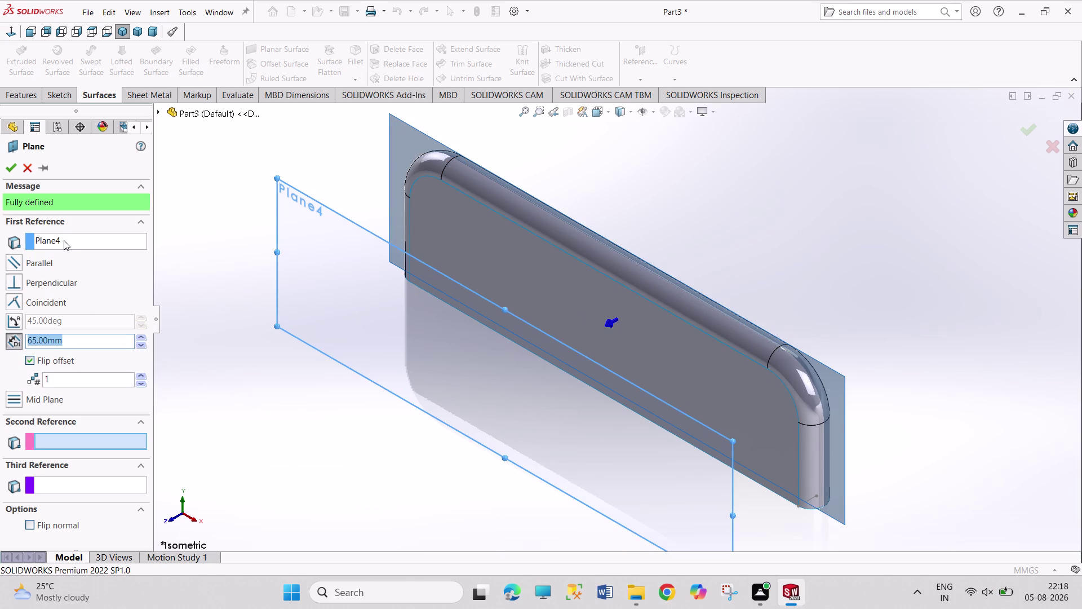
right_click(65, 241)
click(94, 254)
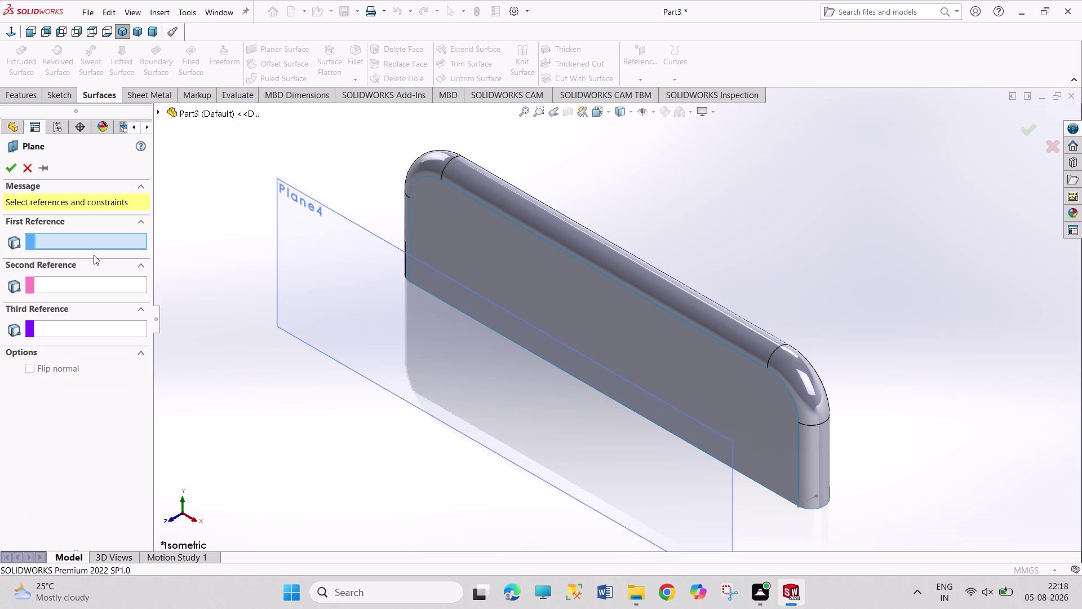
click(93, 241)
click(160, 111)
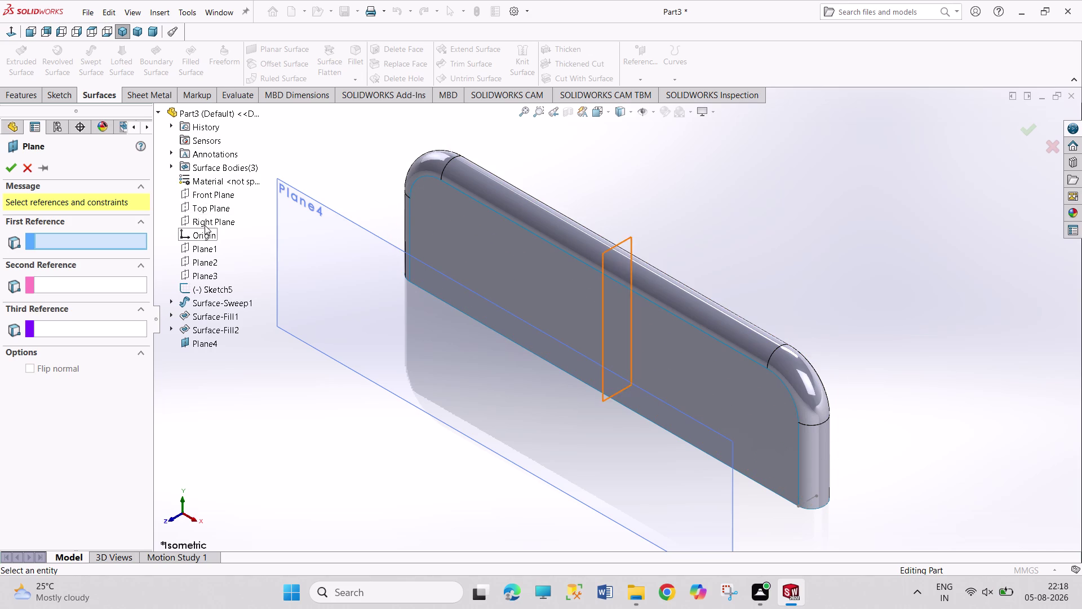
click(204, 199)
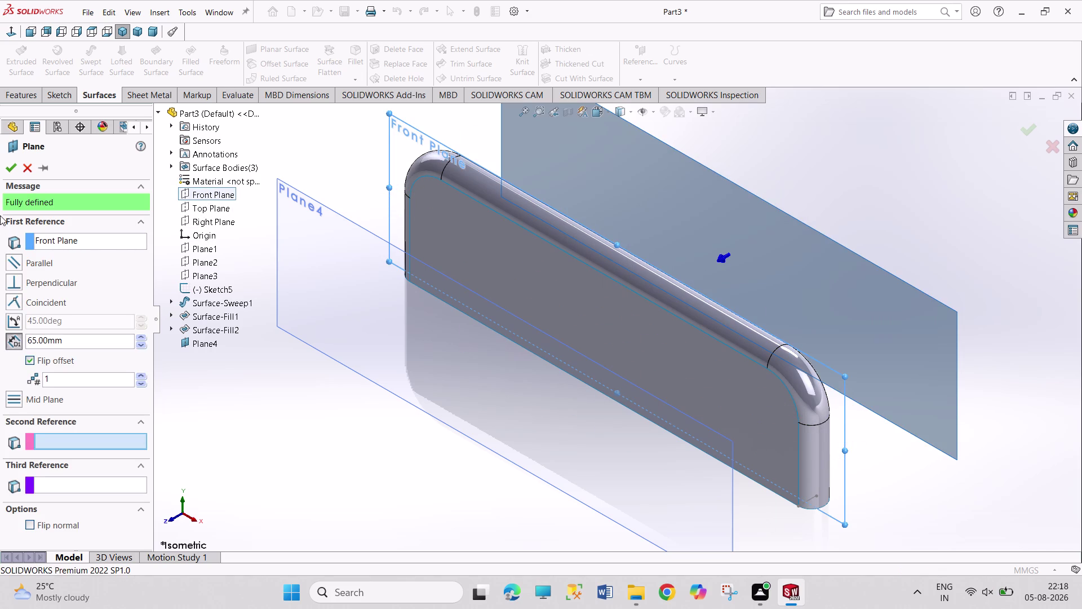
click(12, 166)
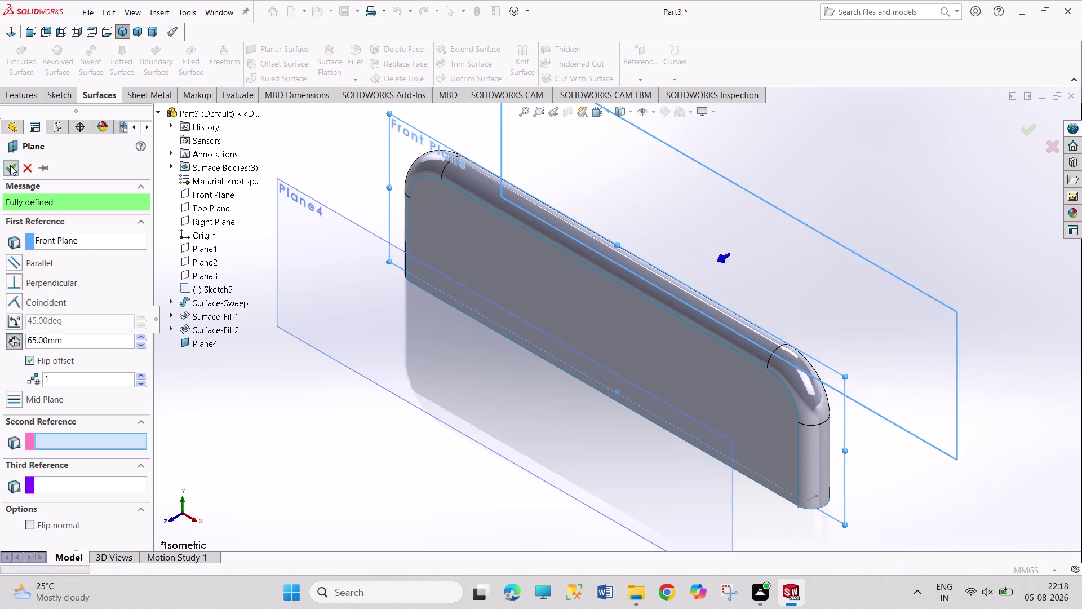
Start Sketch7 on Plane4.
click(262, 429)
click(325, 344)
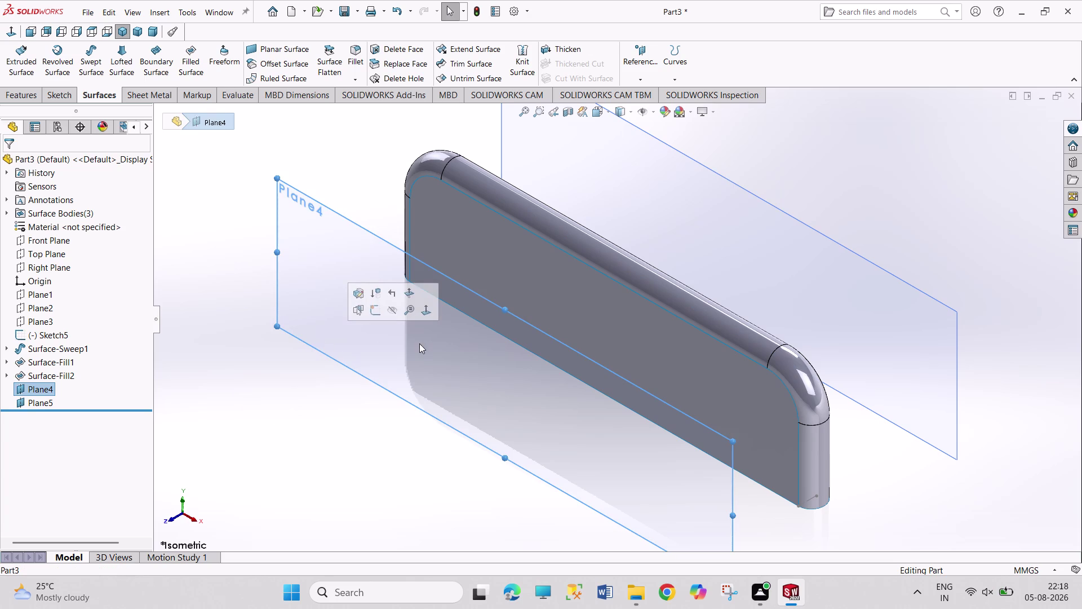
click(377, 307)
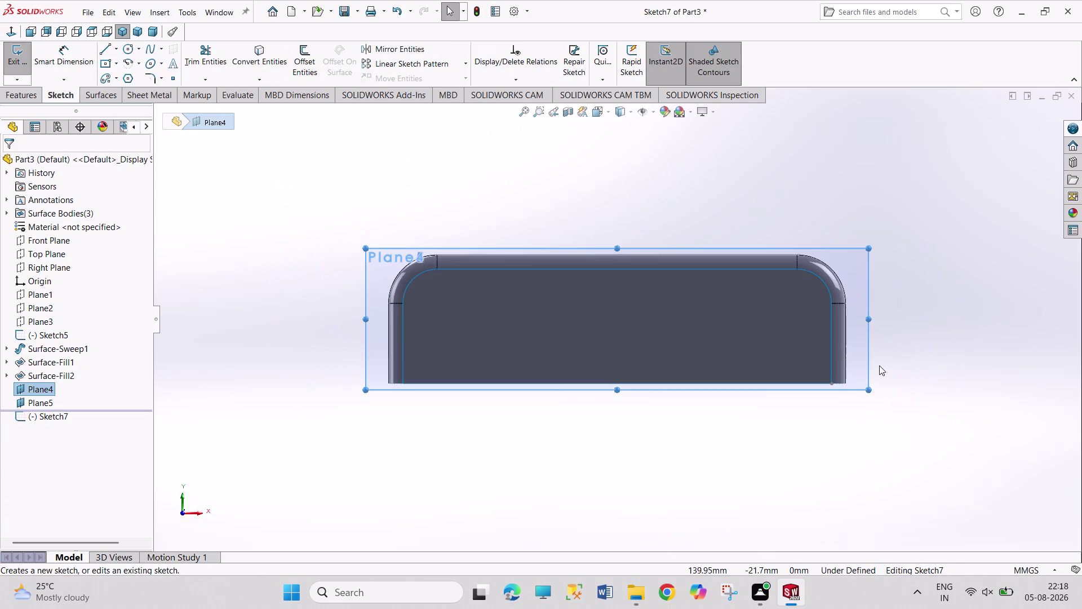
Draw a centre-point half-arc at the bottom-edge midpoint and dimension it R35.
scroll(down, 3)
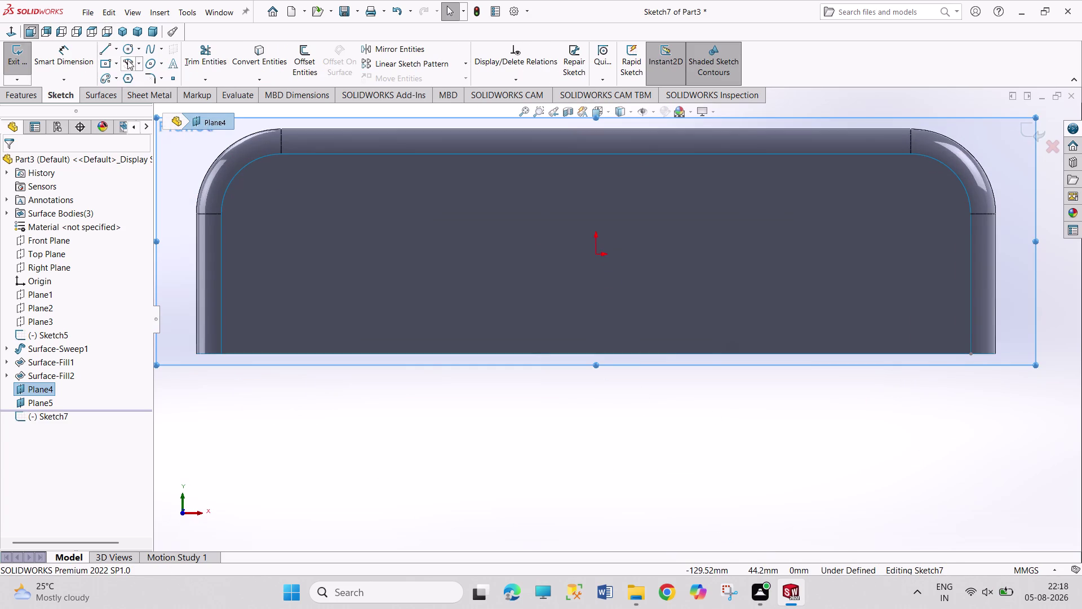
click(127, 60)
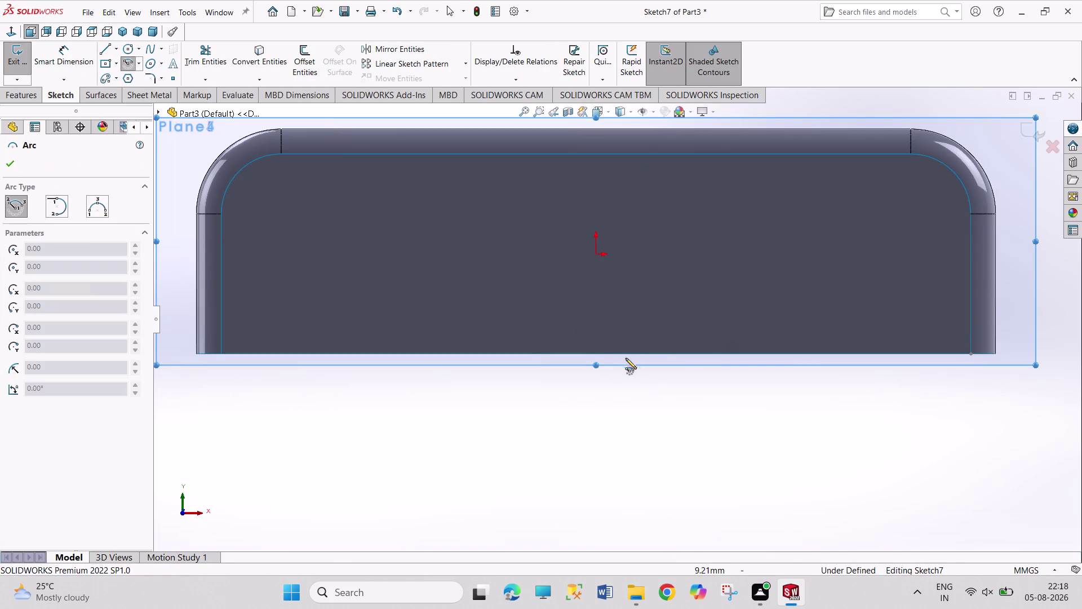
click(595, 352)
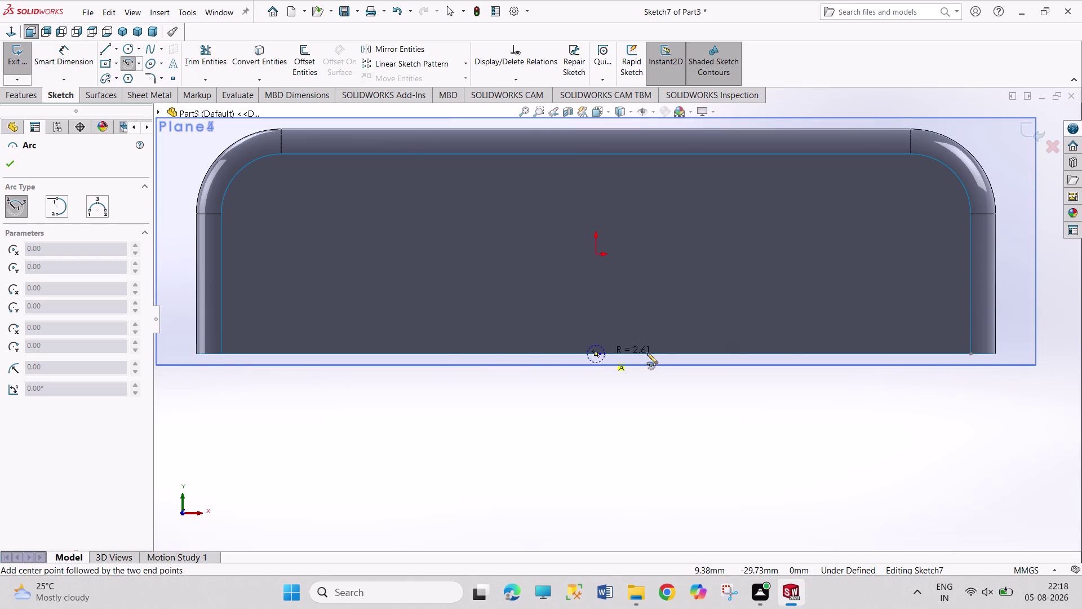
click(755, 352)
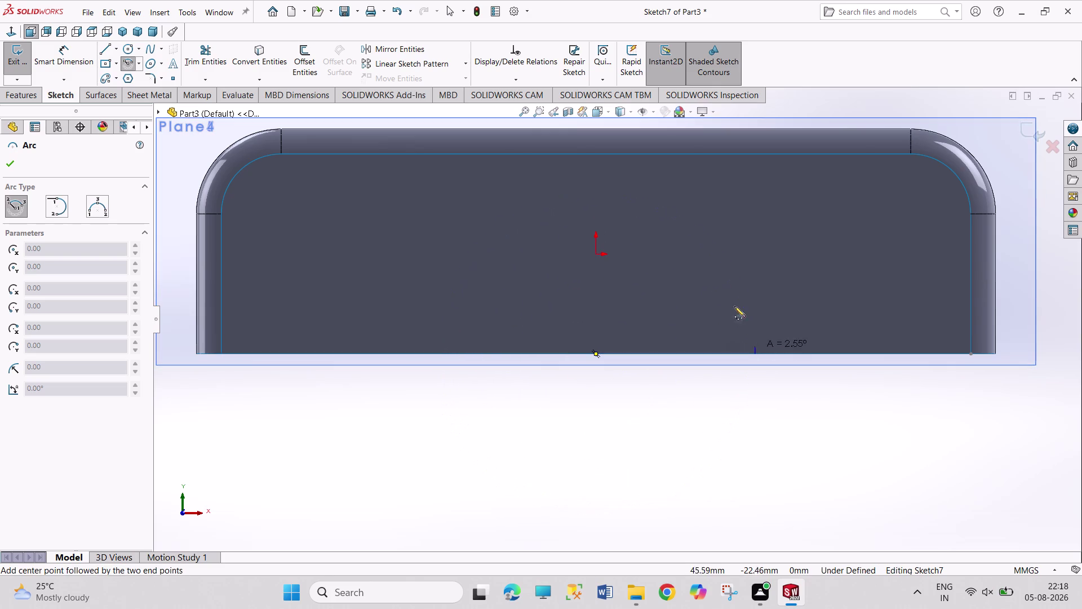
click(439, 354)
right_drag(510, 464, 531, 337)
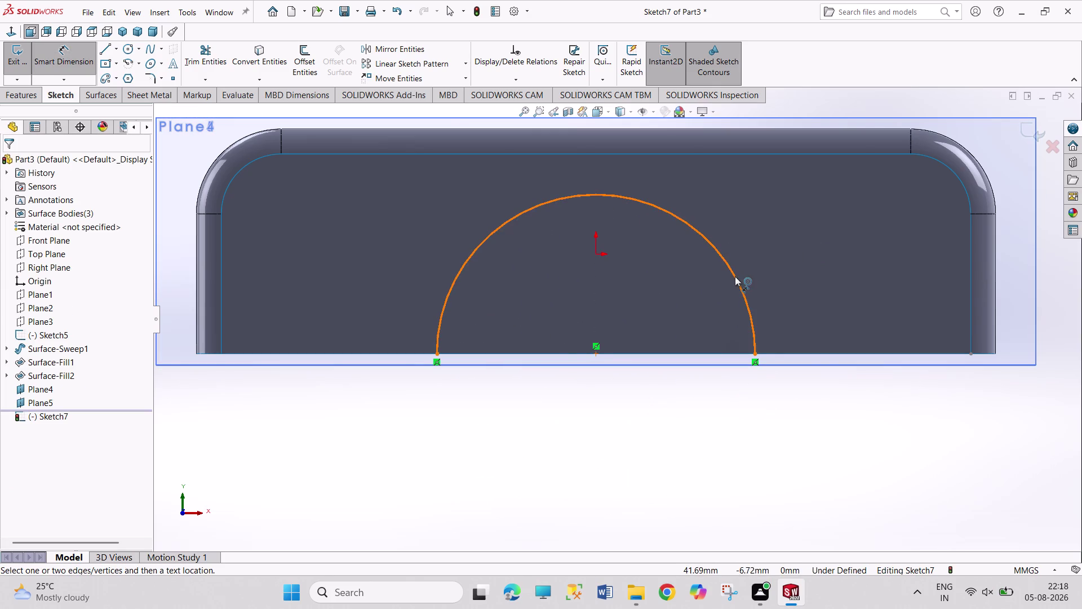
click(735, 276)
click(768, 250)
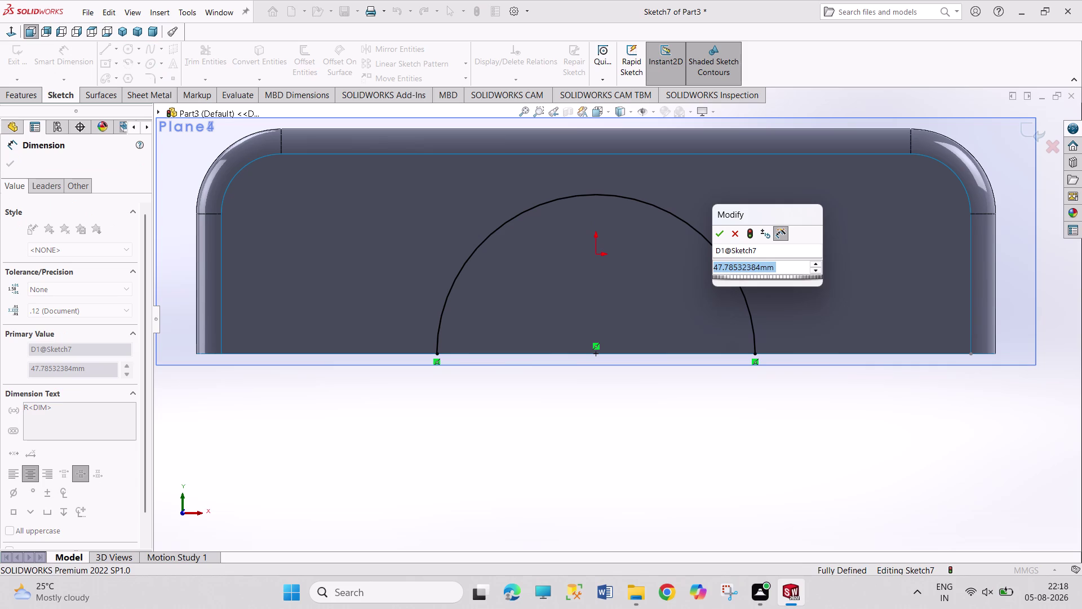
text(3)
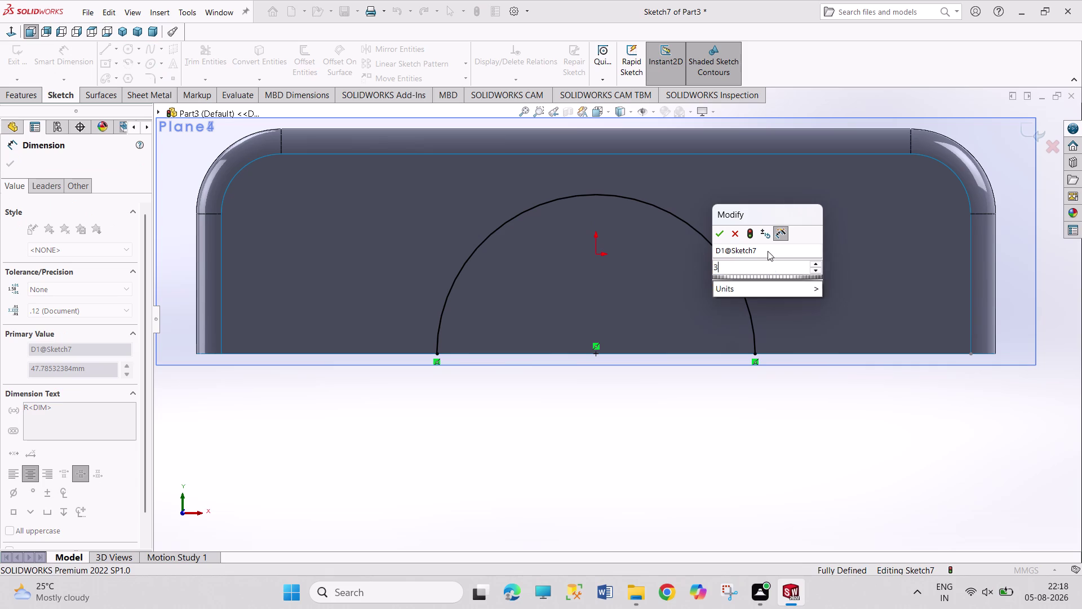
text(5)
key(Return)
Draw a larger concentric half-arc on the same midpoint and dimension it R100.
right_click(702, 401)
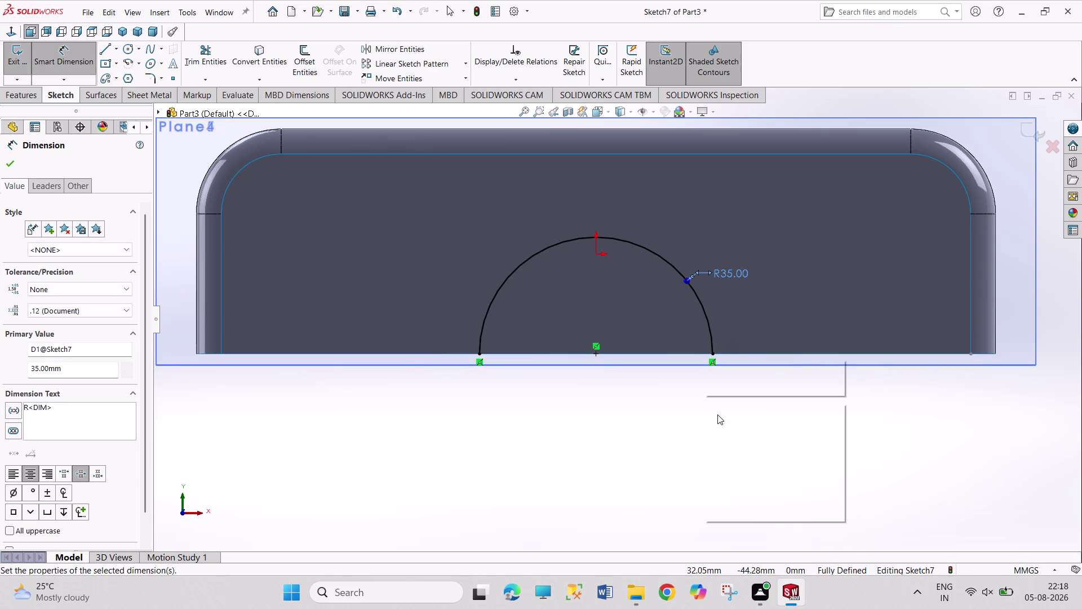
click(730, 436)
click(127, 61)
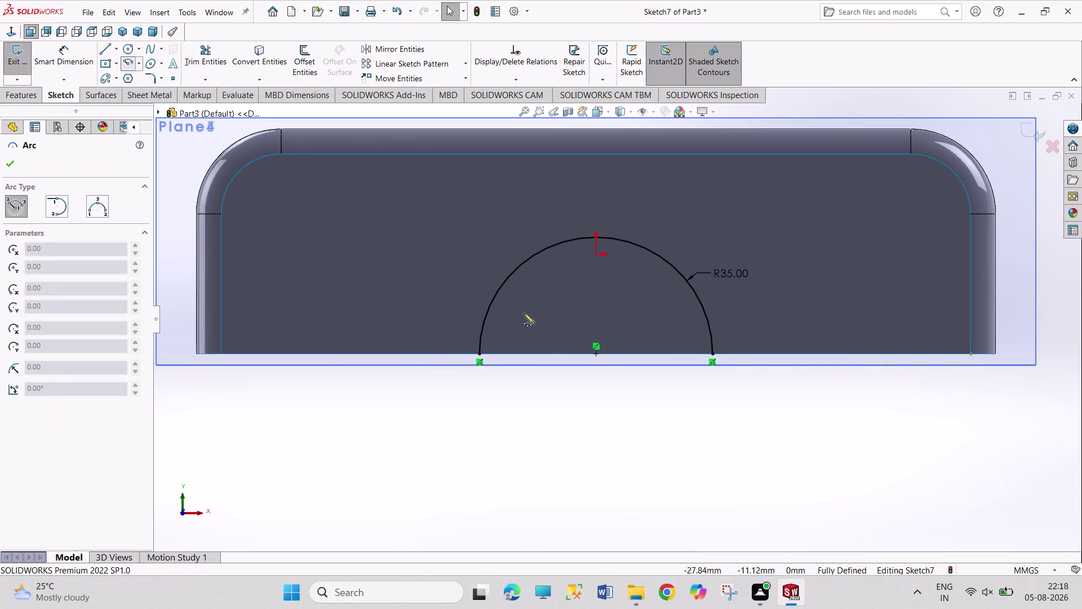
click(597, 355)
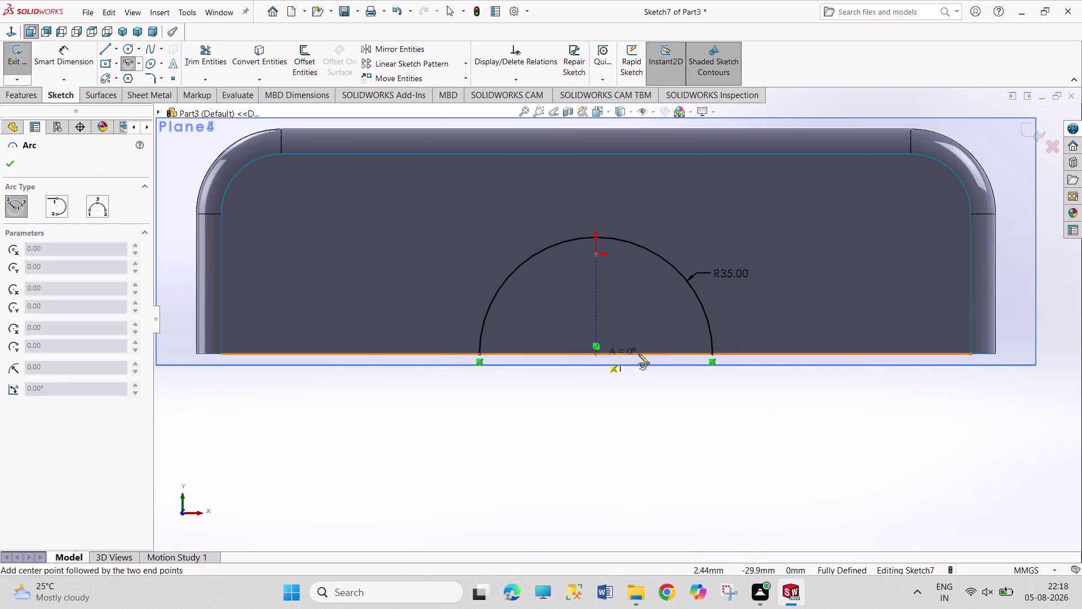
drag(831, 352, 829, 343)
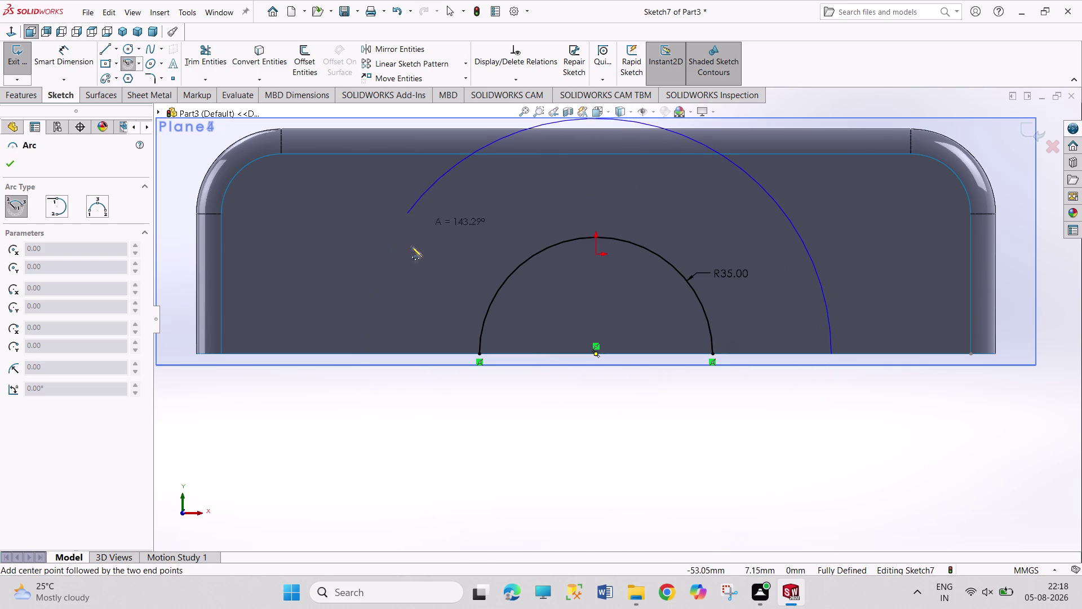
click(362, 352)
right_drag(387, 451, 342, 306)
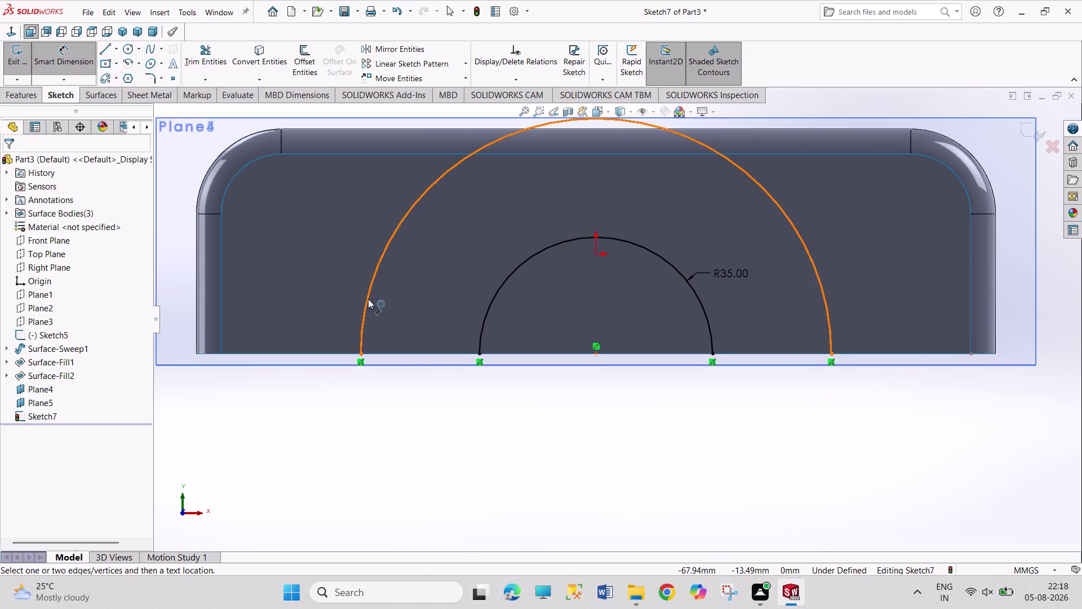
click(367, 298)
click(341, 266)
text(10)
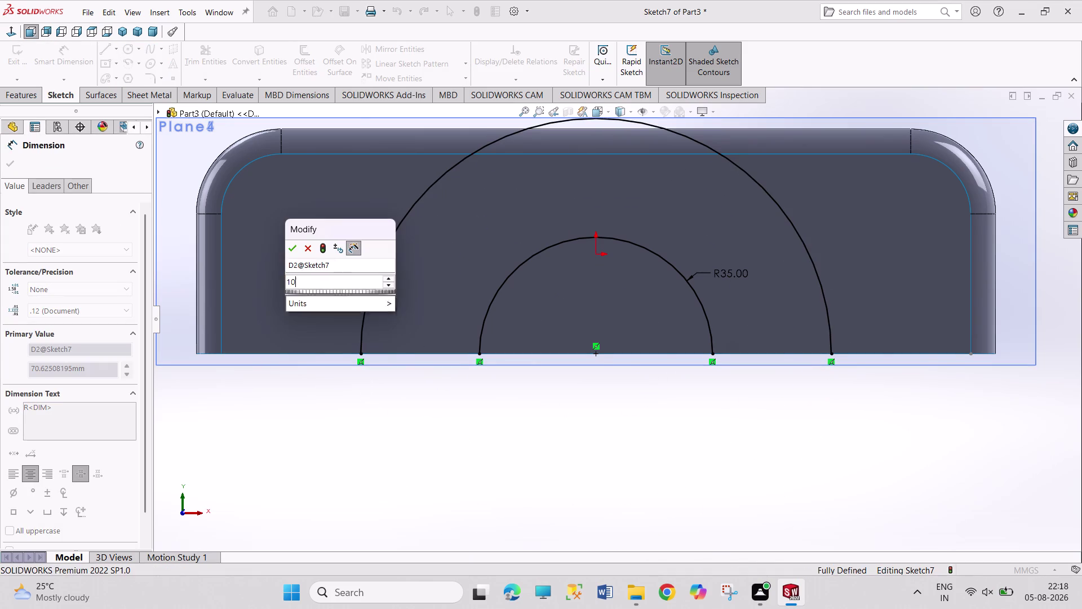
text(0)
key(Return)
Change the outer arc radius from 100 to 50 mm and exit Sketch7.
right_click(425, 436)
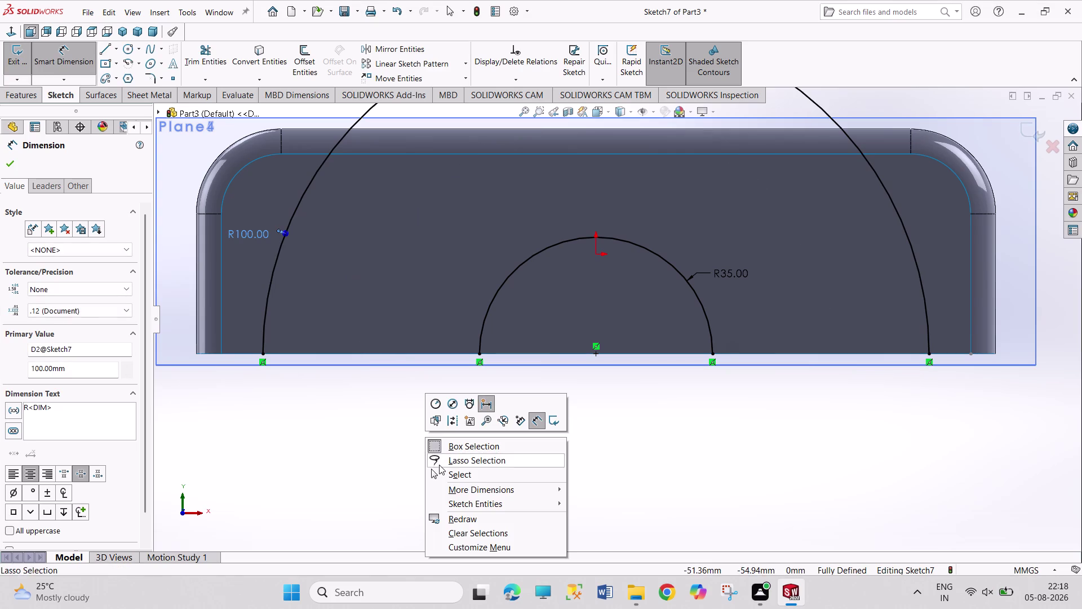
click(441, 479)
double_click(250, 239)
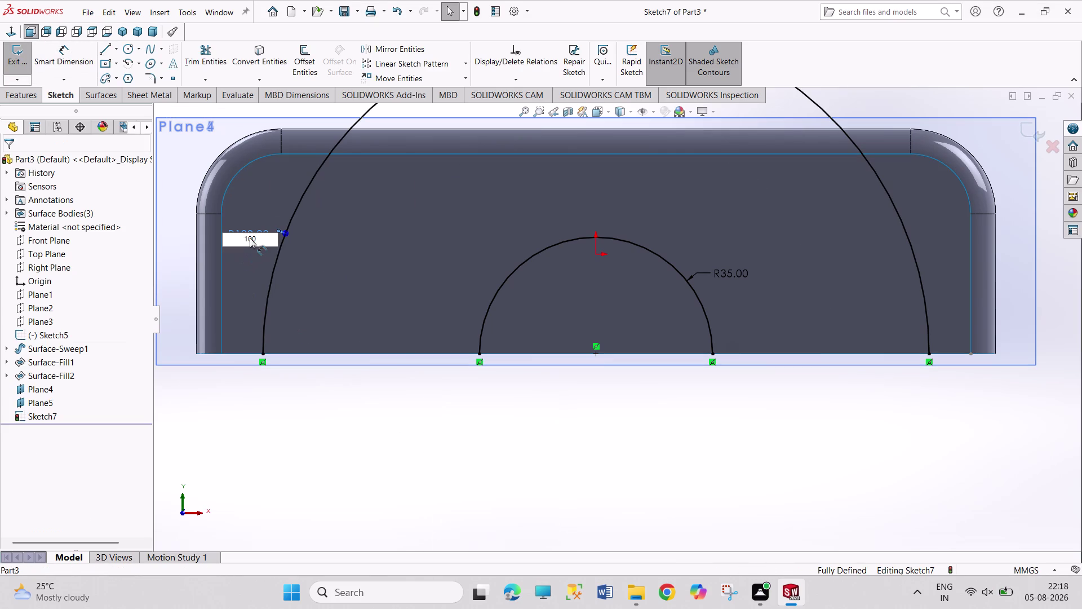
drag(260, 235, 198, 222)
text(5)
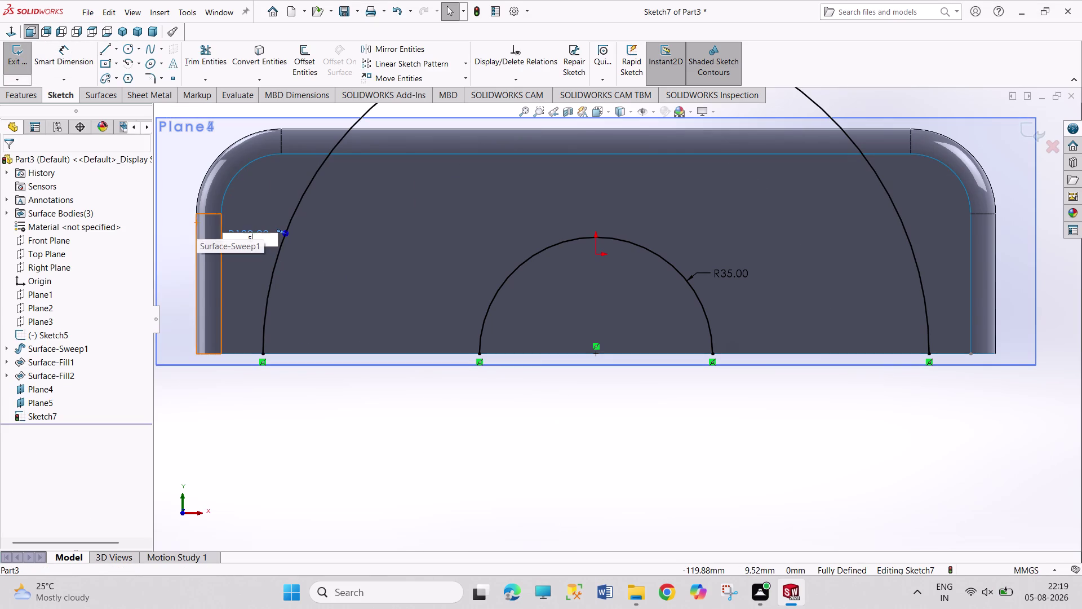
text(0)
key(Return)
right_click(367, 400)
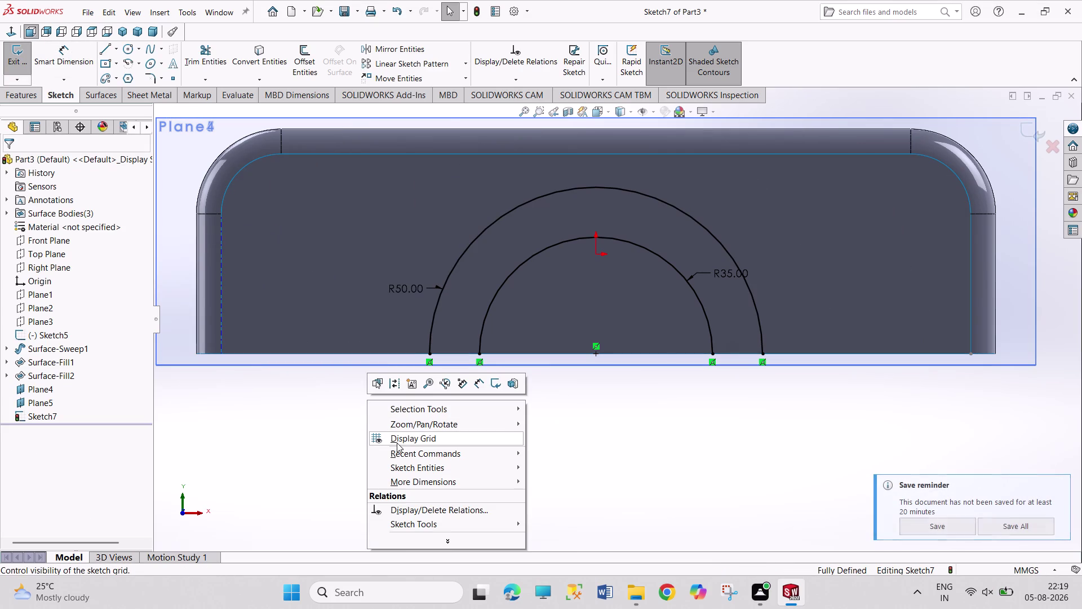
click(641, 485)
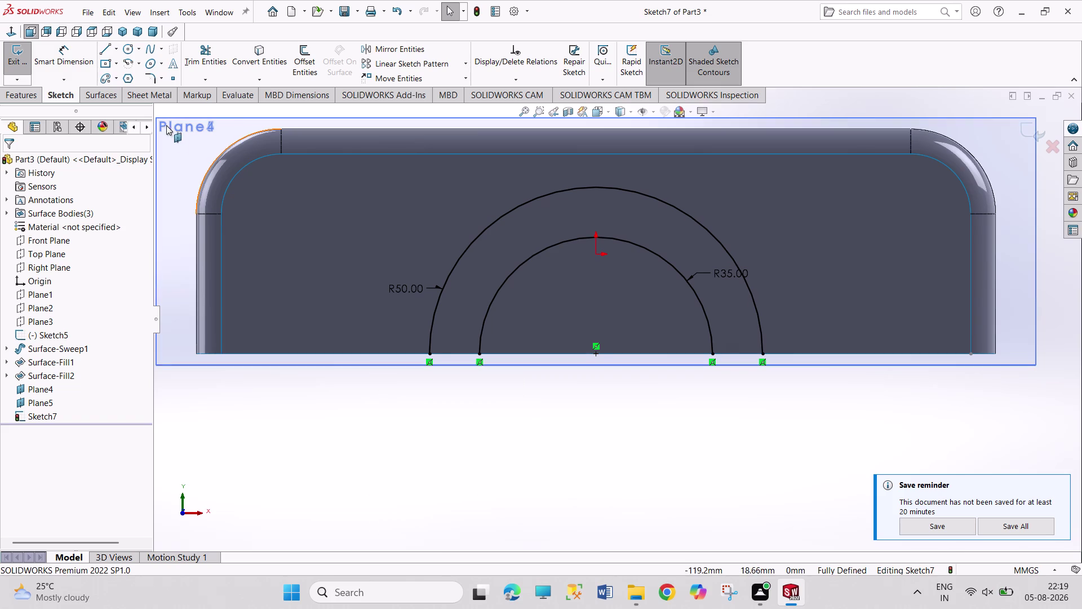
click(14, 56)
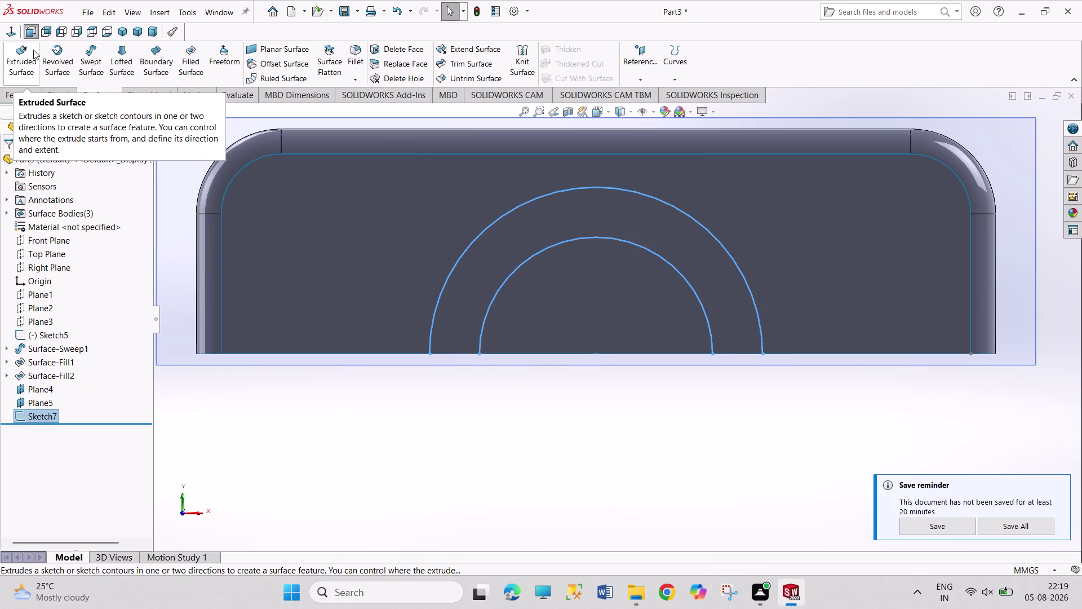
Switch to isometric view and undo the recent sketch changes, removing the larger arc.
click(123, 29)
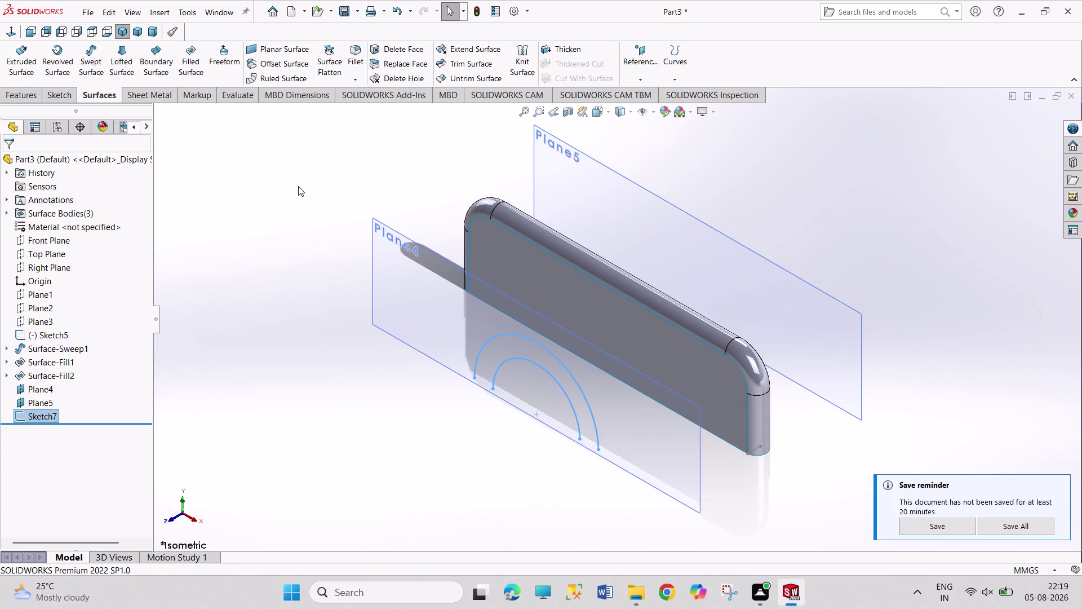
key(ctrl+z)
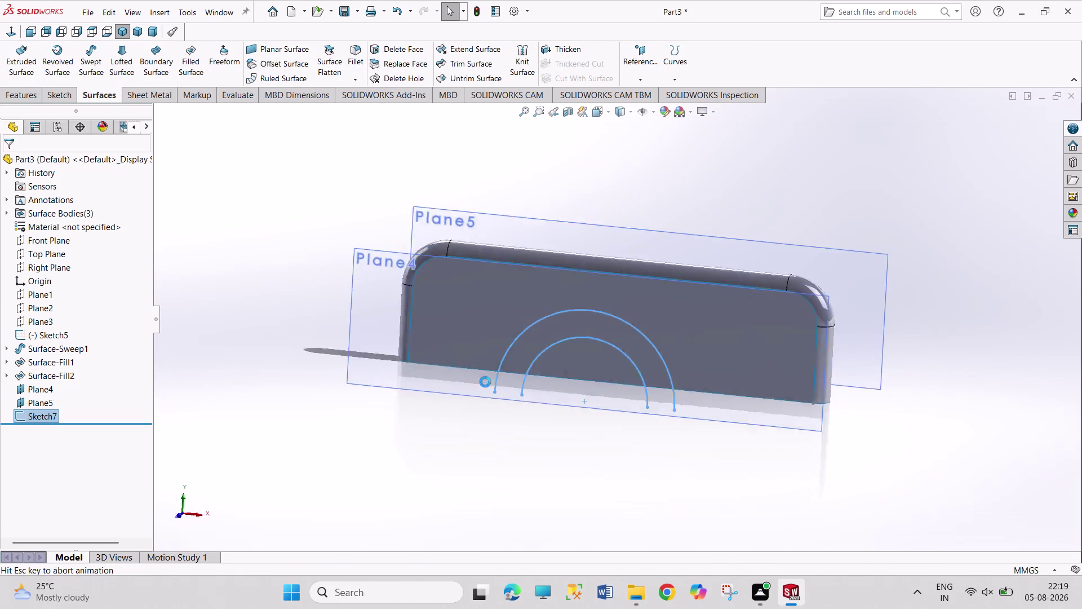
key(ctrl+z)
key(ctrl+z)
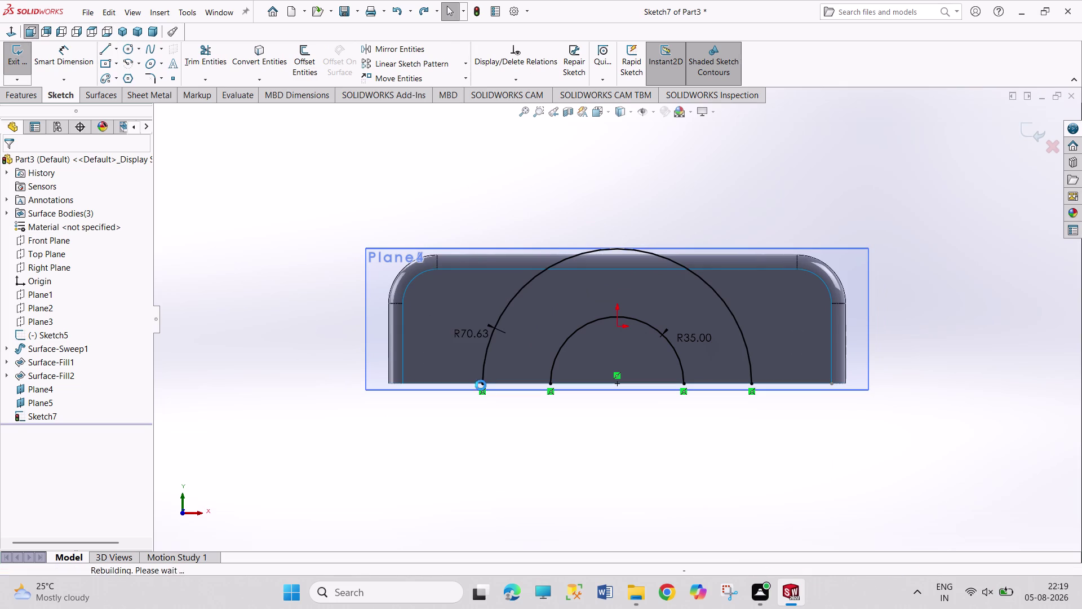
key(ctrl+z)
click(460, 343)
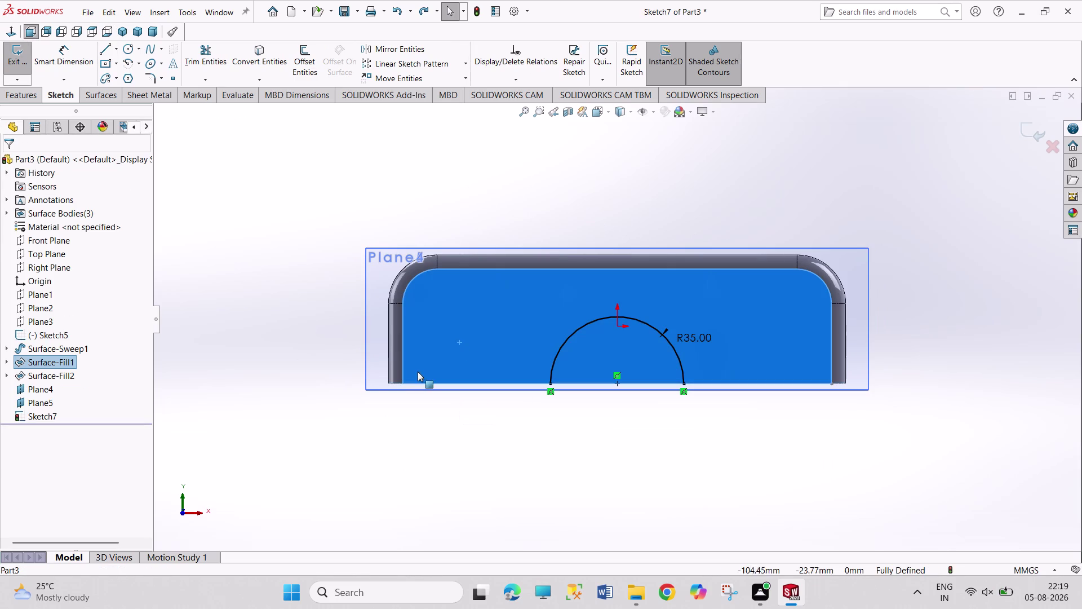
Exit Sketch7 and start Sketch8 on the flat filled face.
click(16, 59)
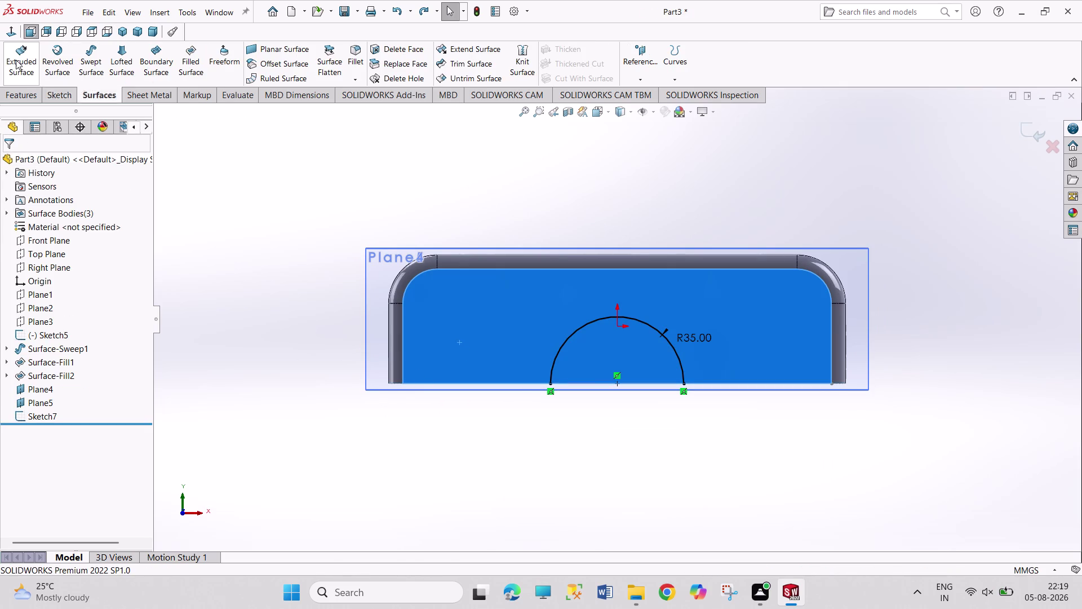
click(454, 309)
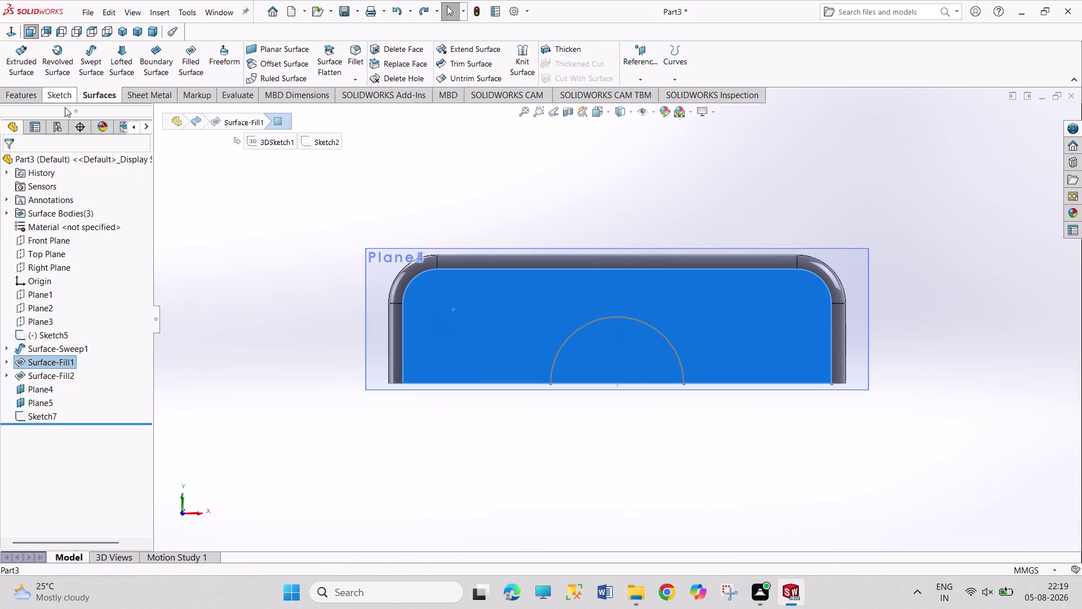
click(51, 99)
click(19, 72)
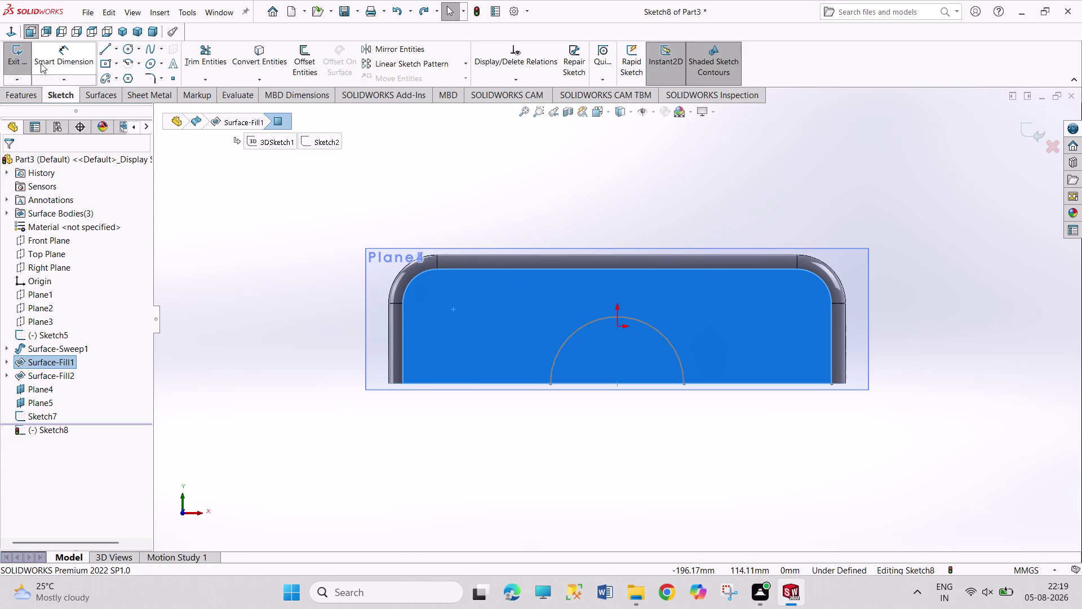
Draw a centre-point half-arc at the edge midpoint and dimension it R50.
click(129, 58)
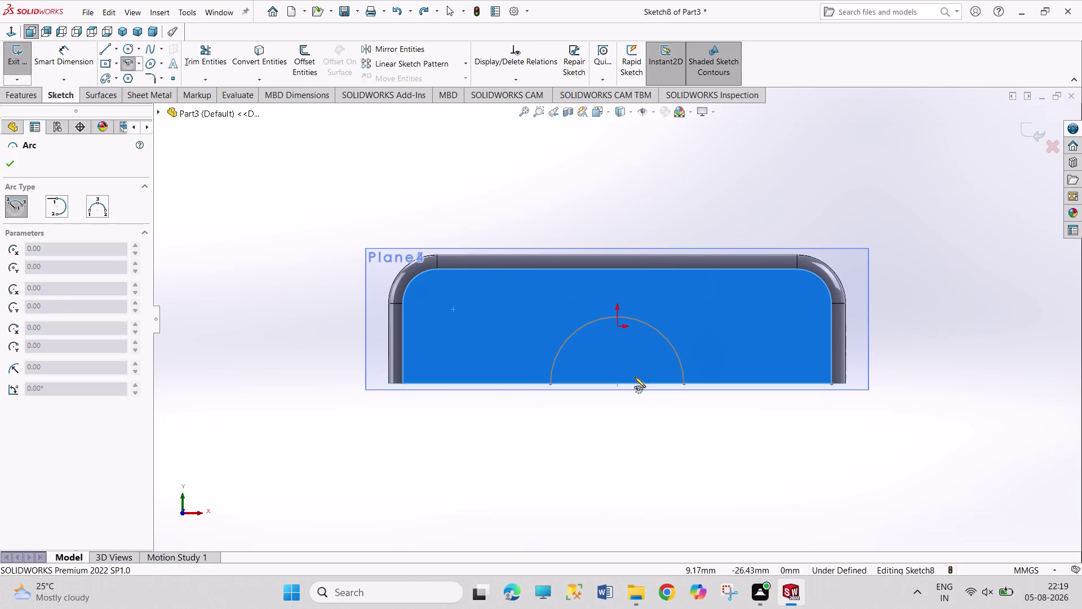
scroll(down, 3)
click(601, 378)
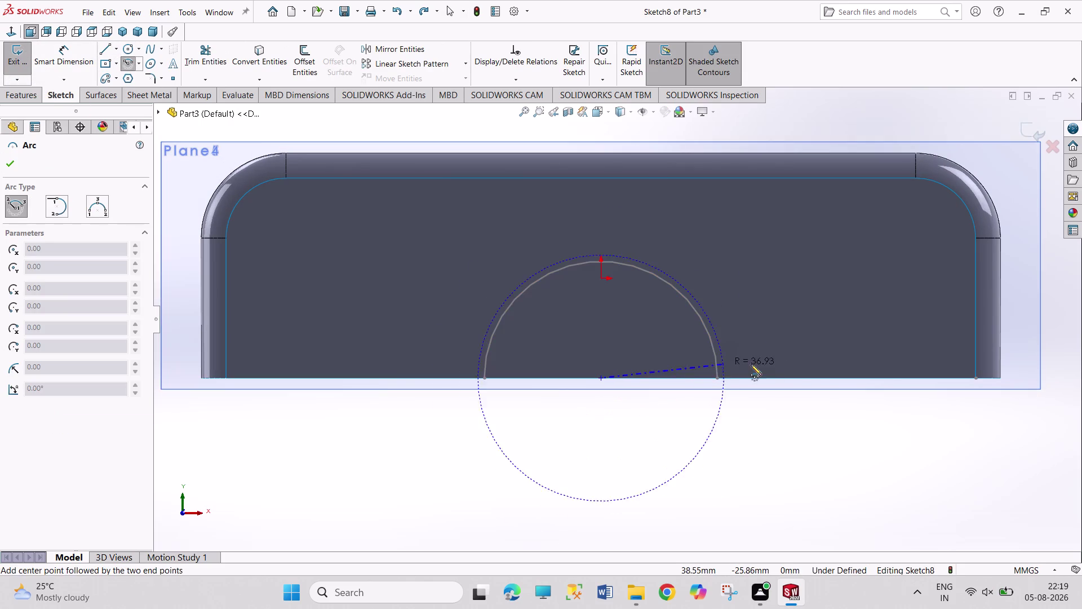
click(814, 375)
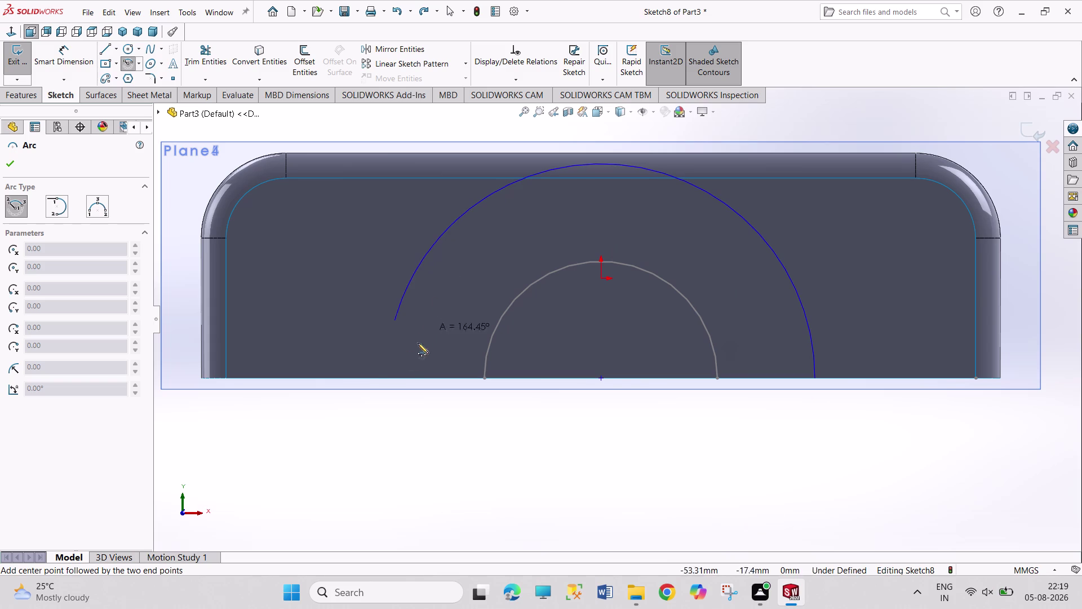
click(389, 379)
right_drag(480, 444, 586, 304)
click(714, 198)
click(783, 119)
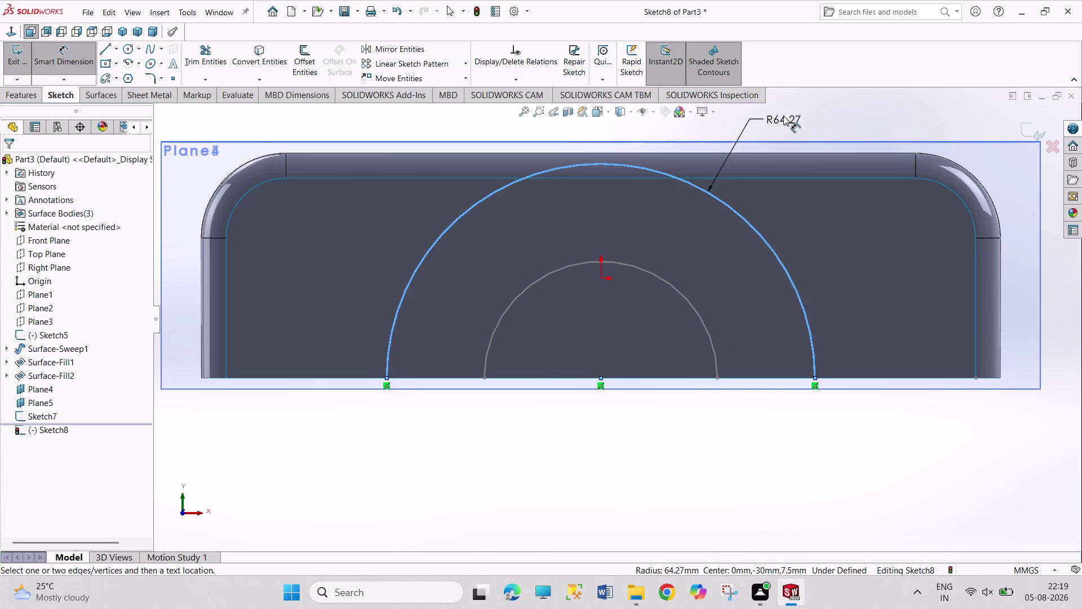
text(50)
key(Return)
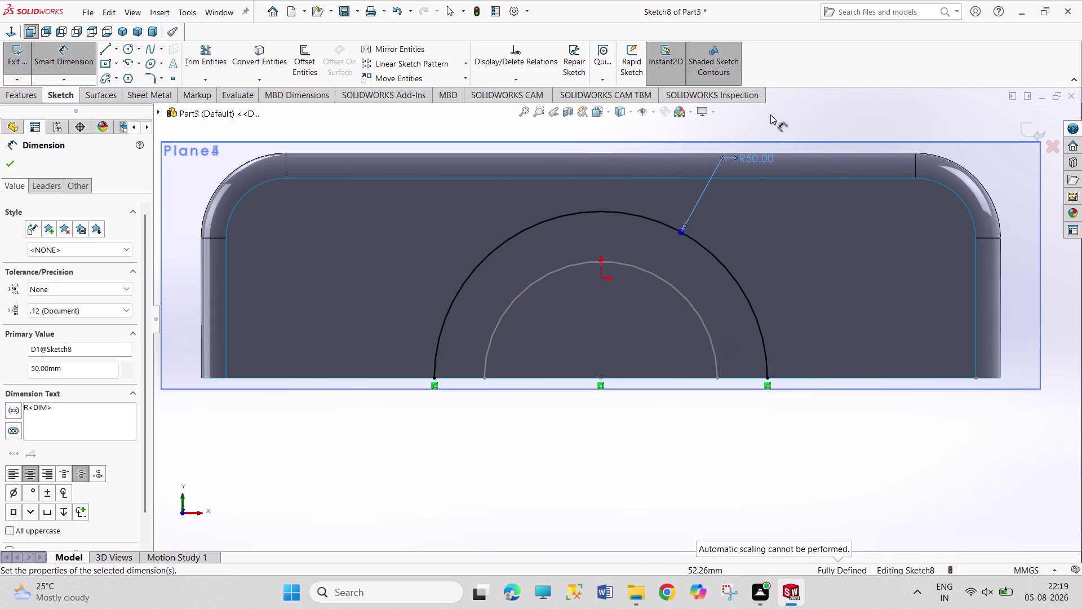
Finish dimensioning, exit Sketch8 and view the model isometrically with surface tools shown.
right_click(776, 437)
click(794, 473)
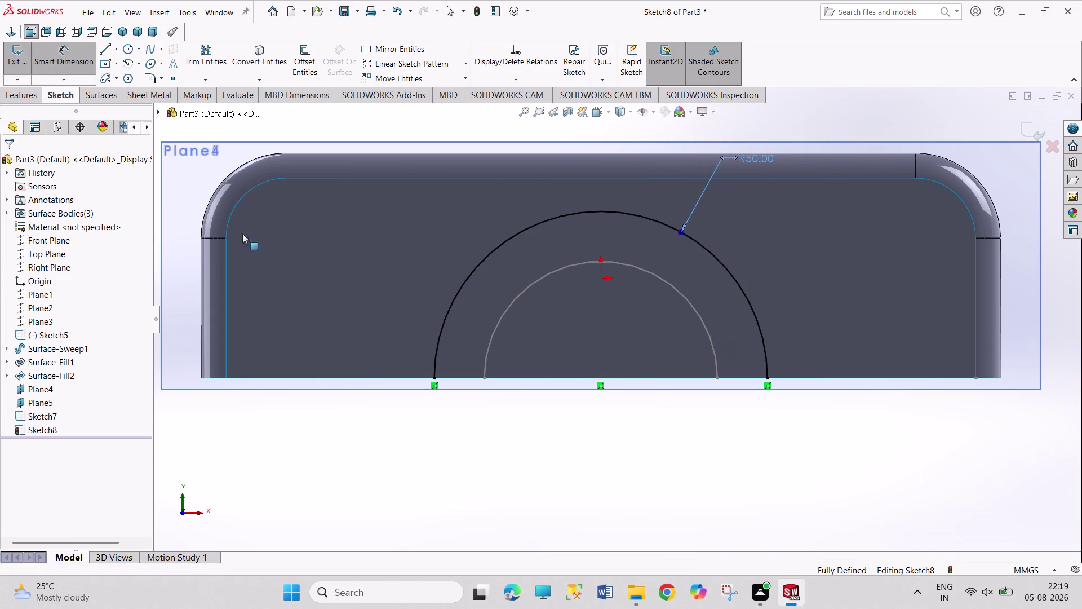
click(22, 52)
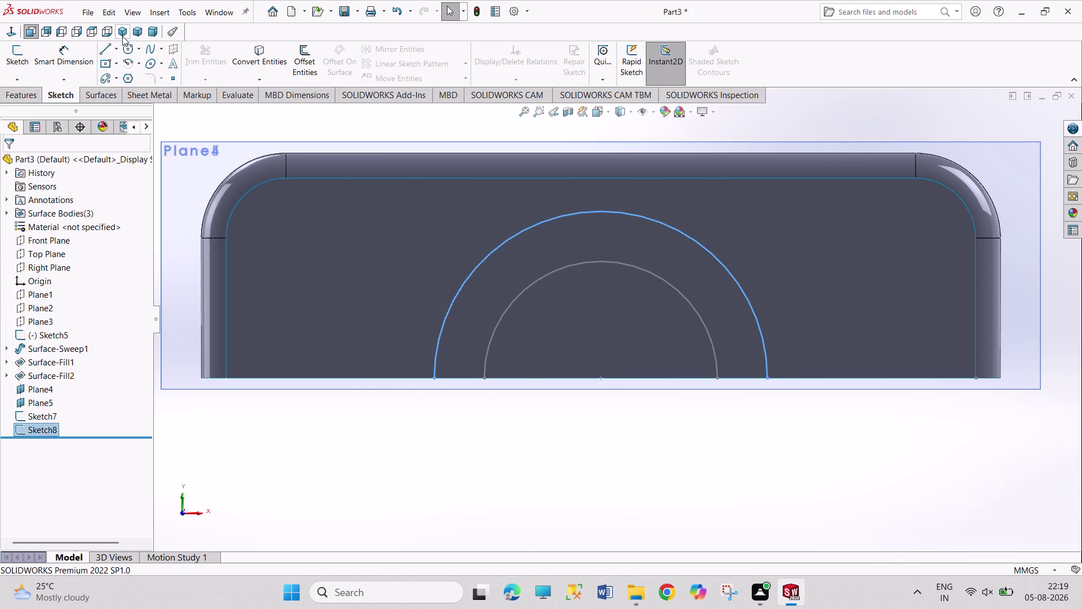
click(123, 36)
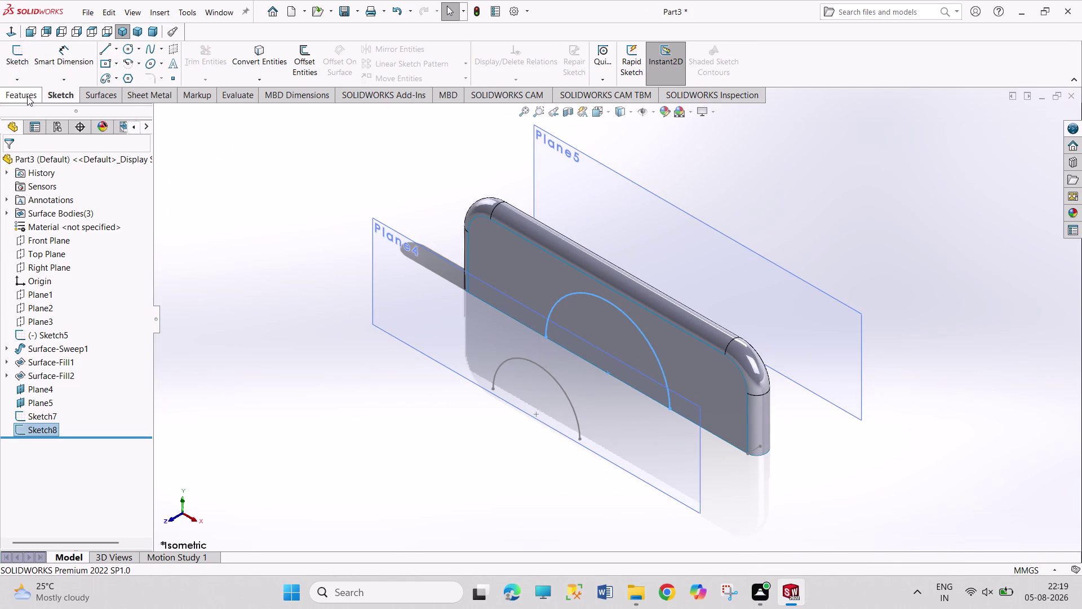
click(98, 100)
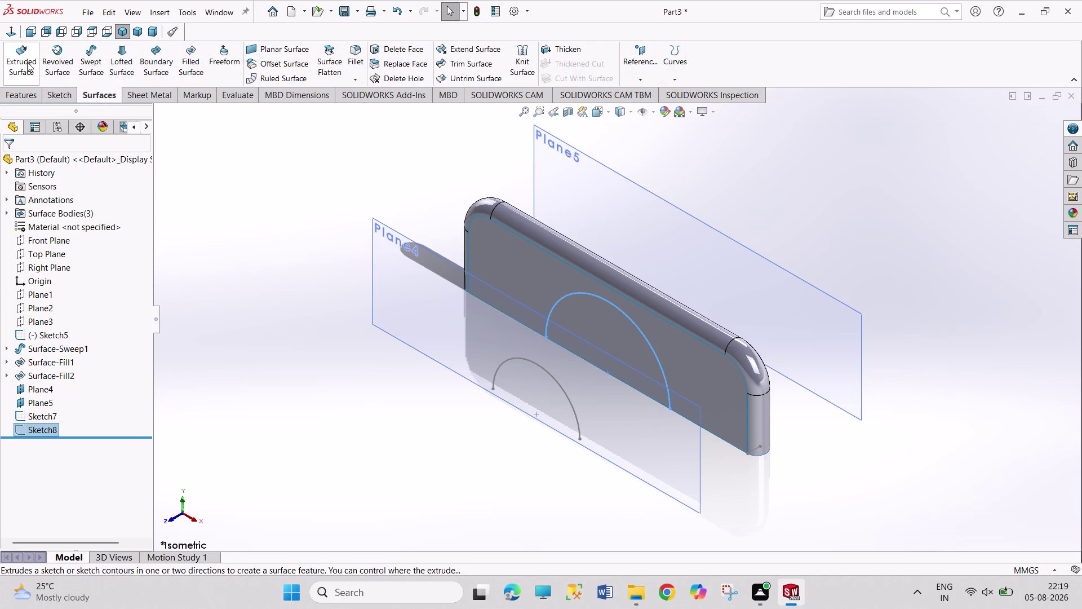
Attempt a lofted surface and cancel it after the self-intersection error.
click(128, 58)
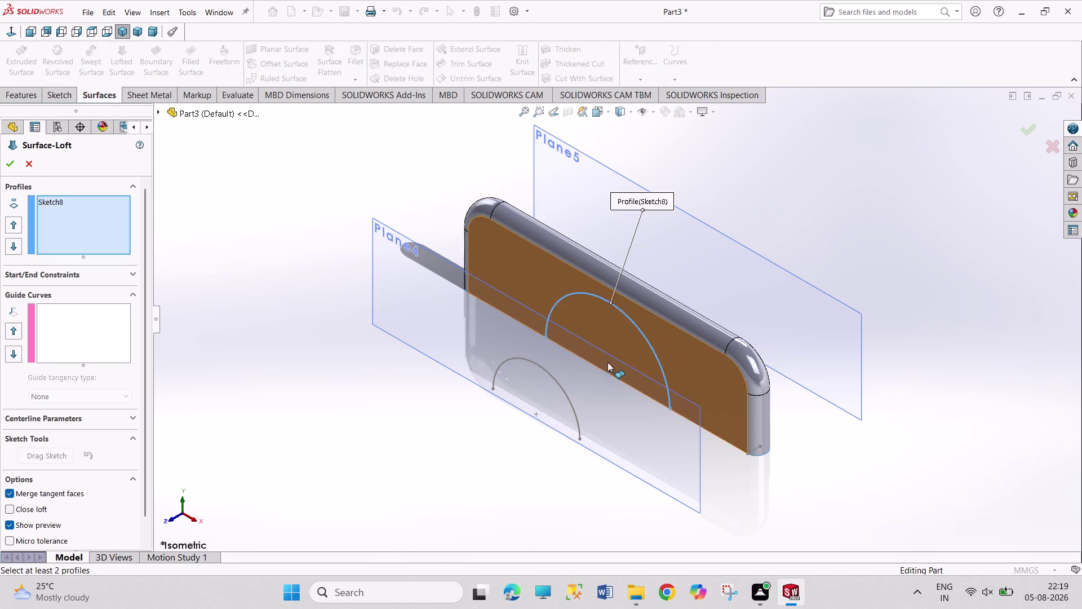
click(567, 395)
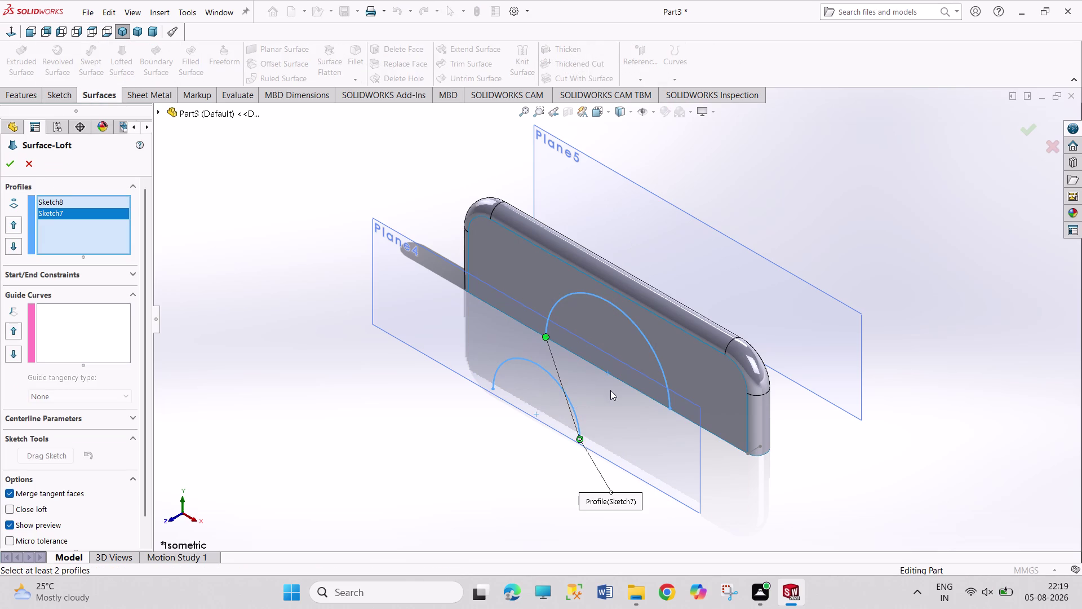
click(12, 165)
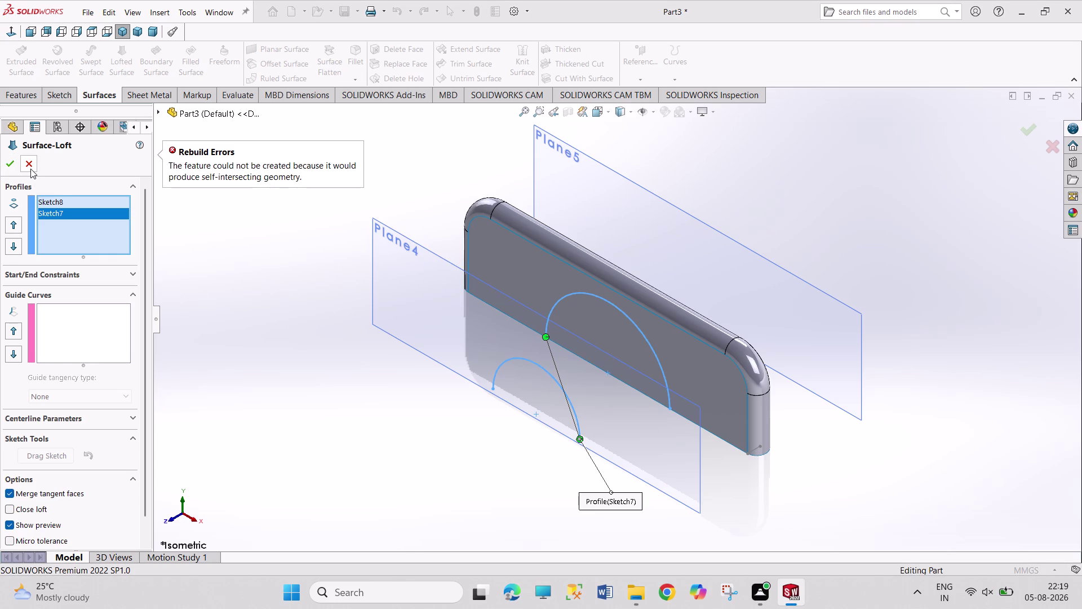
click(30, 169)
click(257, 393)
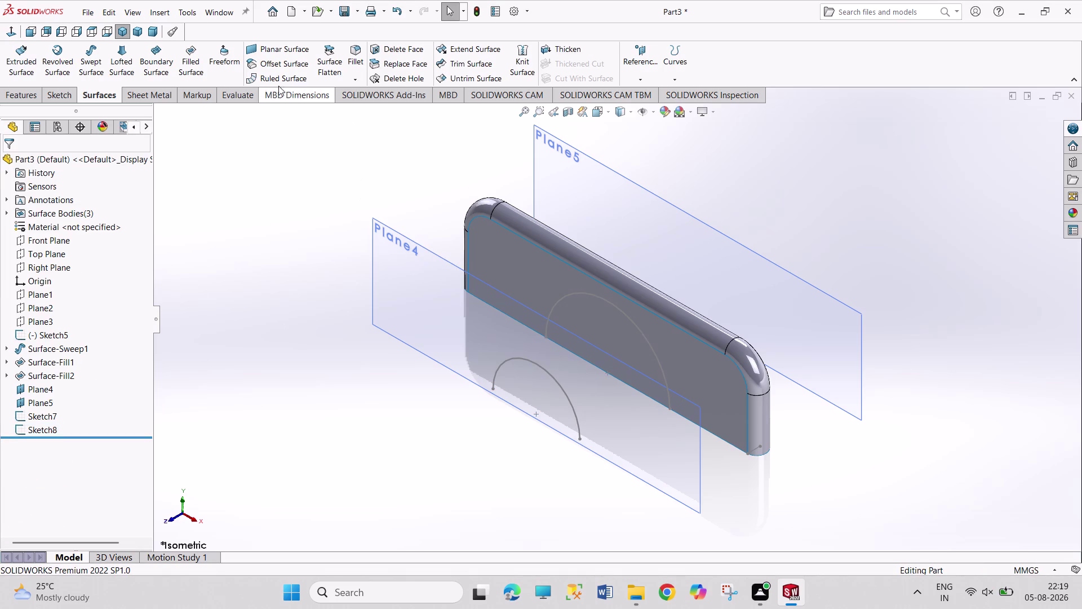
Loft a surface from Sketch7's R35 half-arc to Sketch8's R50 half-arc, then sketch on Plane5.
click(126, 63)
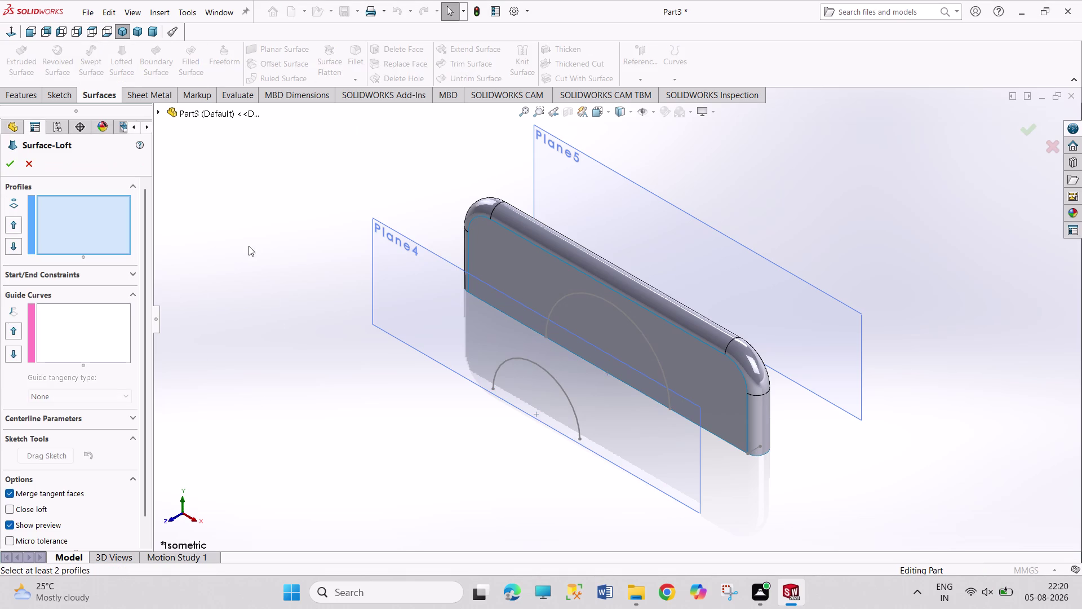
click(555, 380)
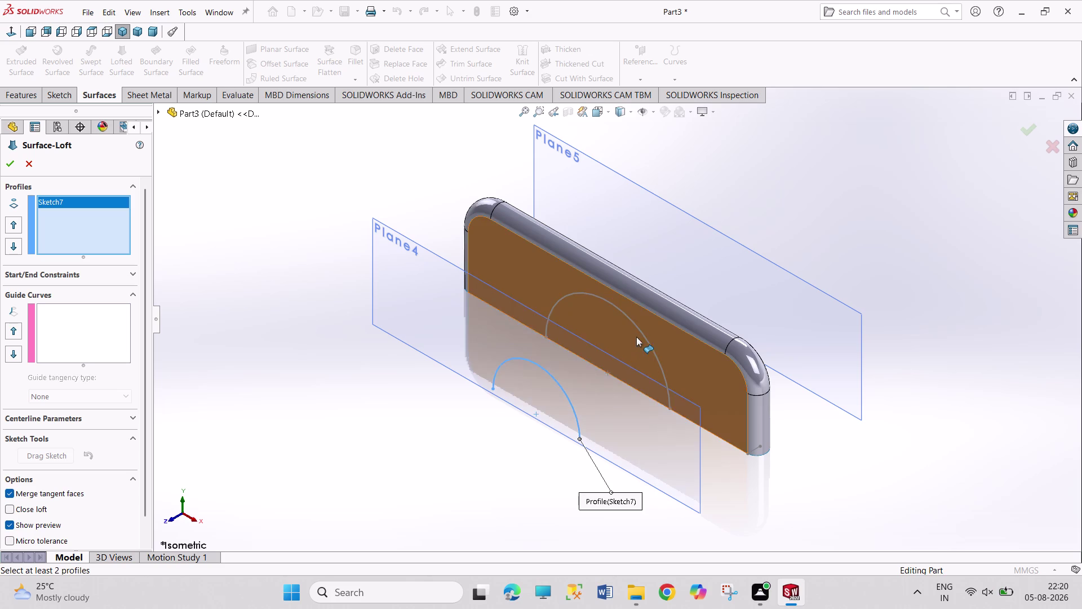
click(640, 330)
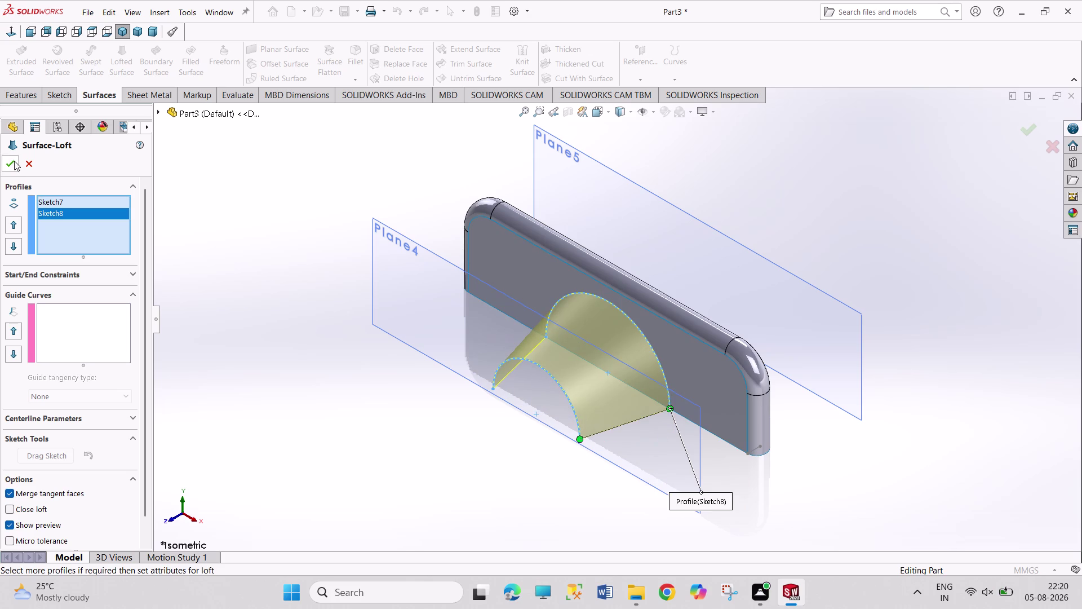
click(12, 160)
click(299, 444)
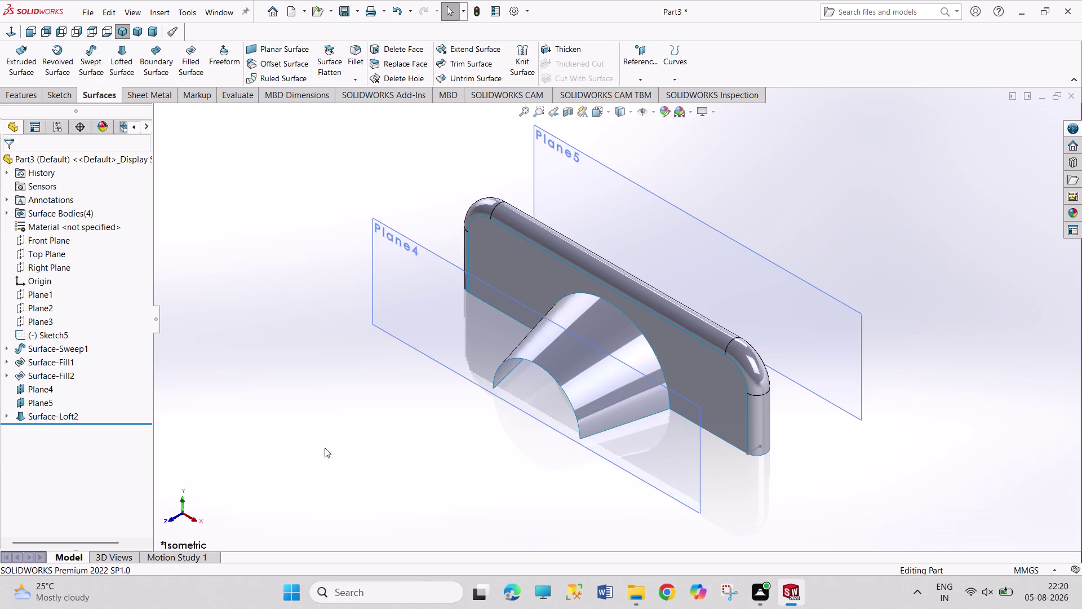
middle_drag(485, 457, 407, 496)
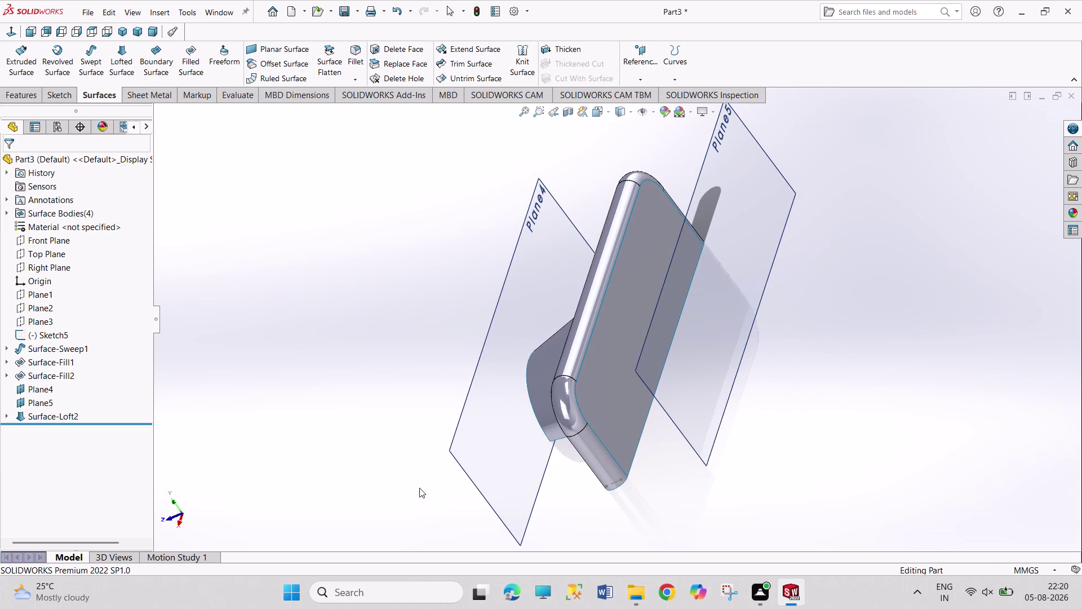
click(737, 293)
click(787, 261)
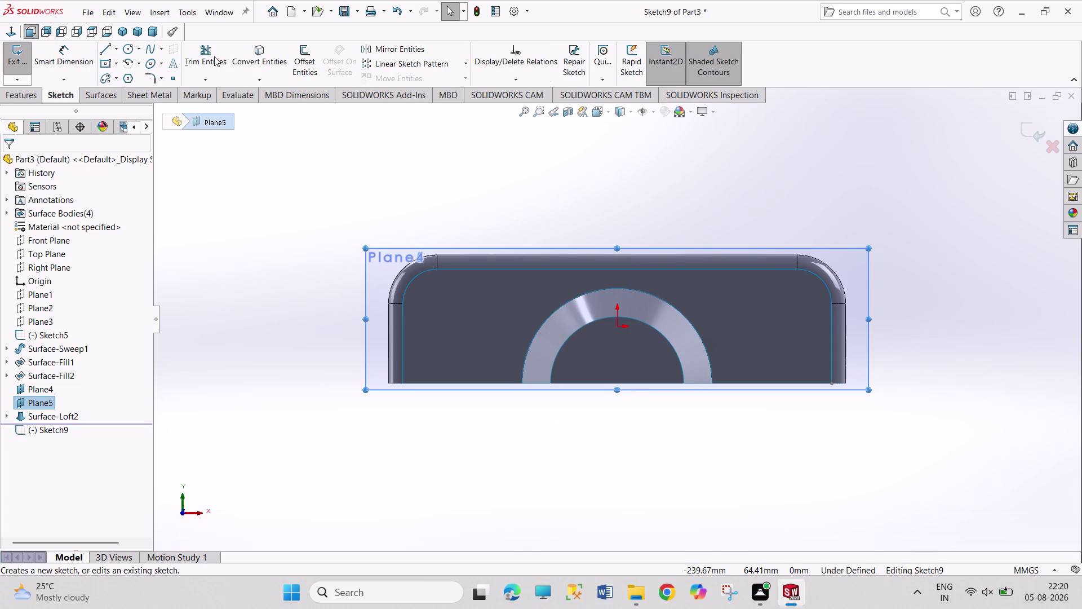
Convert the loft's inner R35 arc edge into Sketch9 and orbit to view Plane5.
click(642, 320)
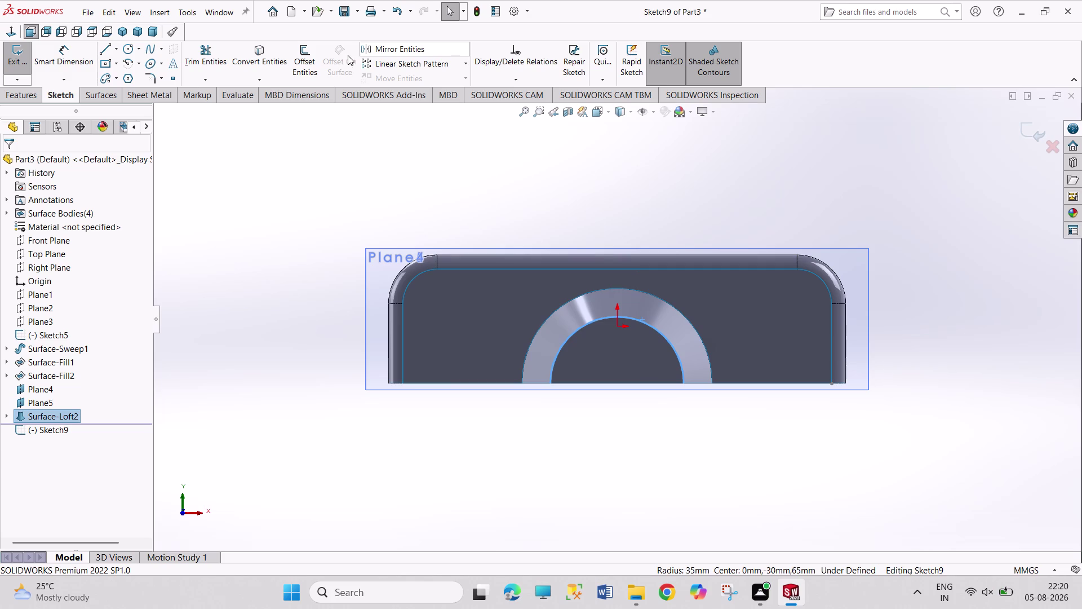
click(266, 58)
click(573, 192)
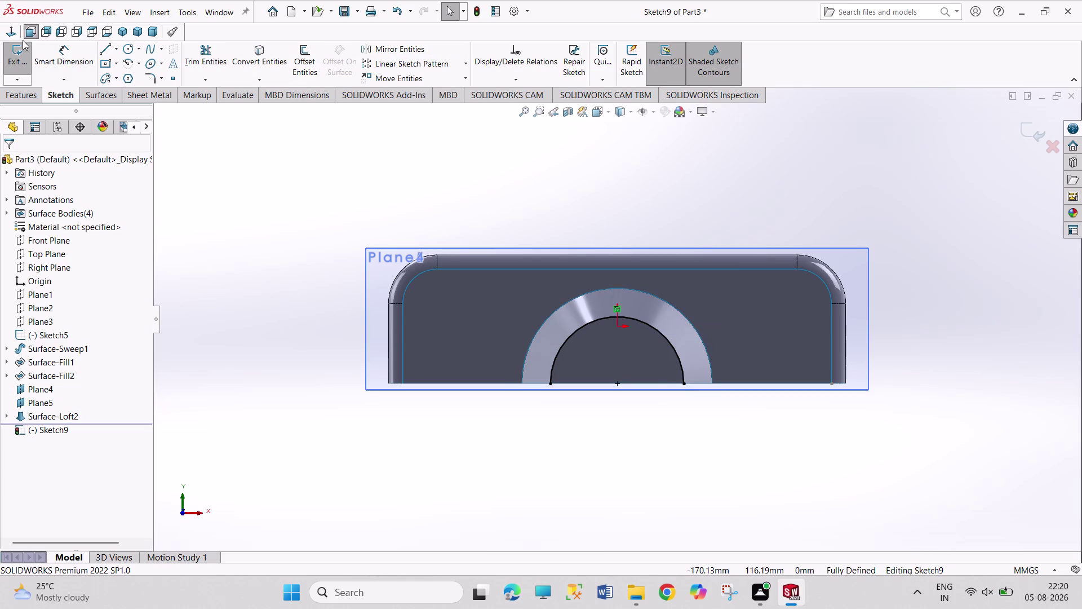
click(128, 30)
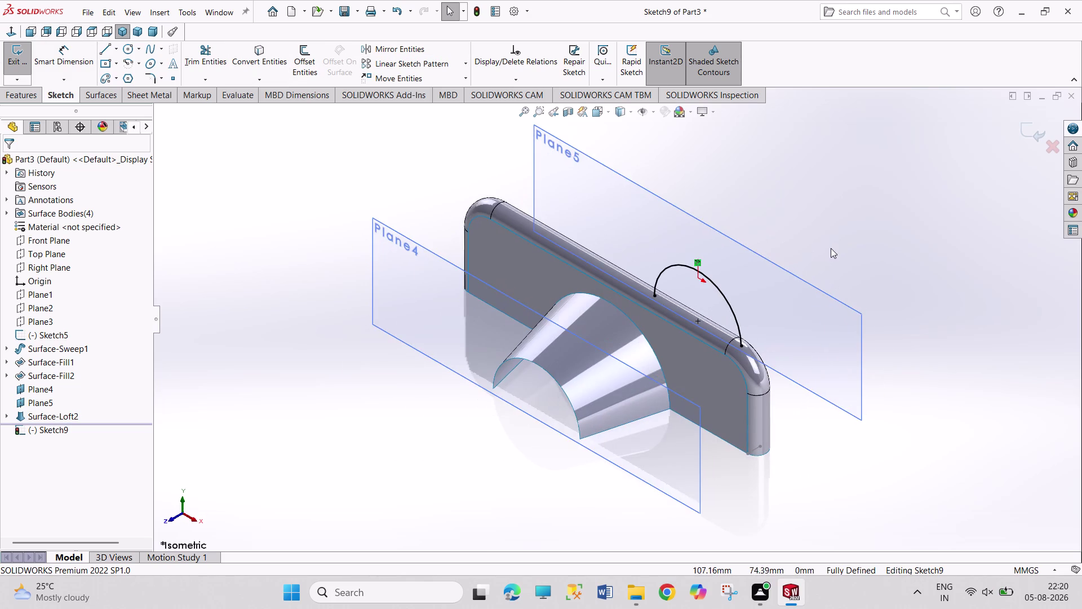
middle_drag(828, 249, 755, 272)
Select the fill surface, exit Sketch9, and pick the plane for the next sketch.
click(633, 312)
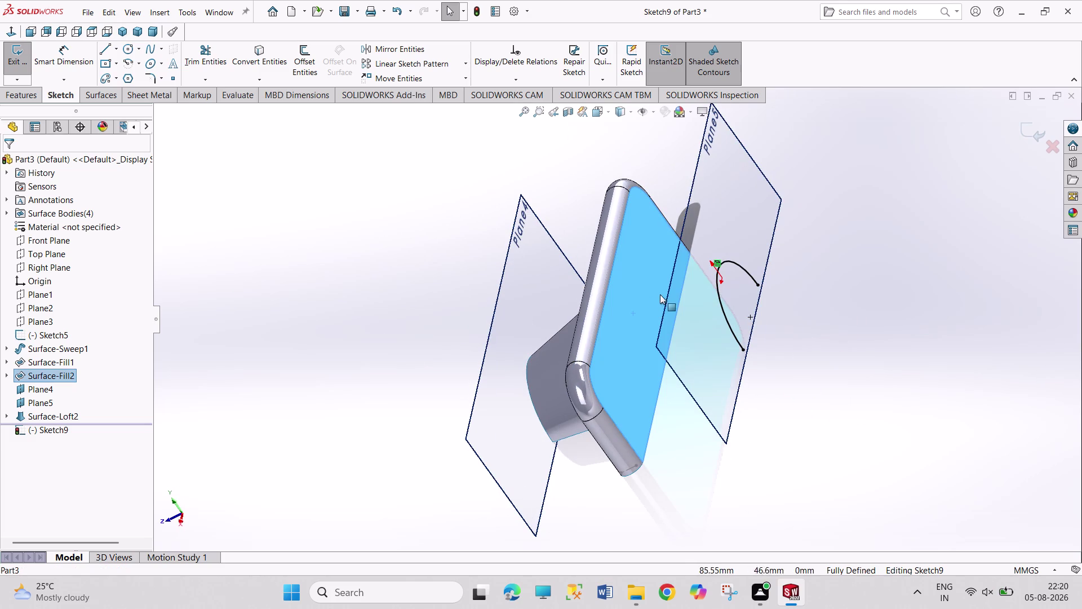
right_click(643, 278)
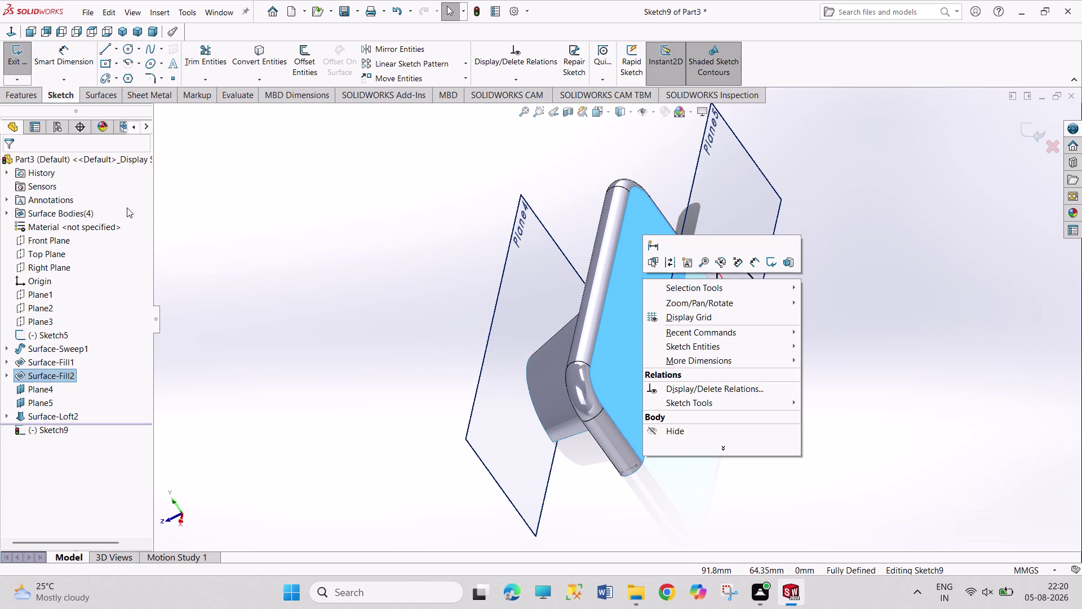
drag(195, 206, 190, 200)
click(18, 51)
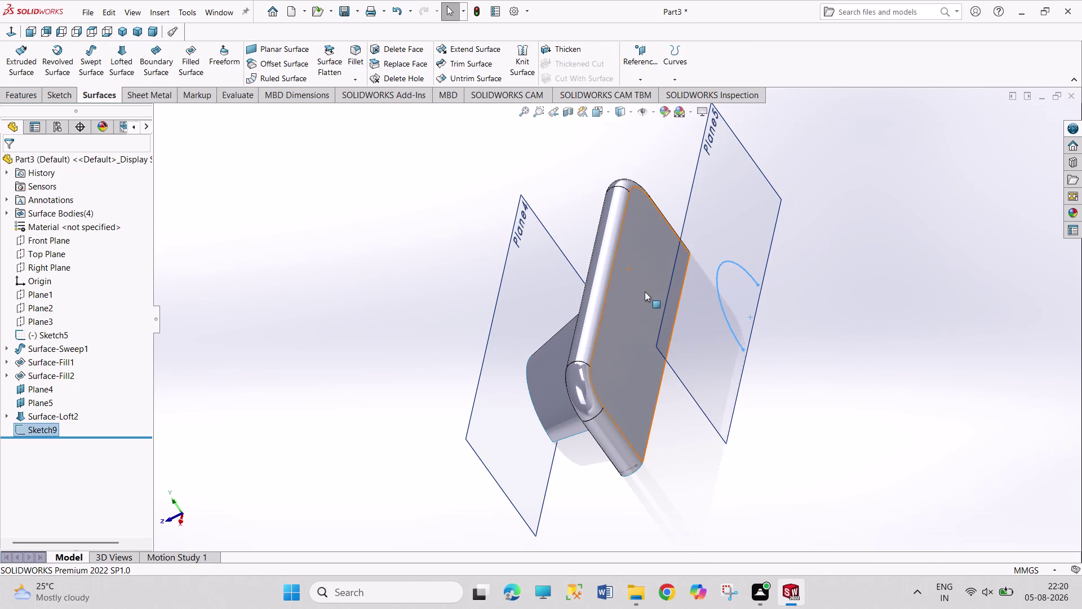
click(644, 291)
Convert the loft's outer R50 arc edge into Sketch10 and exit the sketch.
click(693, 261)
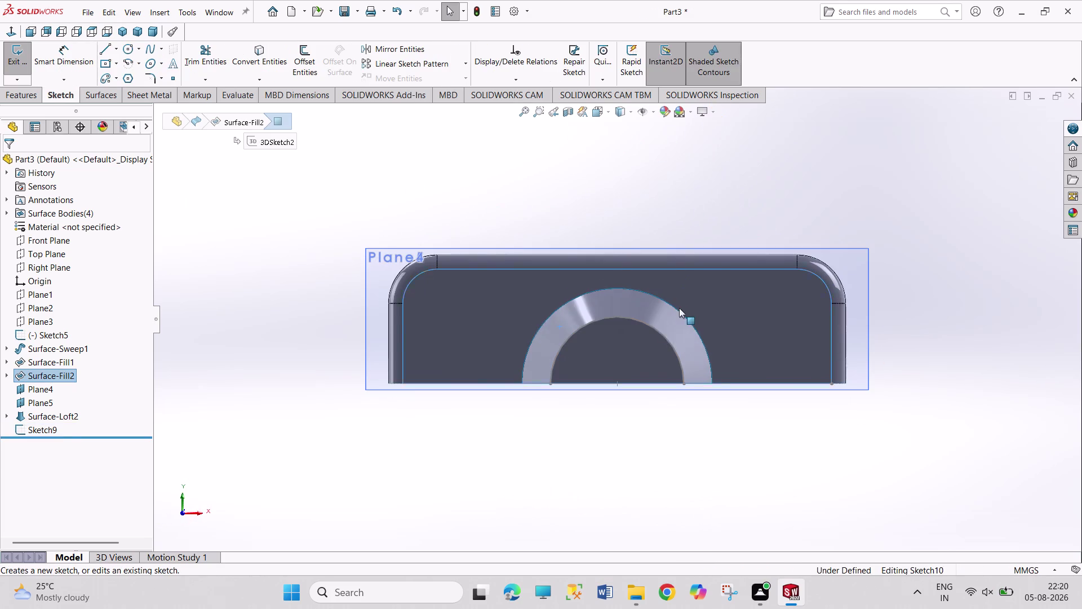
click(664, 299)
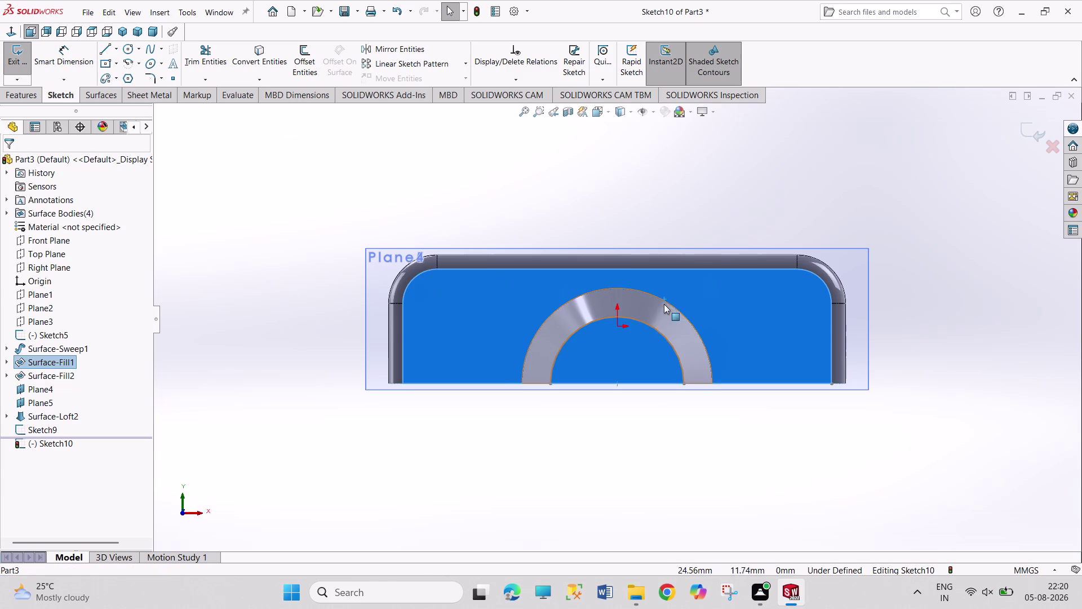
click(625, 197)
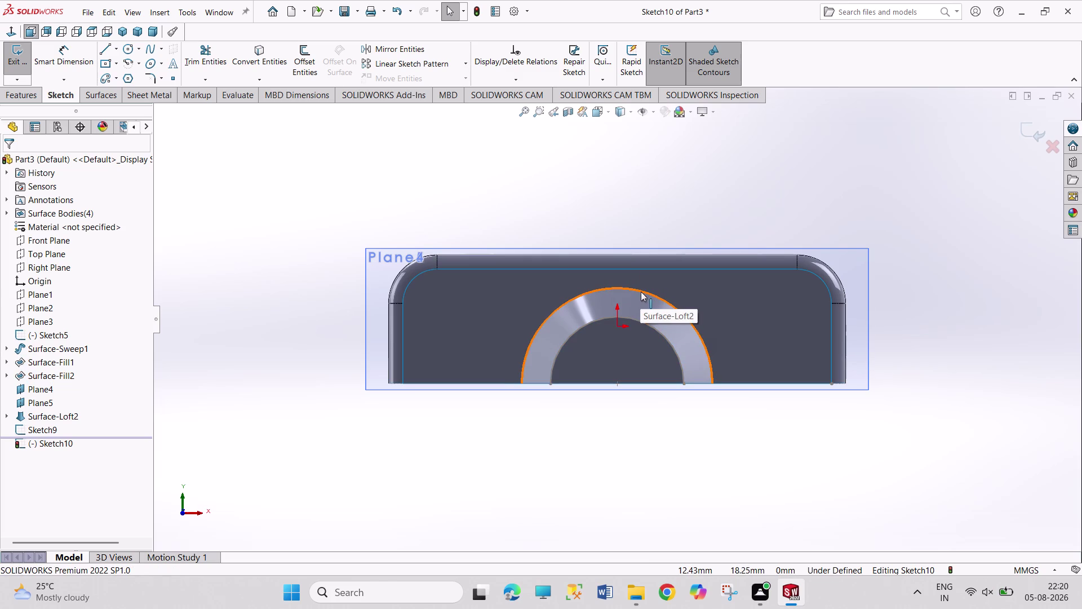
click(641, 291)
click(267, 51)
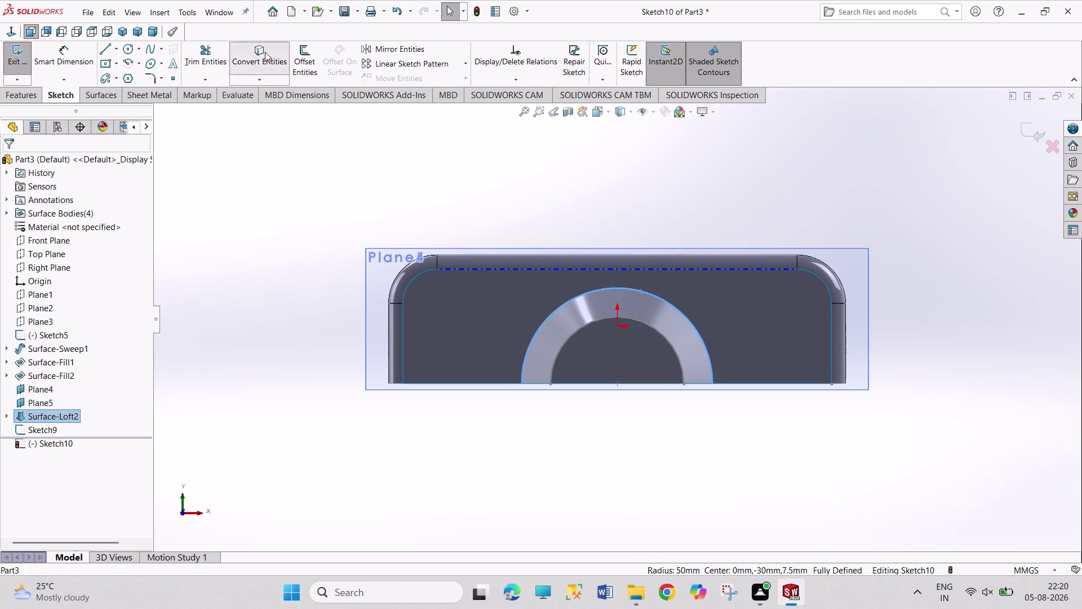
click(19, 59)
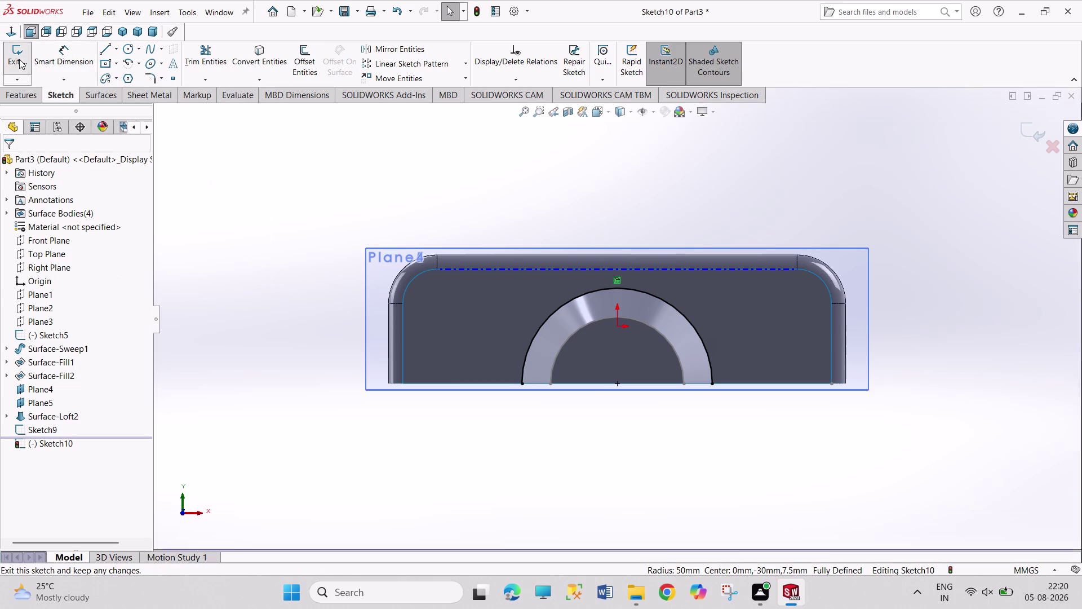
click(127, 34)
Orbit the model to check the new arc and start a swept surface.
middle_drag(913, 272, 875, 276)
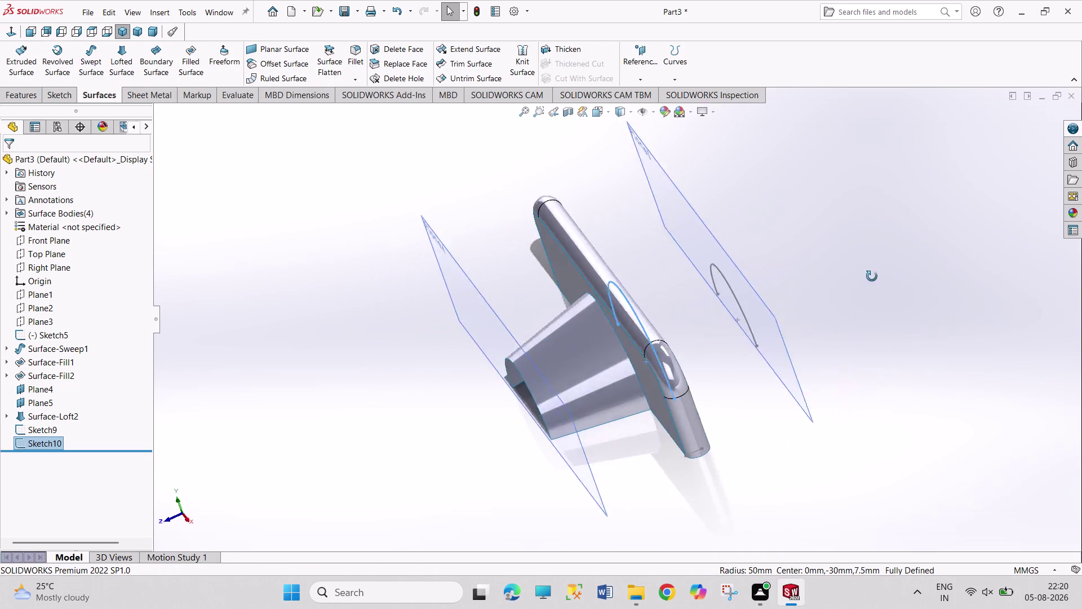
middle_drag(875, 275, 846, 292)
click(271, 175)
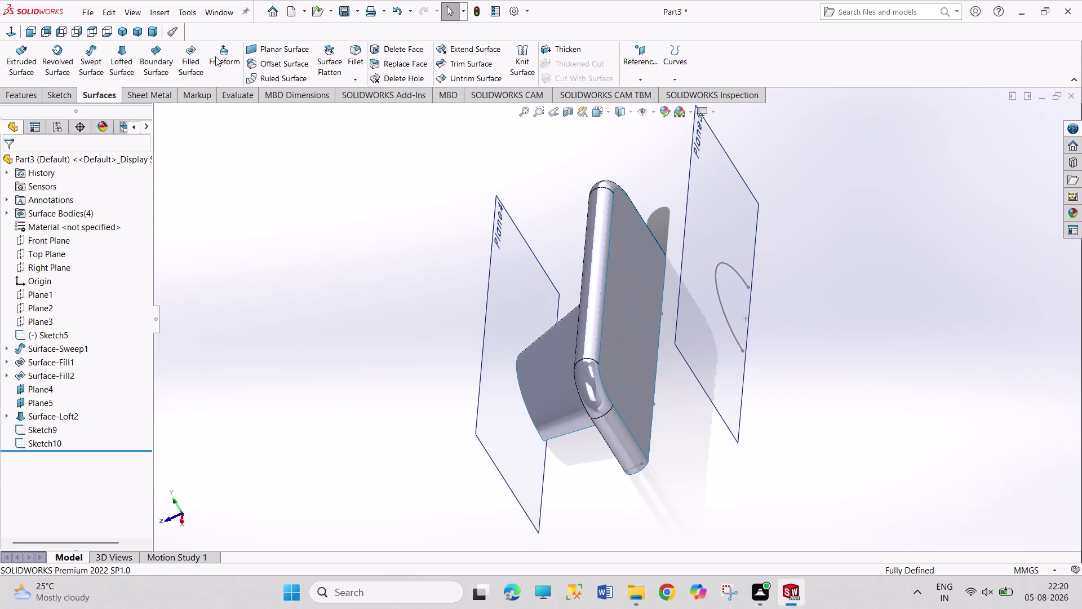
click(93, 66)
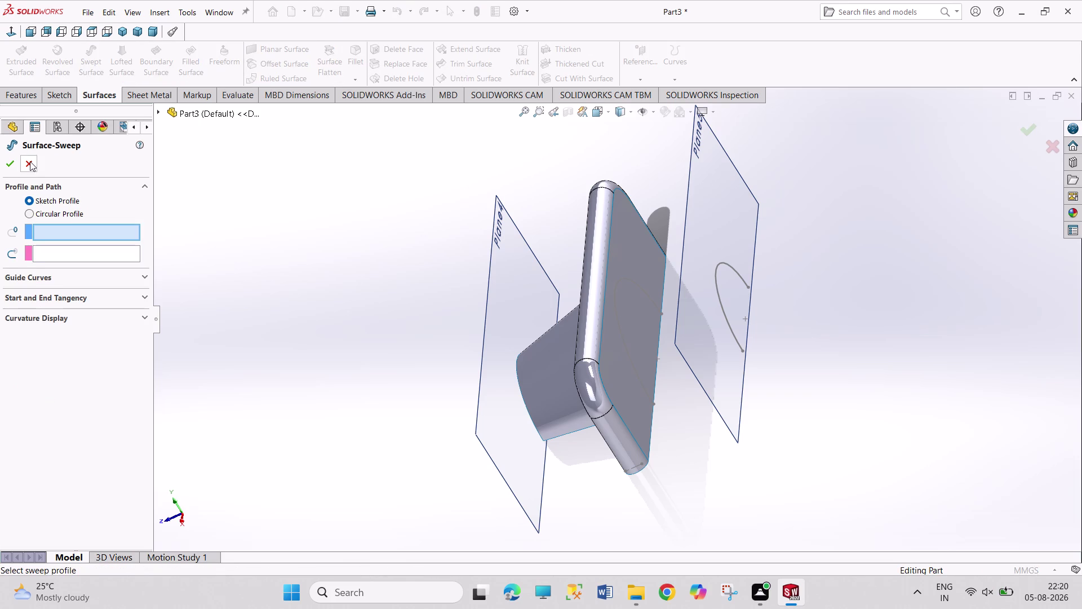
Cancel the sweep, start a lofted surface, and clear the wrongly chosen profiles.
click(30, 161)
click(120, 67)
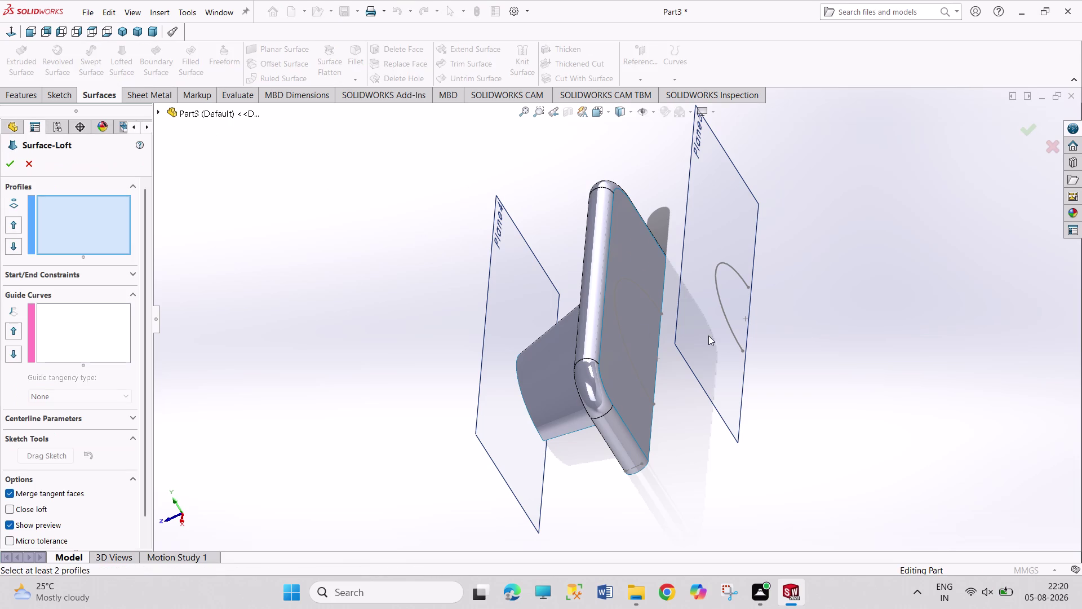
click(735, 337)
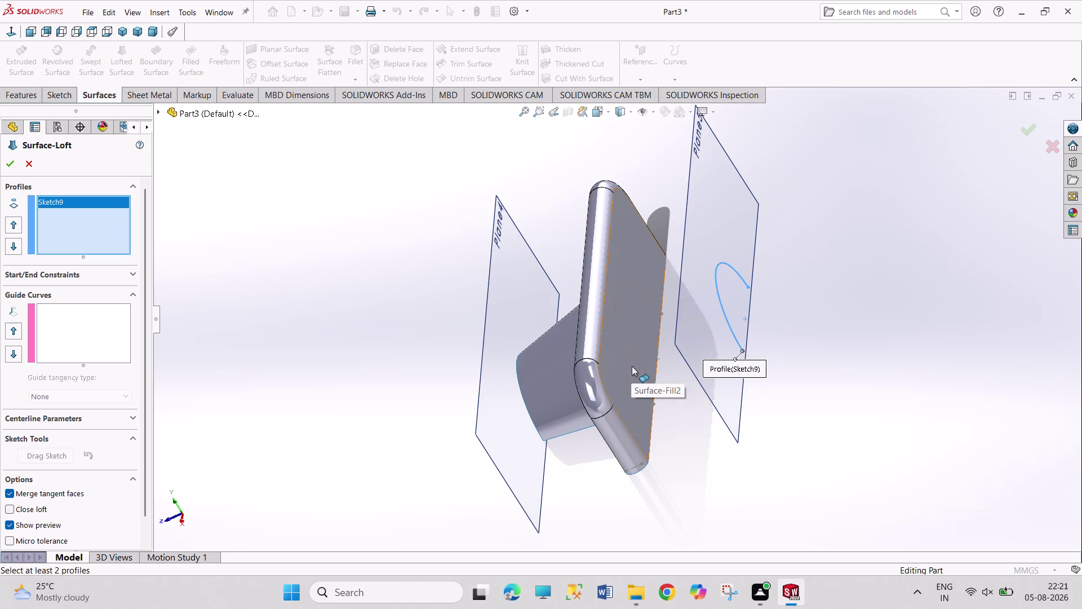
click(632, 366)
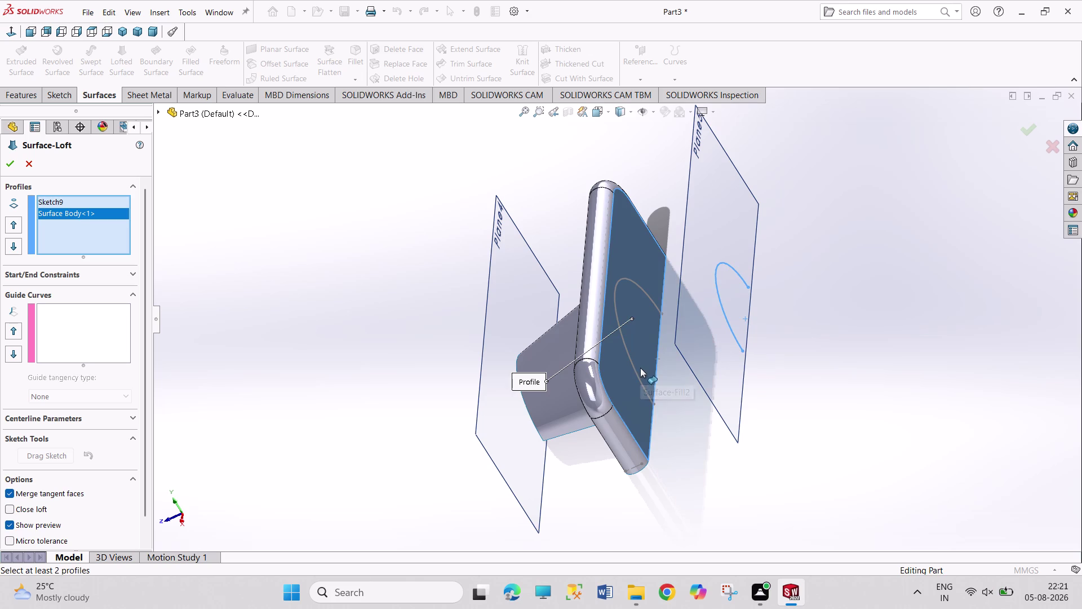
scroll(down, 3)
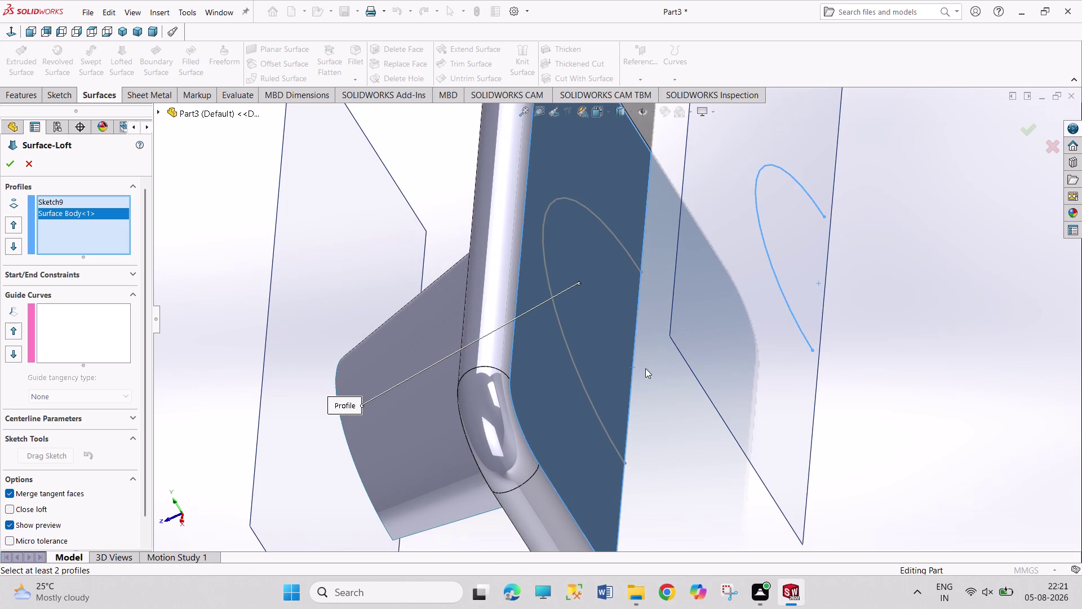
right_click(91, 215)
click(126, 229)
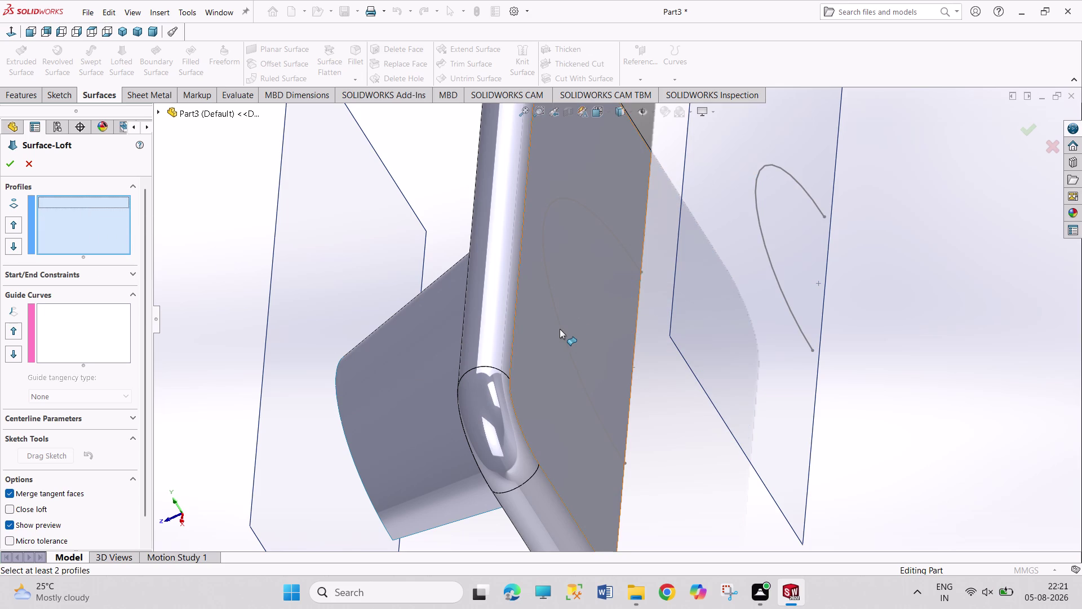
Loft Surface-Loft3 from the near half-arc to the far half-arc.
click(561, 329)
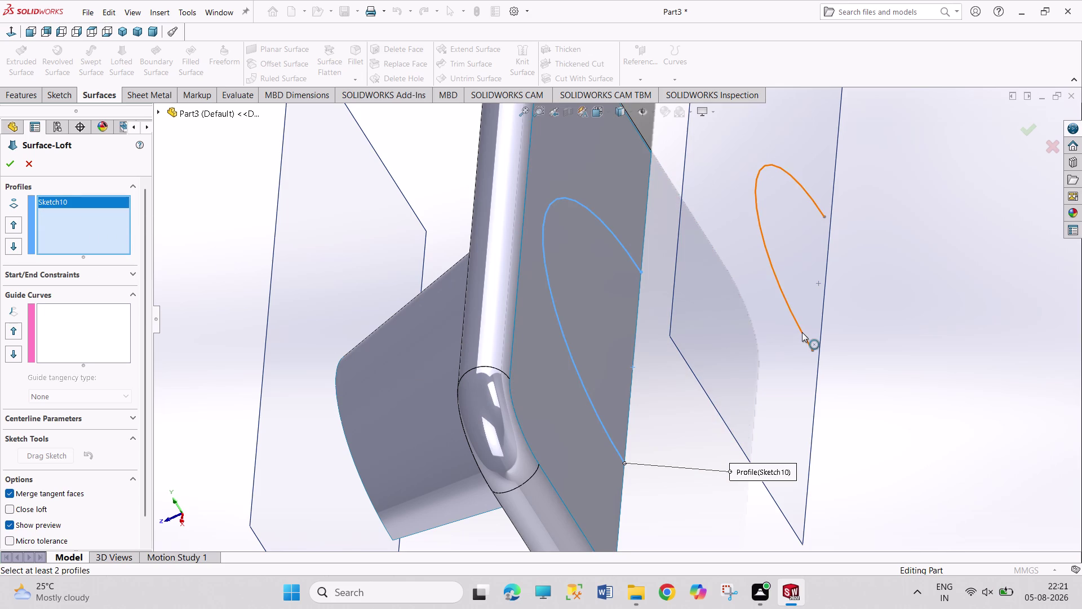
click(802, 331)
click(9, 169)
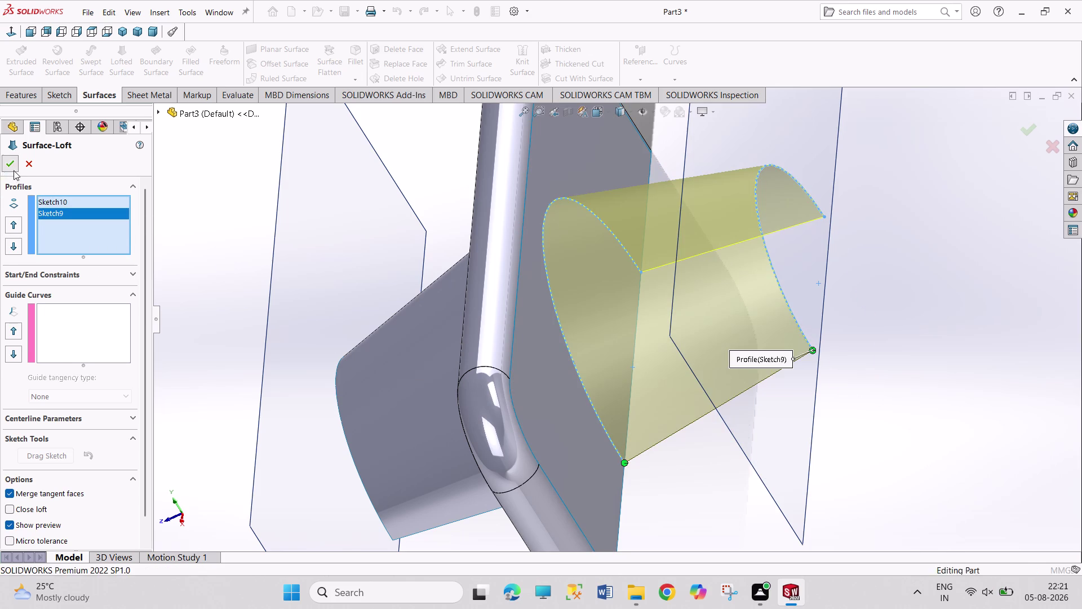
scroll(up, 3)
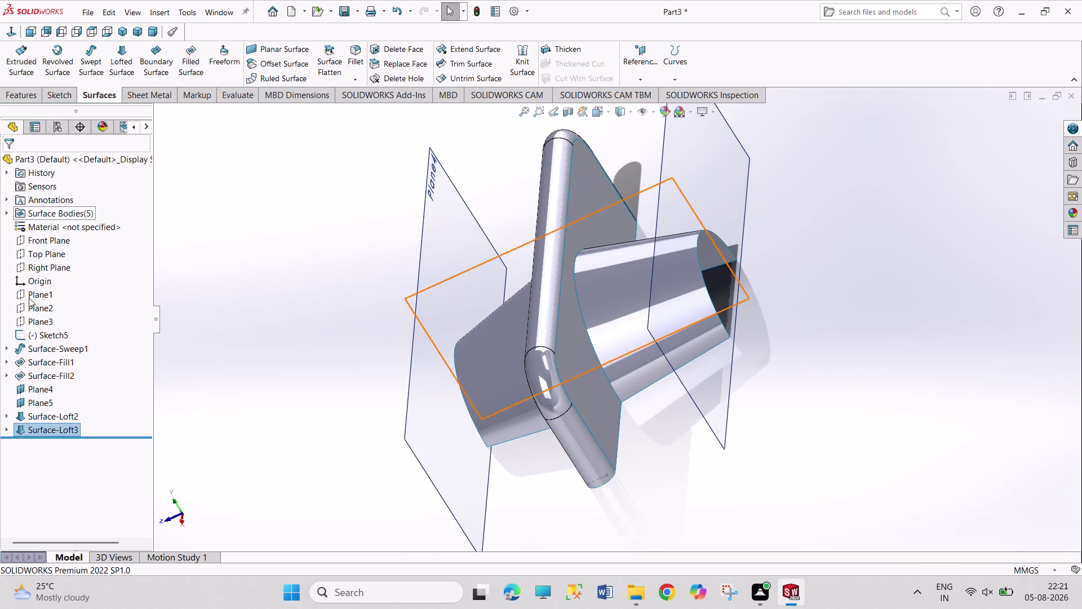
click(41, 386)
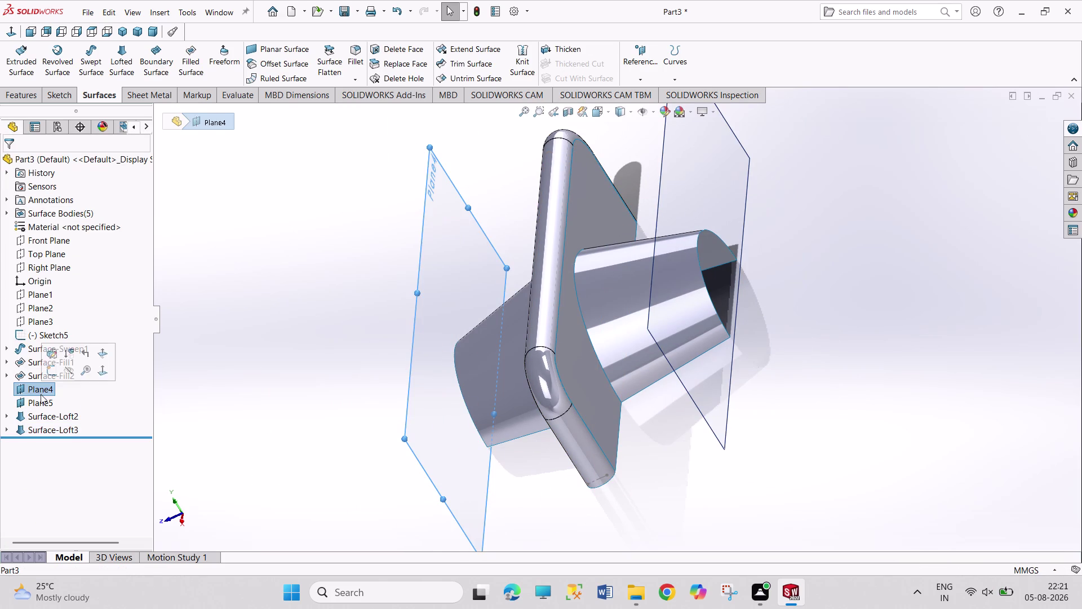
Hide Plane4 and Plane5, then start Sketch11 on Plane3.
click(42, 404)
click(56, 388)
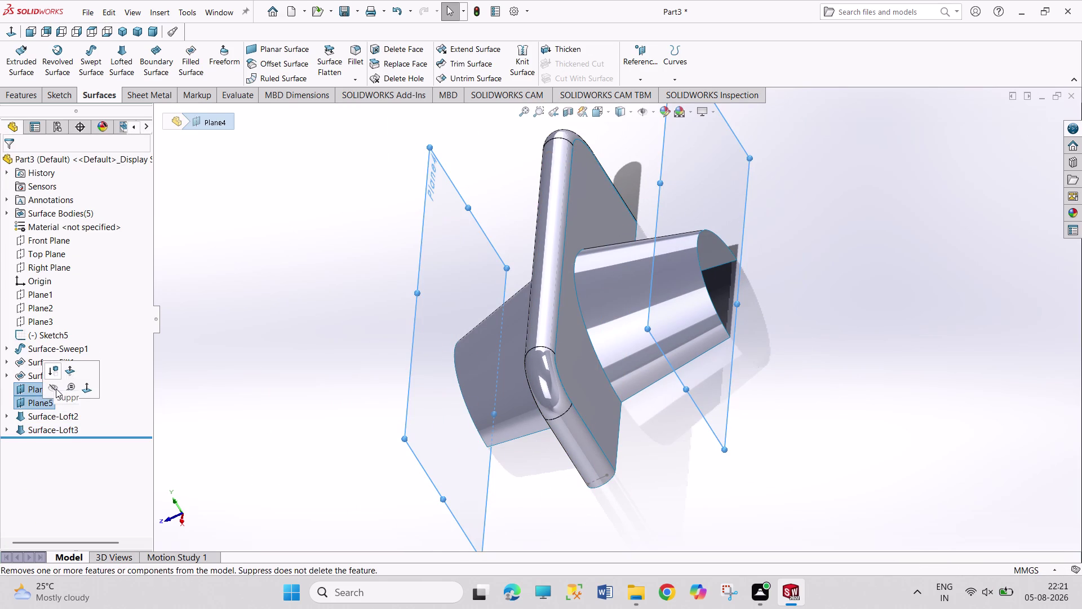
click(181, 377)
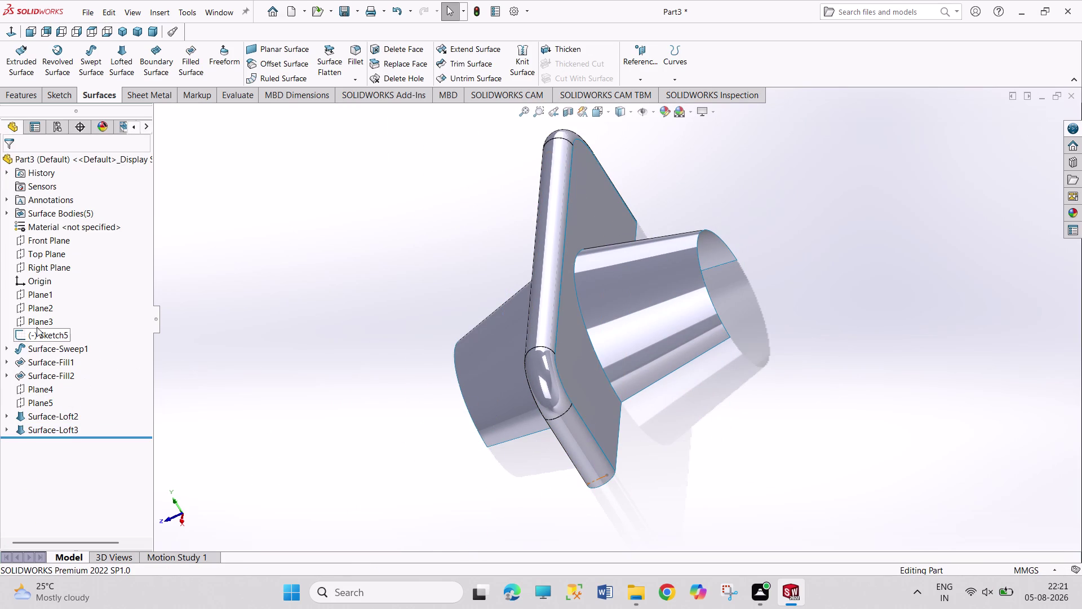
click(38, 323)
click(45, 310)
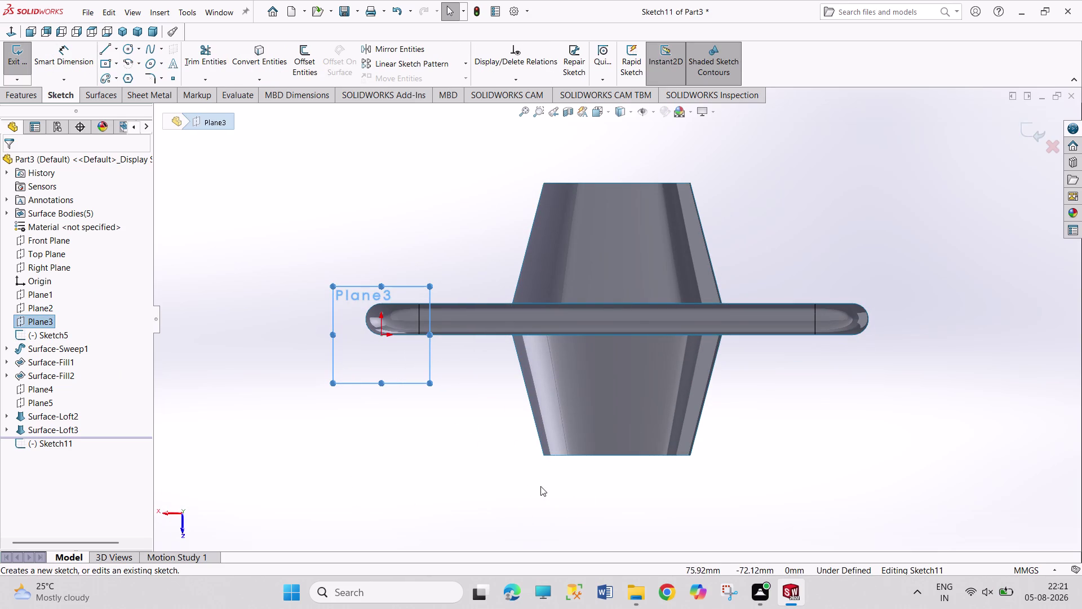
View Plane3 normal-to and draw a centre-point half-arc on the loft edge.
scroll(up, 3)
scroll(down, 3)
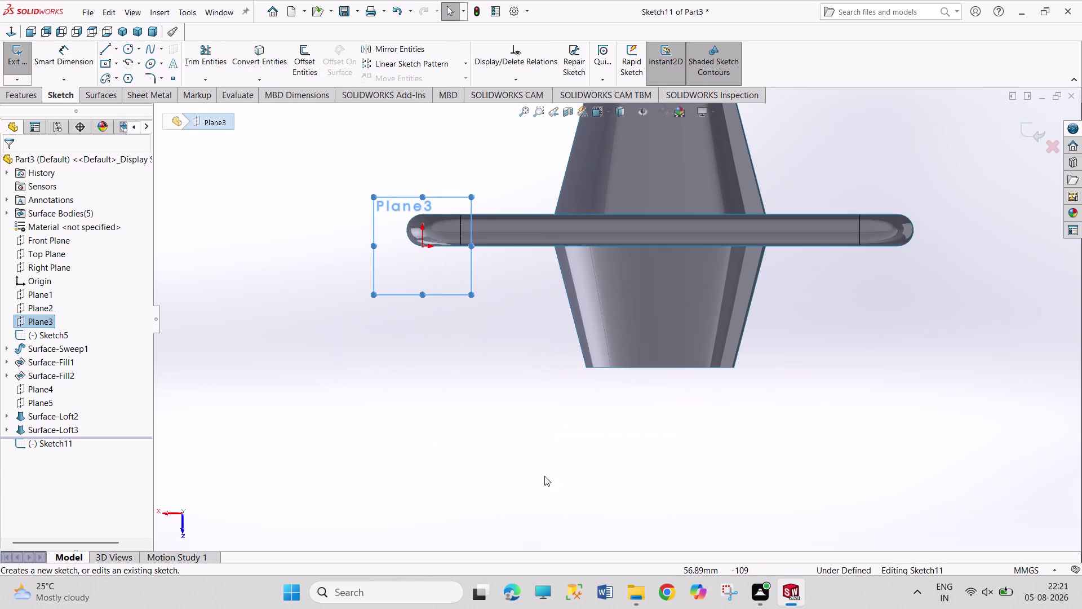
scroll(down, 3)
scroll(down, 3)
scroll(up, 3)
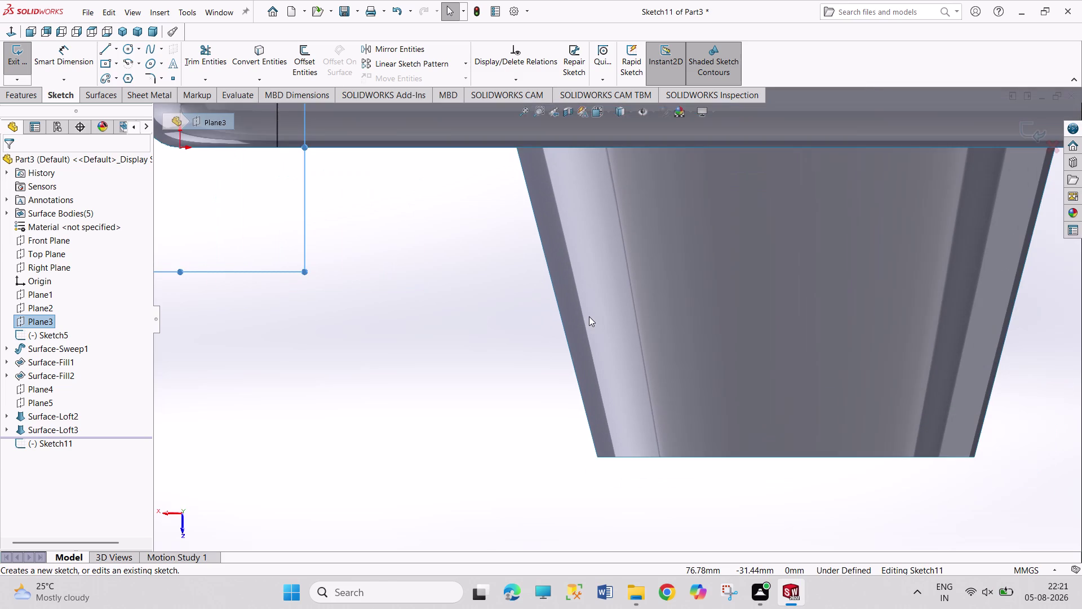
scroll(up, 3)
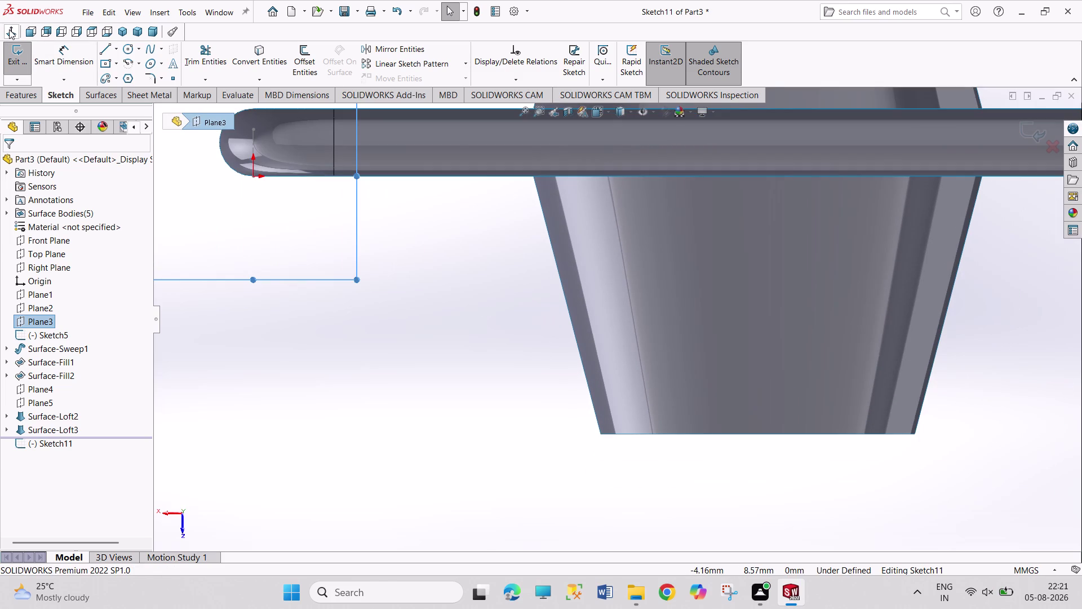
click(9, 30)
scroll(down, 3)
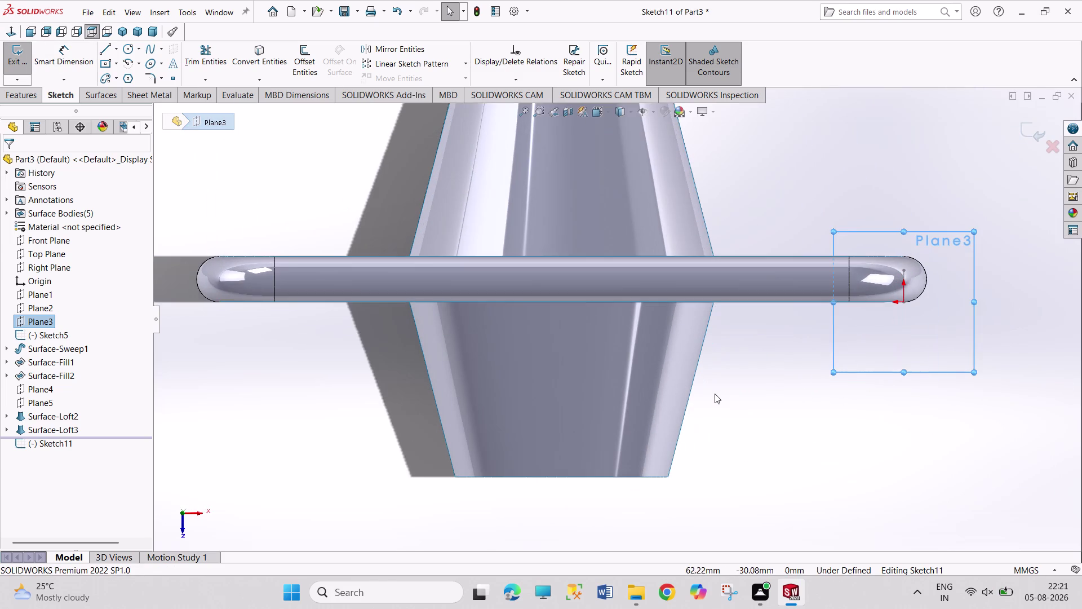
scroll(down, 3)
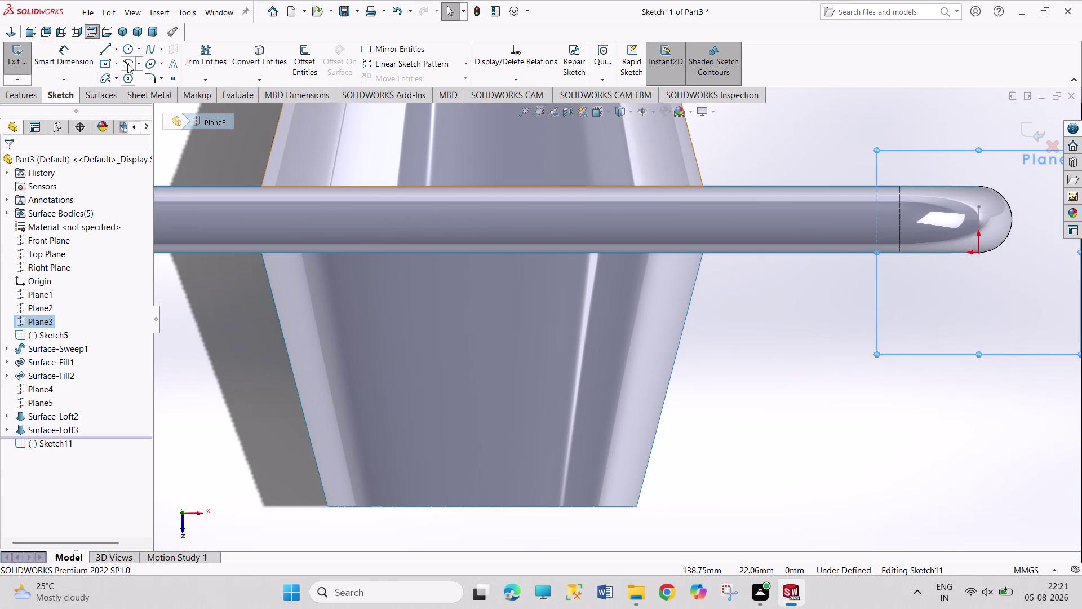
click(126, 64)
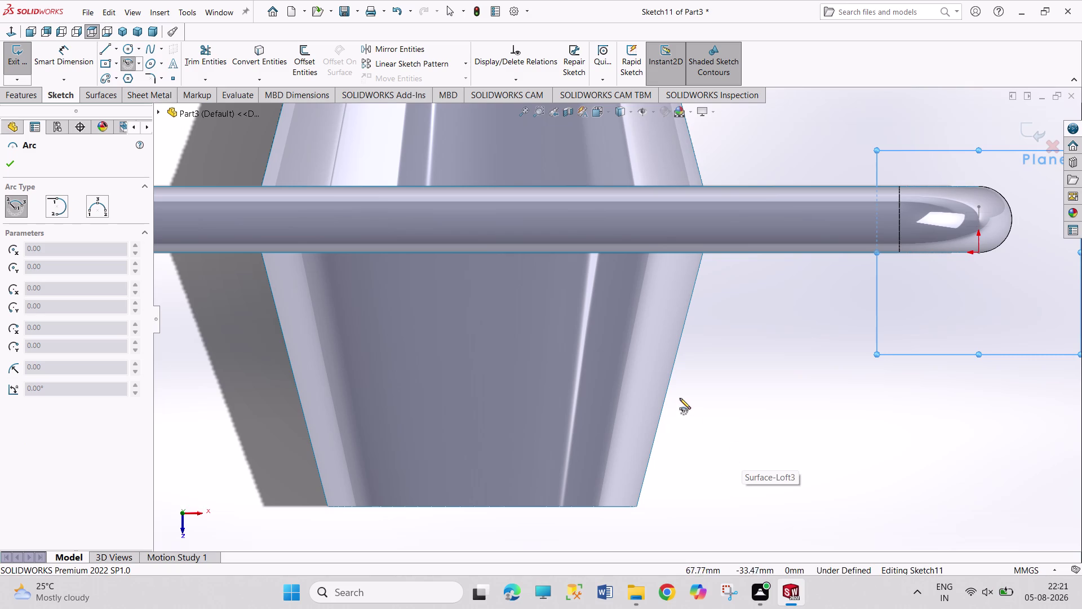
click(671, 372)
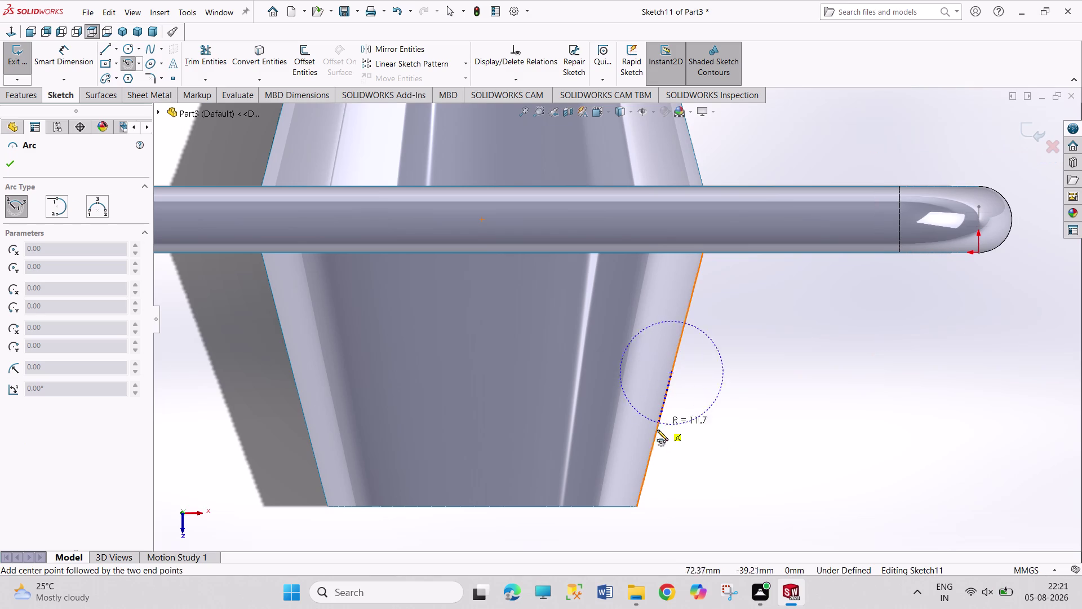
click(648, 456)
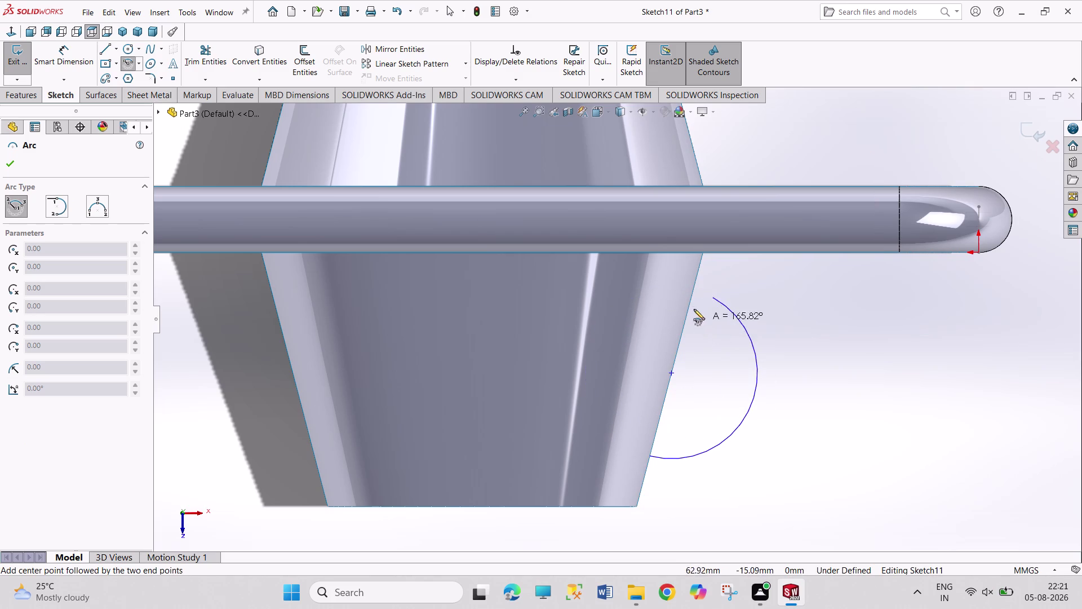
click(693, 292)
Dimension the half-arc's radius to 15 mm.
right_drag(836, 353, 855, 298)
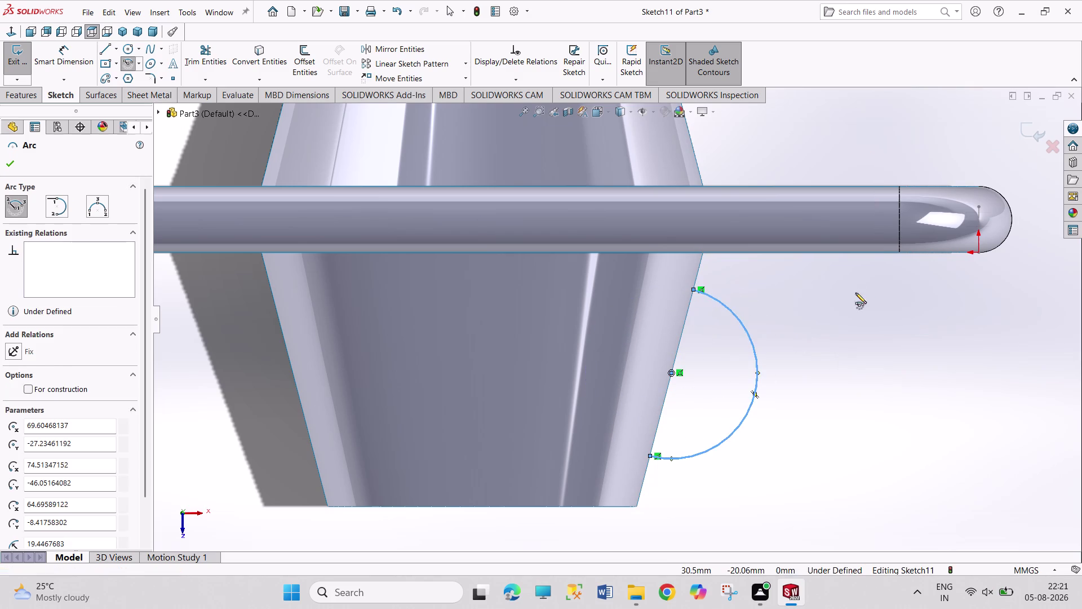
right_drag(855, 298, 855, 287)
click(758, 386)
click(810, 388)
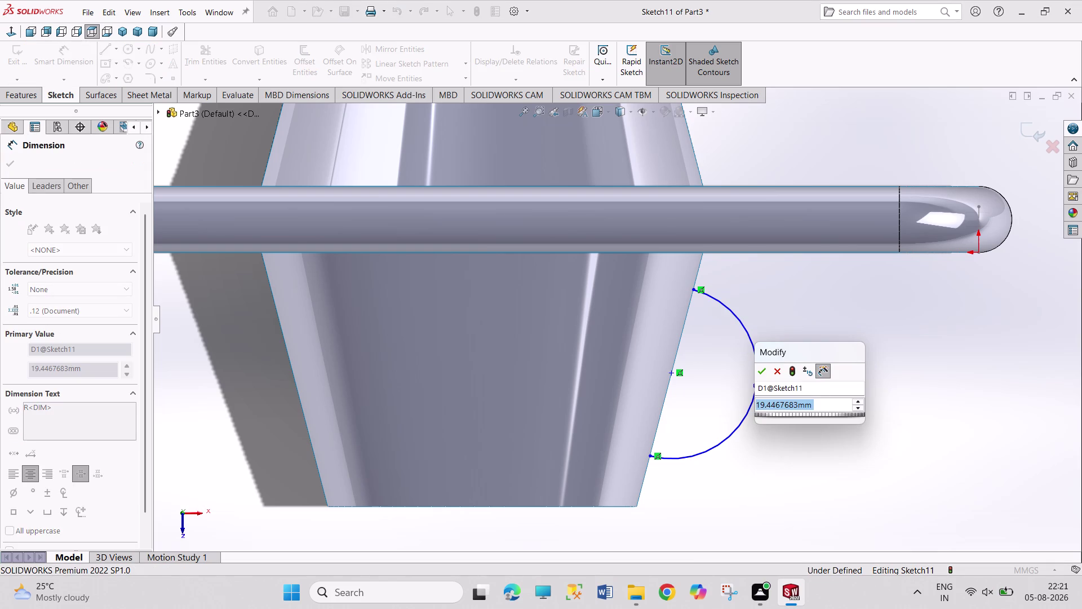
key(1)
key(5)
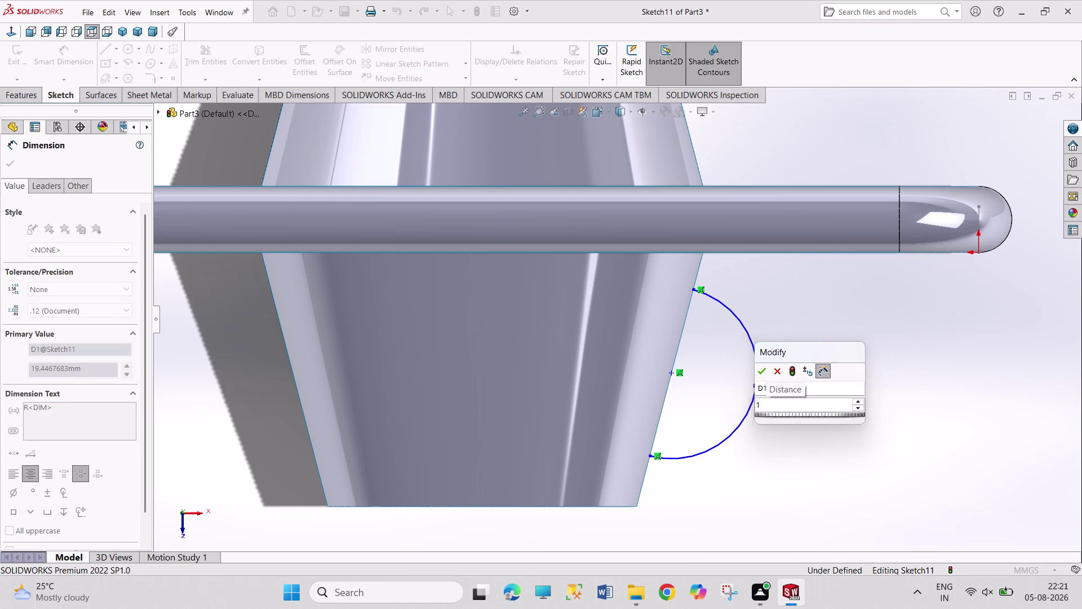
key(Return)
right_click(815, 434)
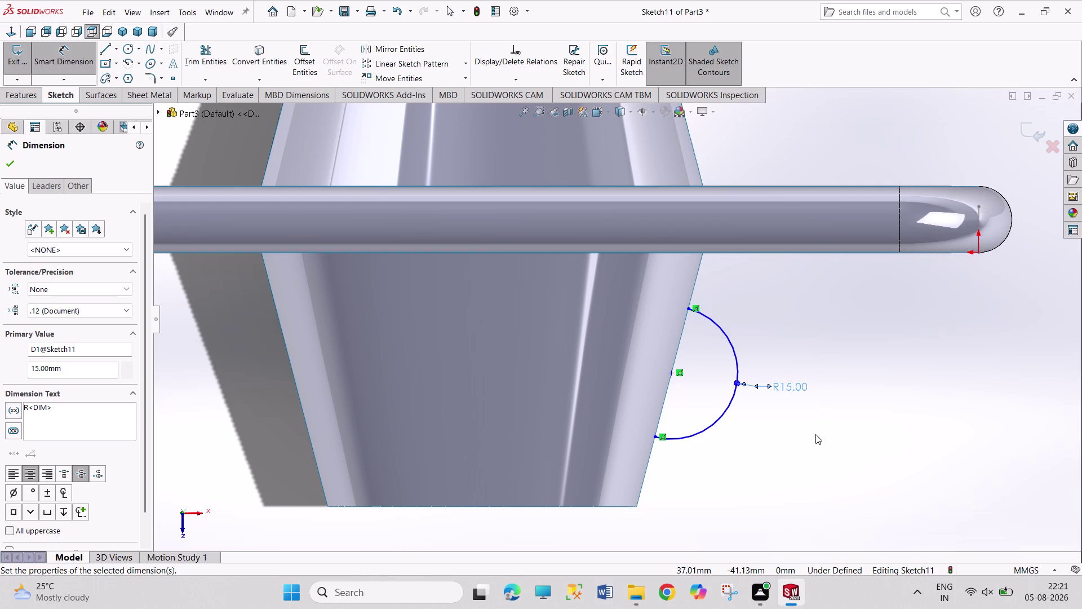
click(791, 454)
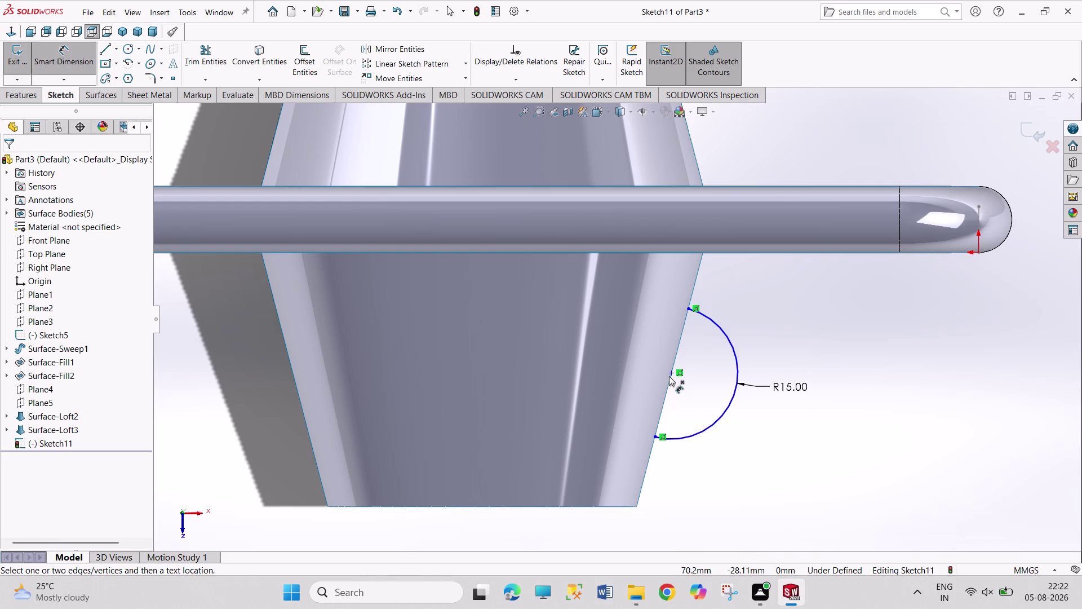
Dimension the arc centre 22 mm from the loft edge's lower end.
click(669, 376)
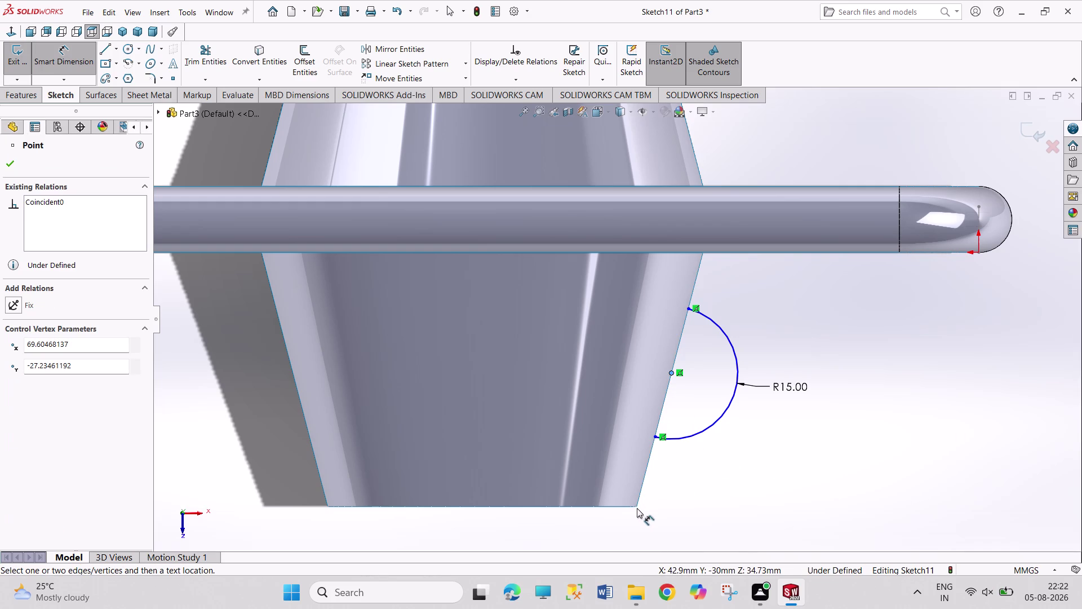
click(638, 505)
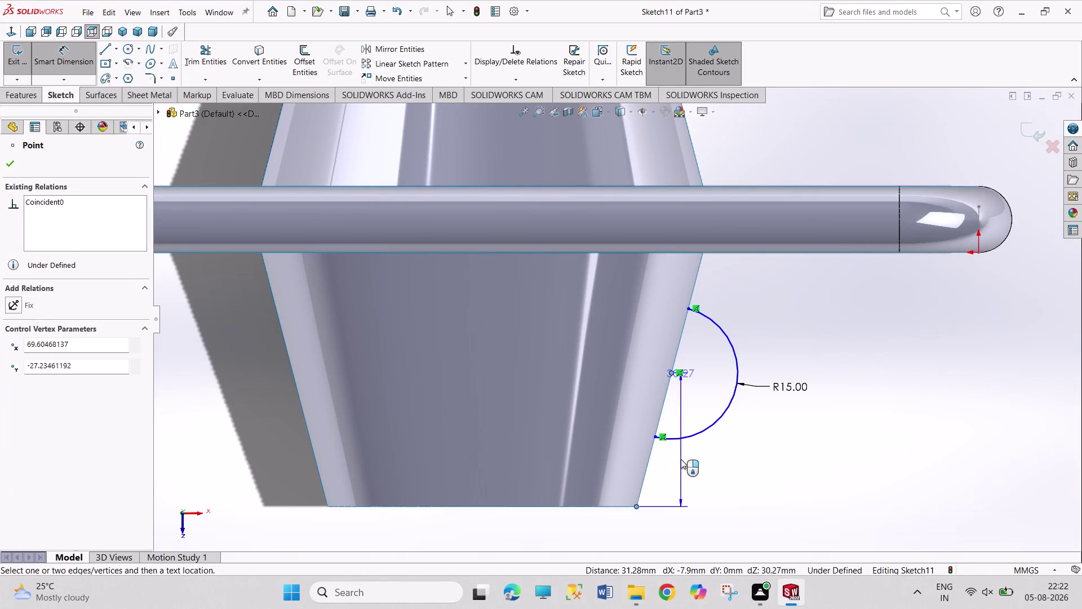
click(666, 455)
text(22)
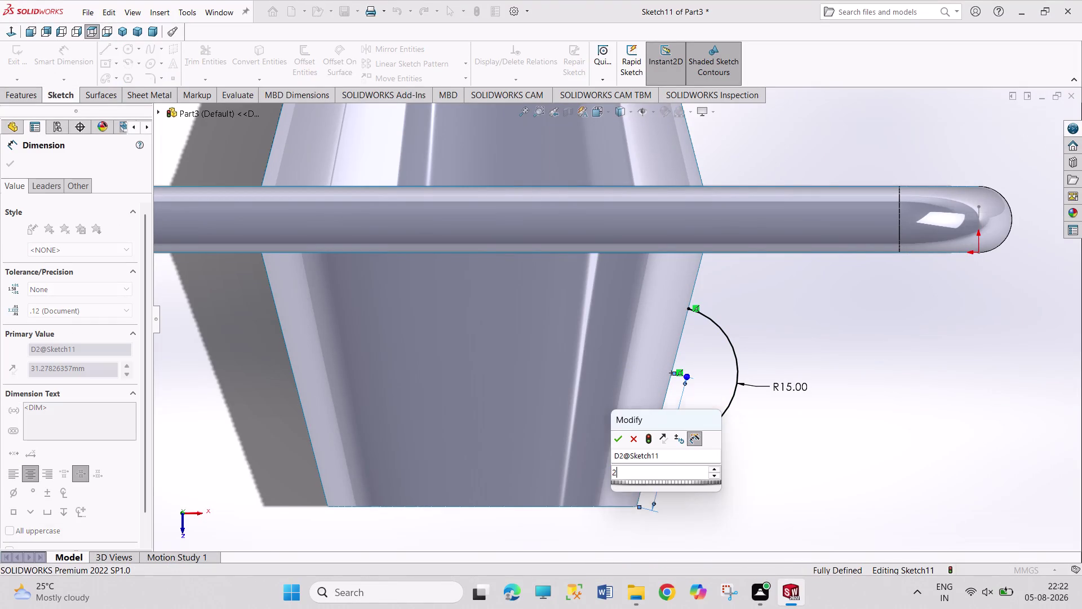
key(Return)
right_click(769, 483)
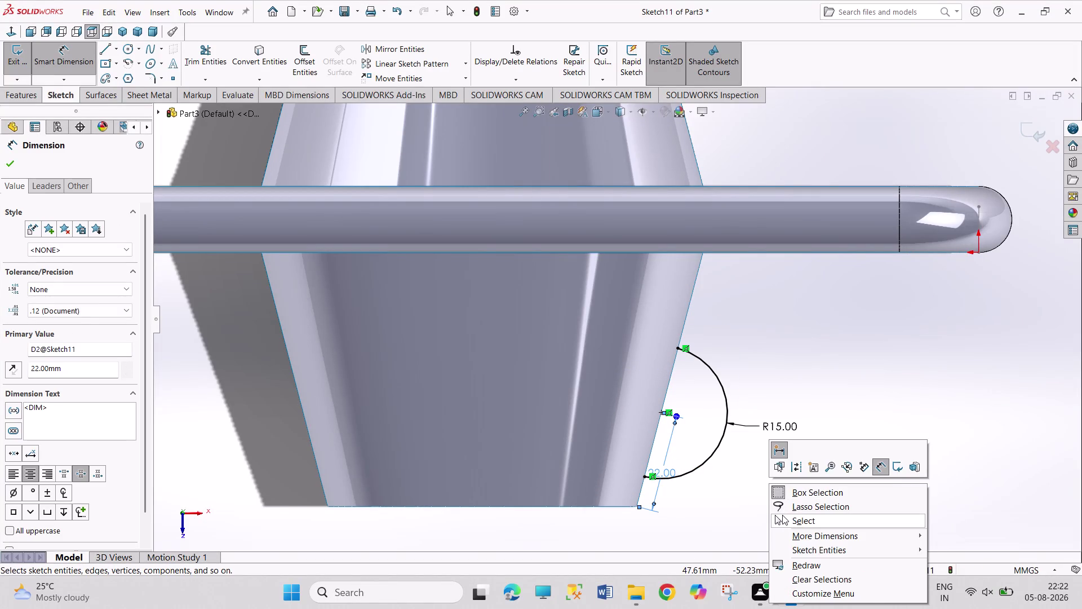
click(782, 515)
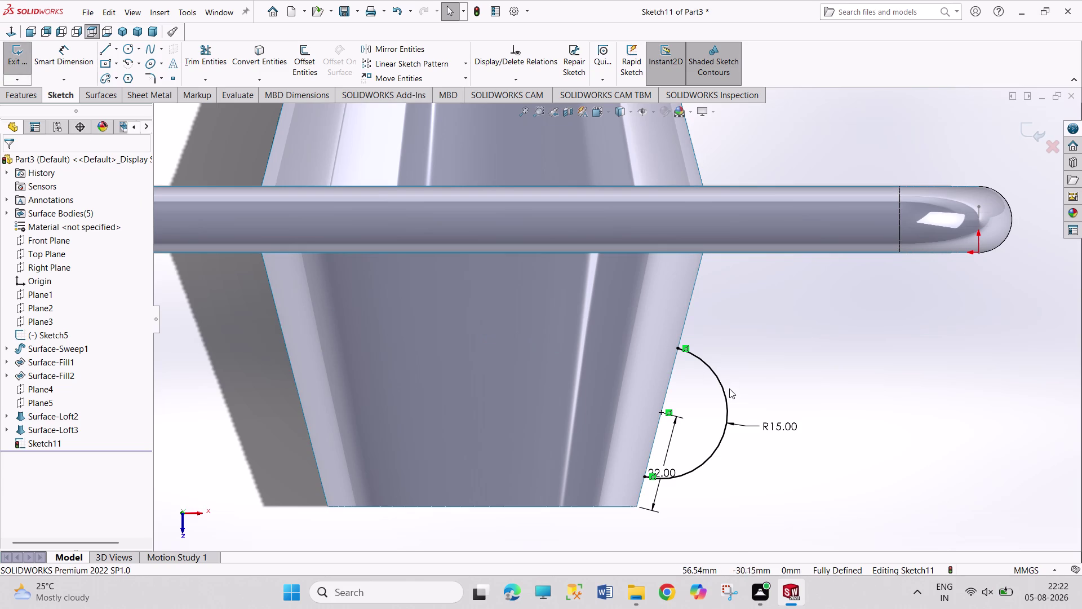
click(125, 34)
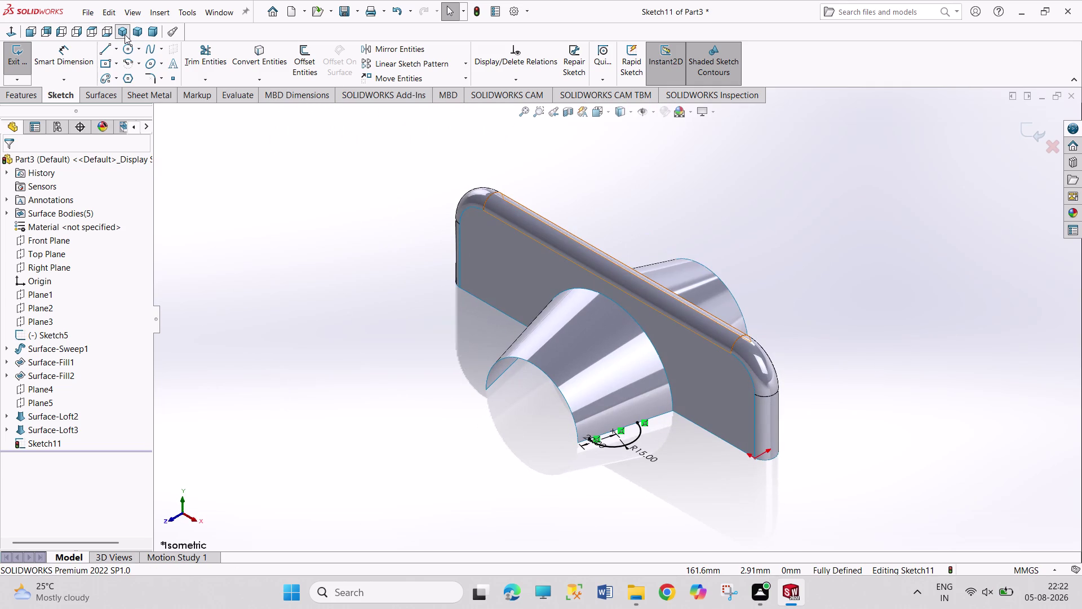
Leave Sketch11 and undo recent changes to look straight at the sketch plane.
click(22, 67)
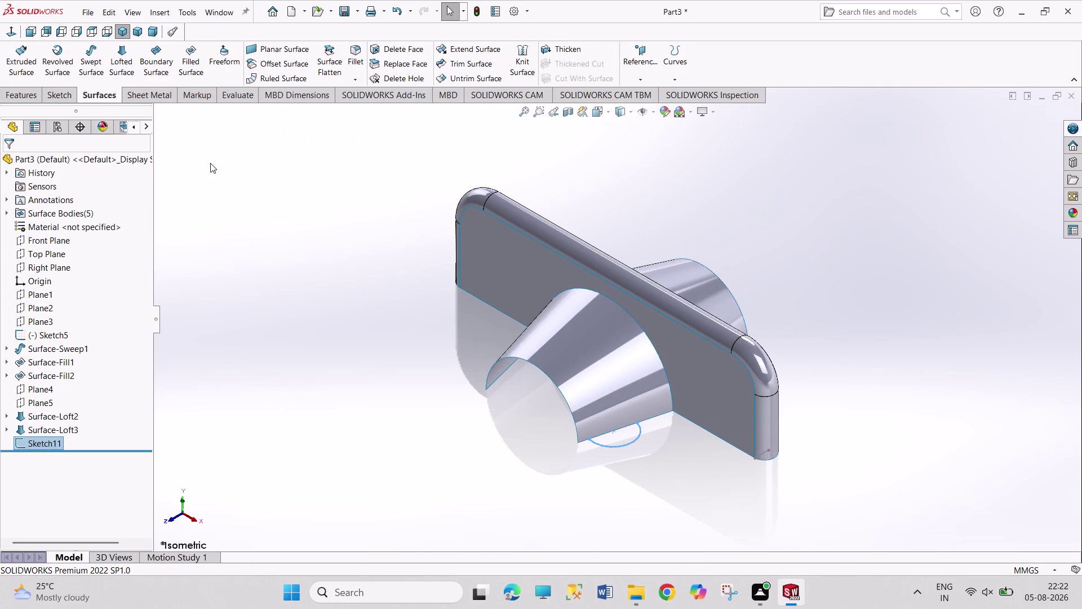
click(211, 163)
key(ctrl+z)
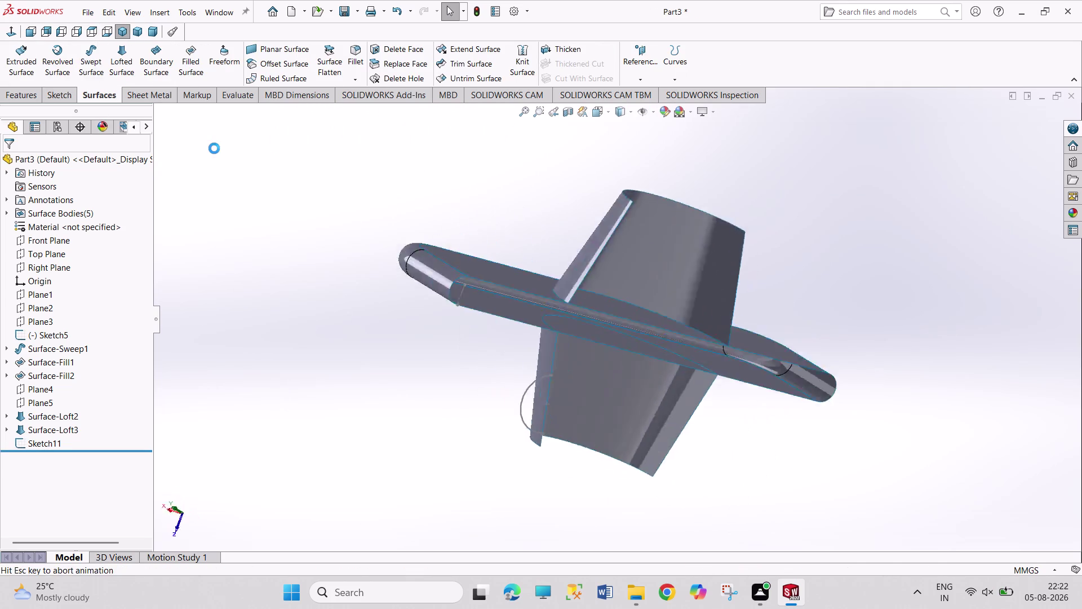
key(ctrl+z)
key(ctrl+z)
key(ctrl+z)
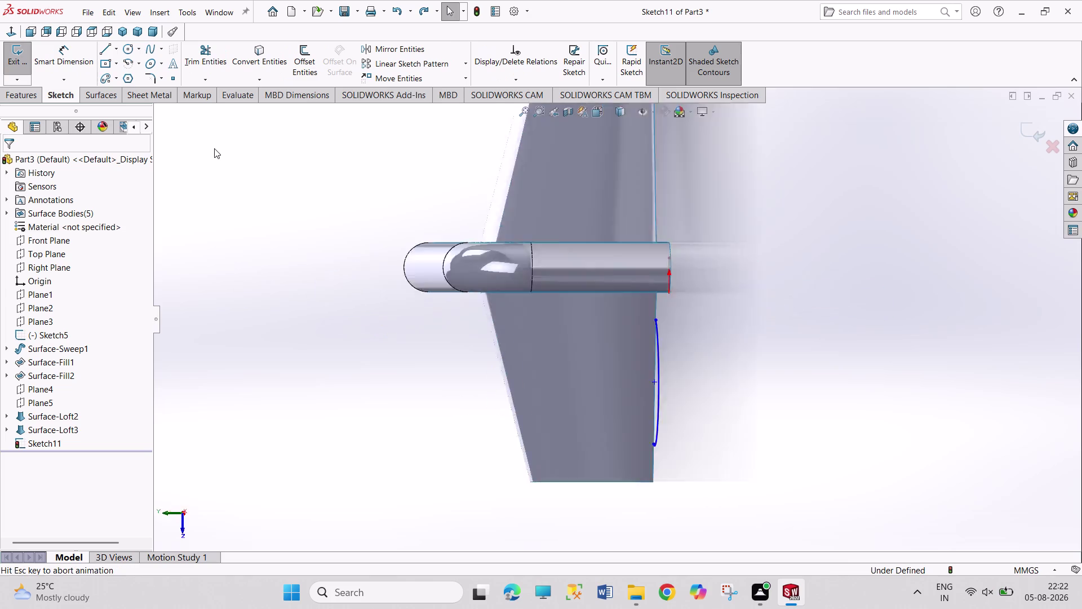
key(ctrl+z)
key(ctrl+z)
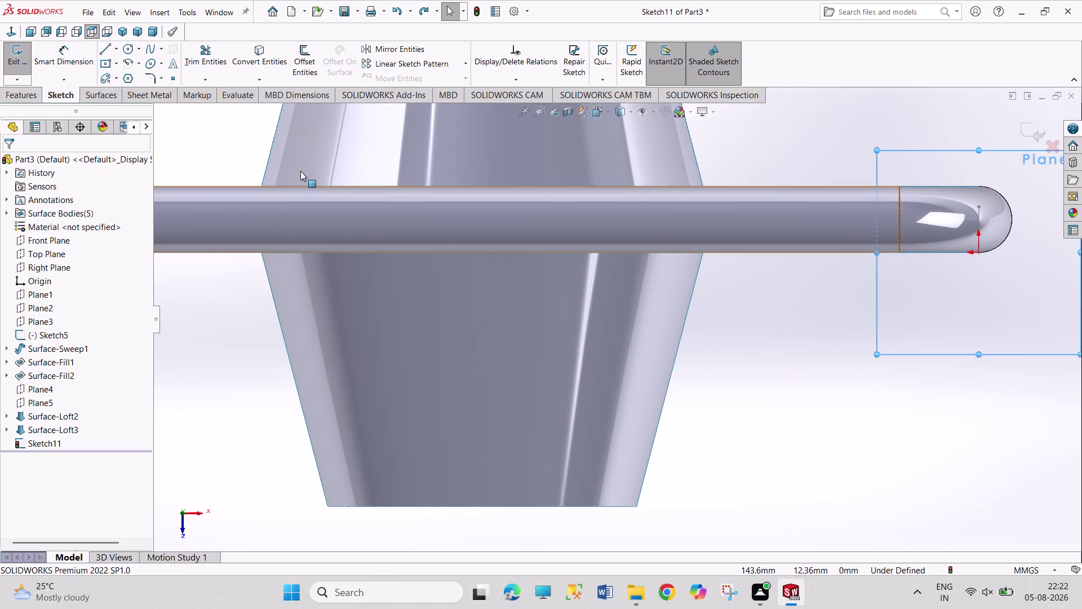
Draw a centrepoint half-arc centred on the slanted right edge, then pick its centre.
click(125, 62)
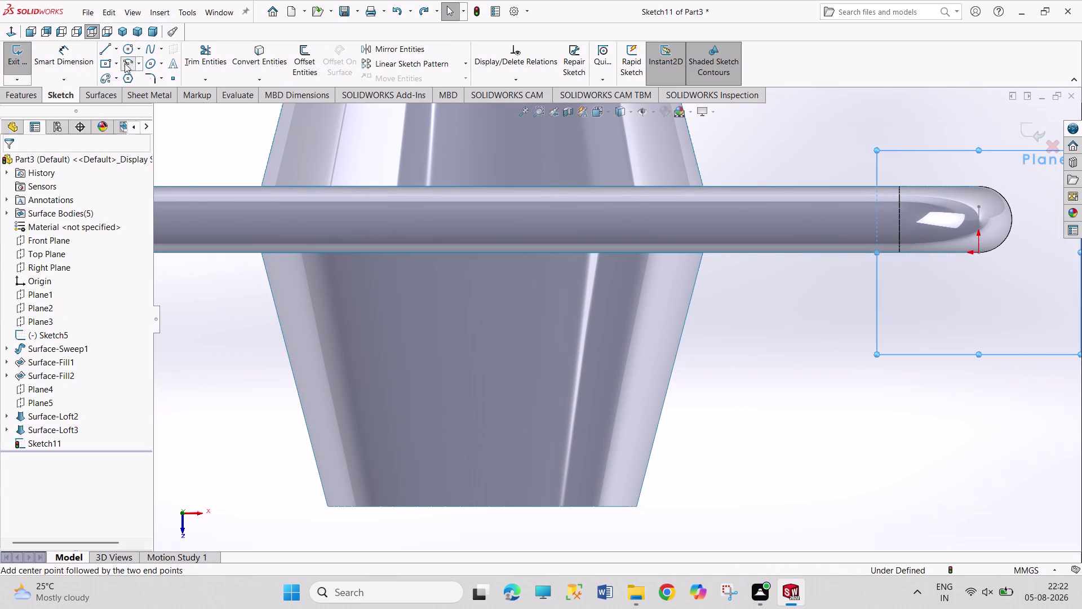
click(670, 378)
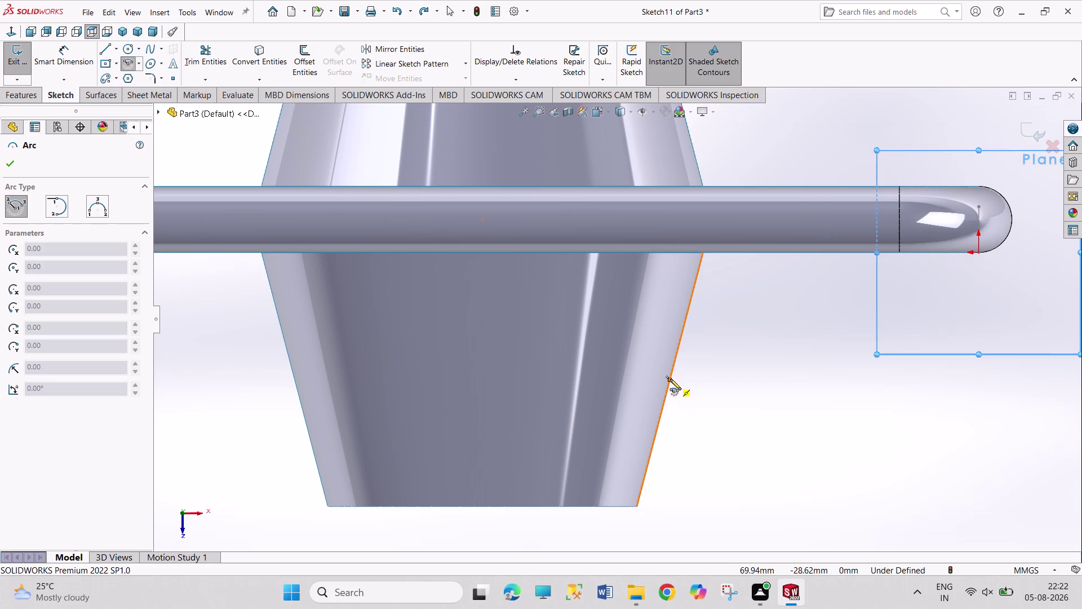
click(688, 309)
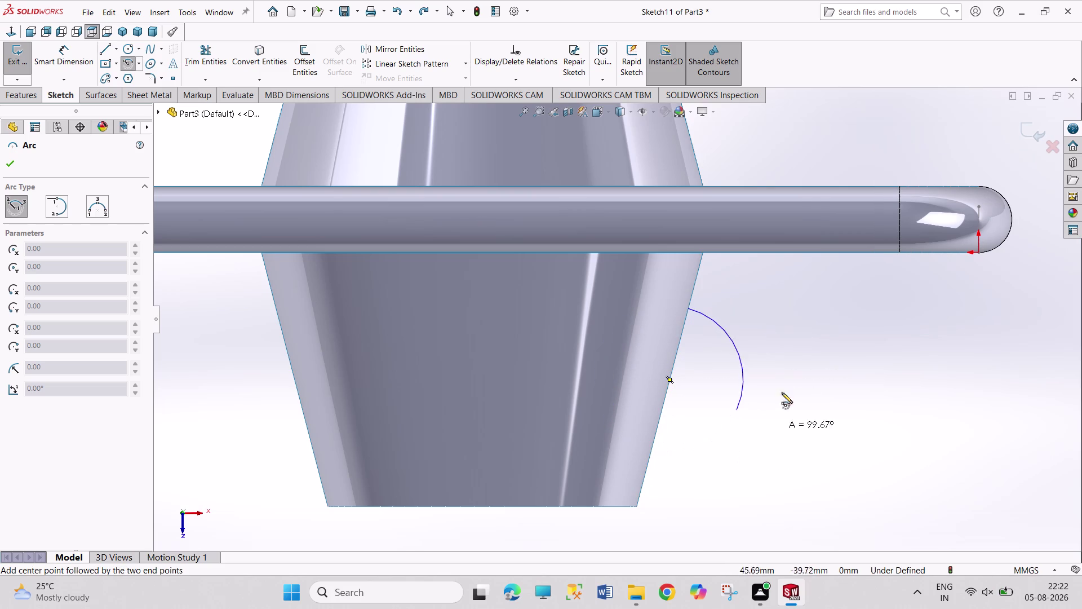
click(651, 452)
right_drag(725, 434, 738, 281)
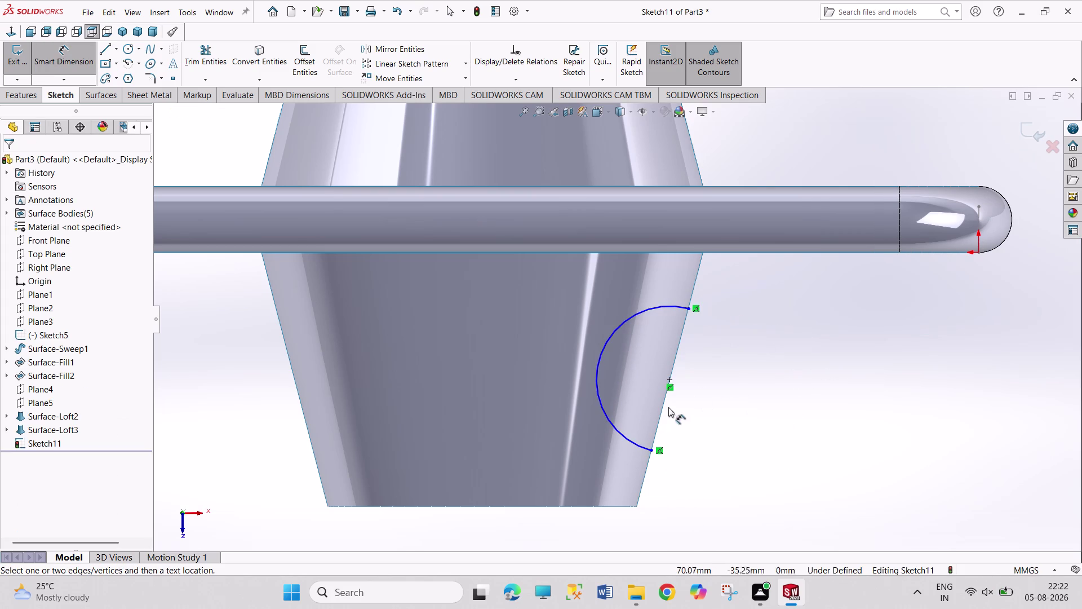
click(667, 379)
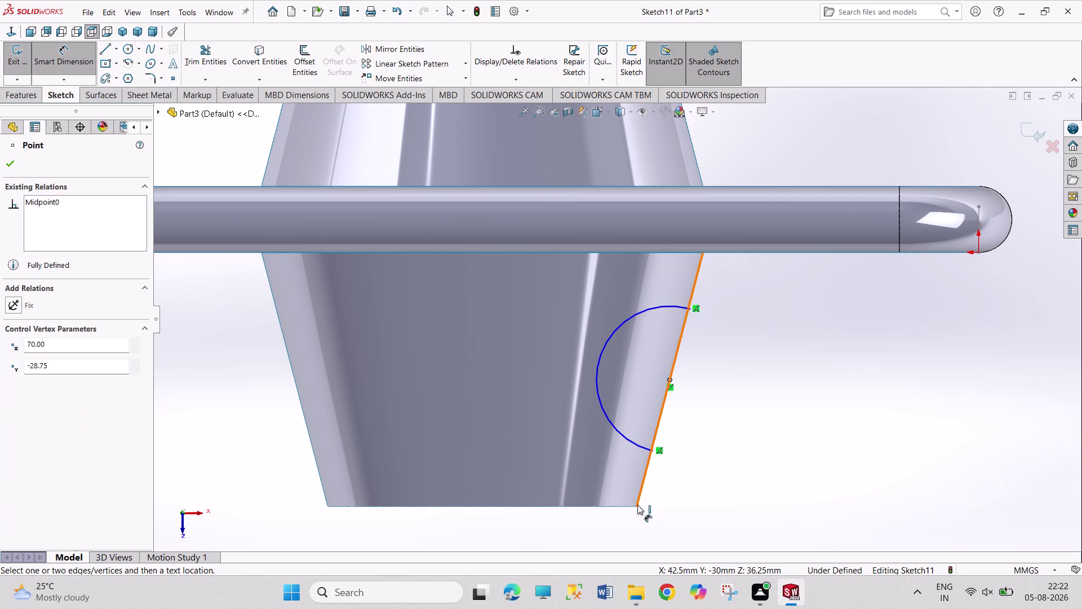
Try a centre-to-corner dimension, decline the over-defining prompt, and resume dimensioning.
click(635, 507)
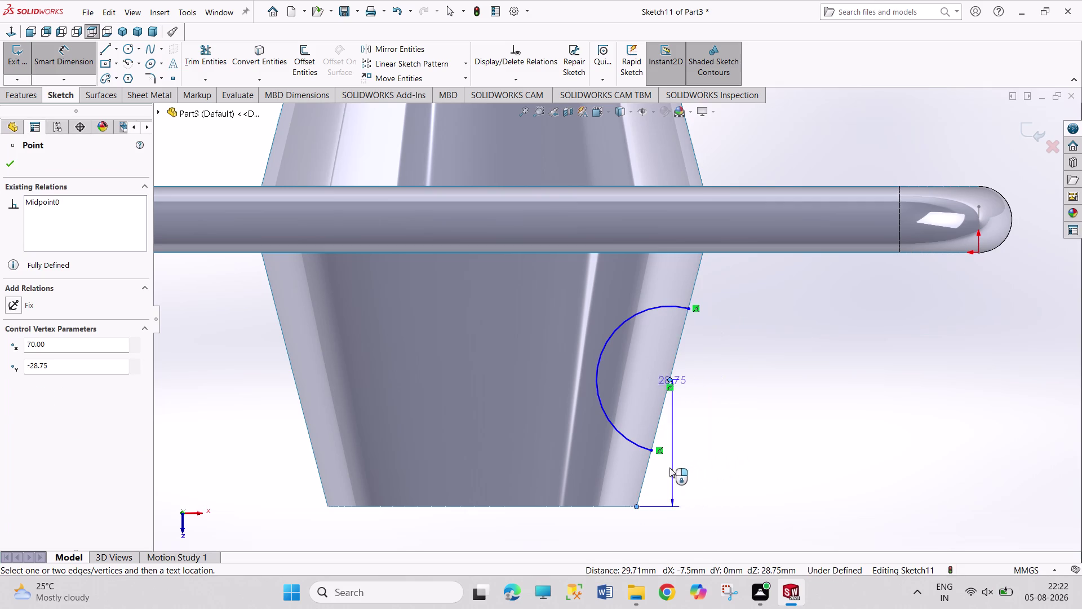
click(643, 461)
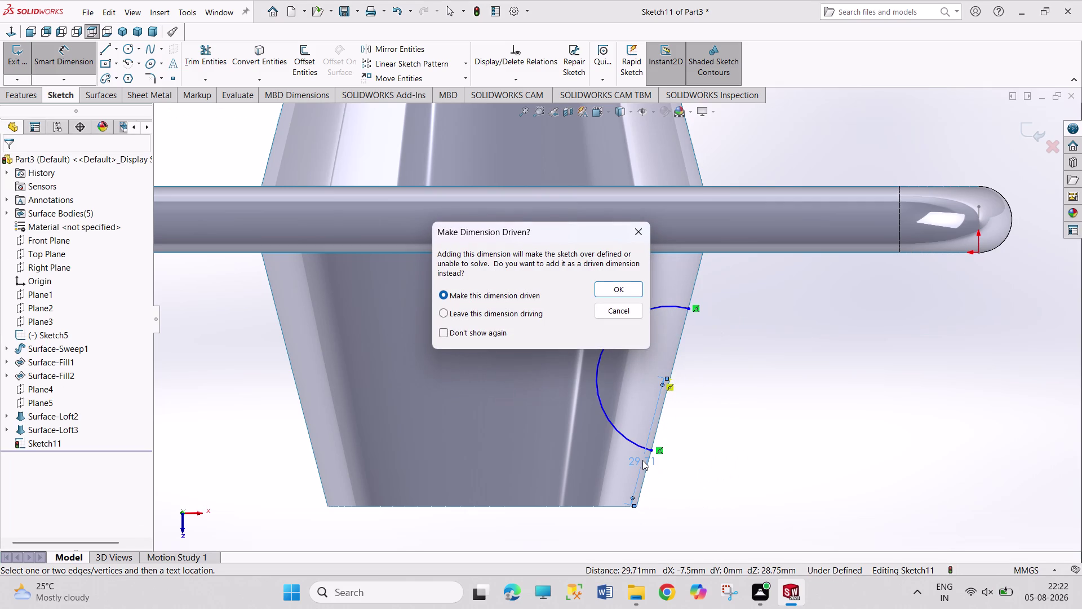
click(640, 238)
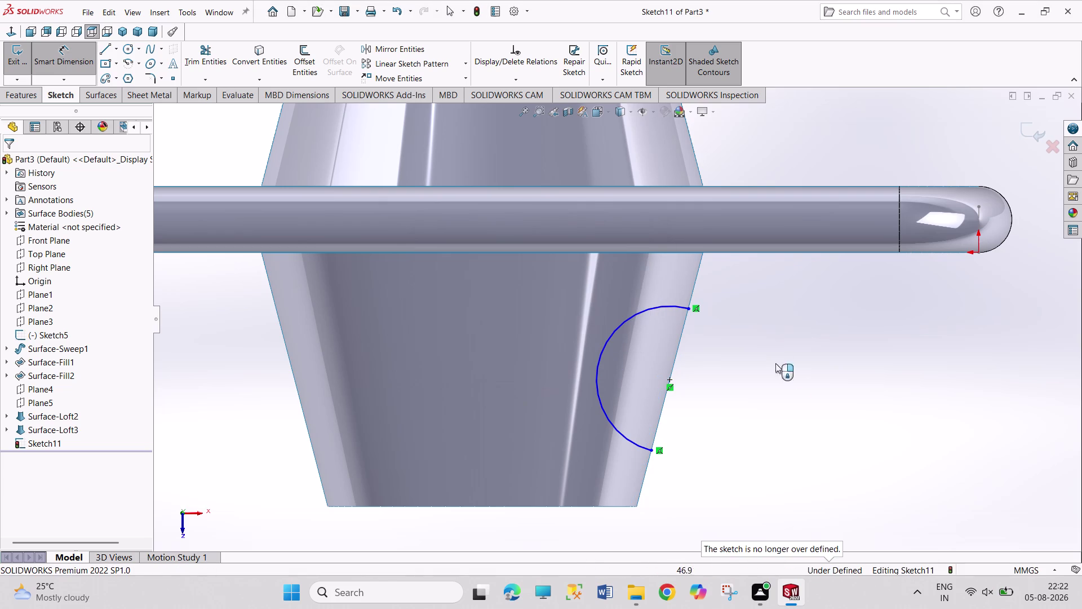
right_click(788, 378)
click(805, 415)
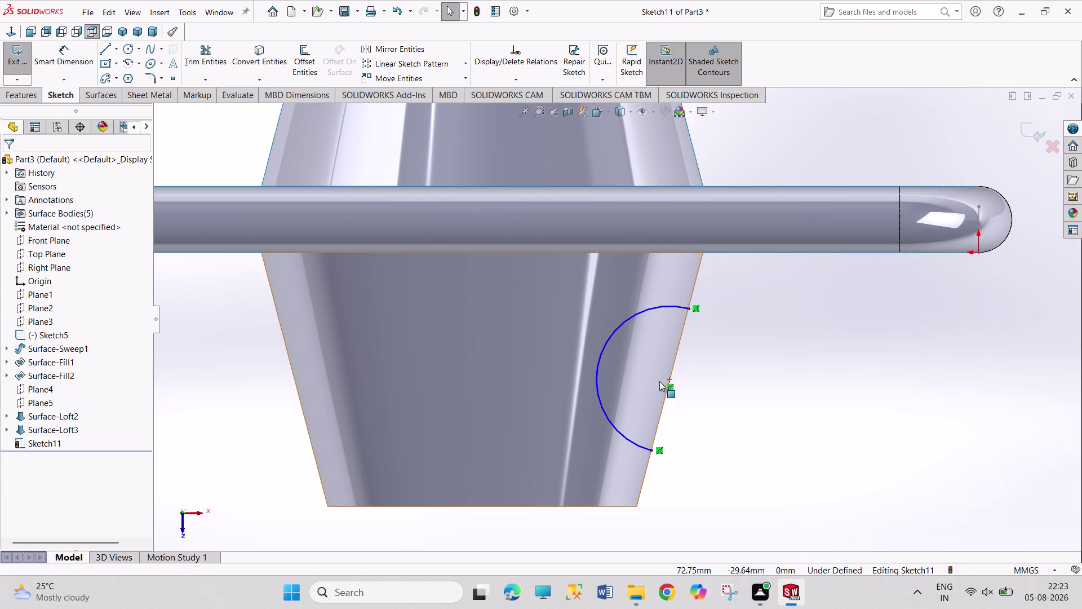
right_click(672, 388)
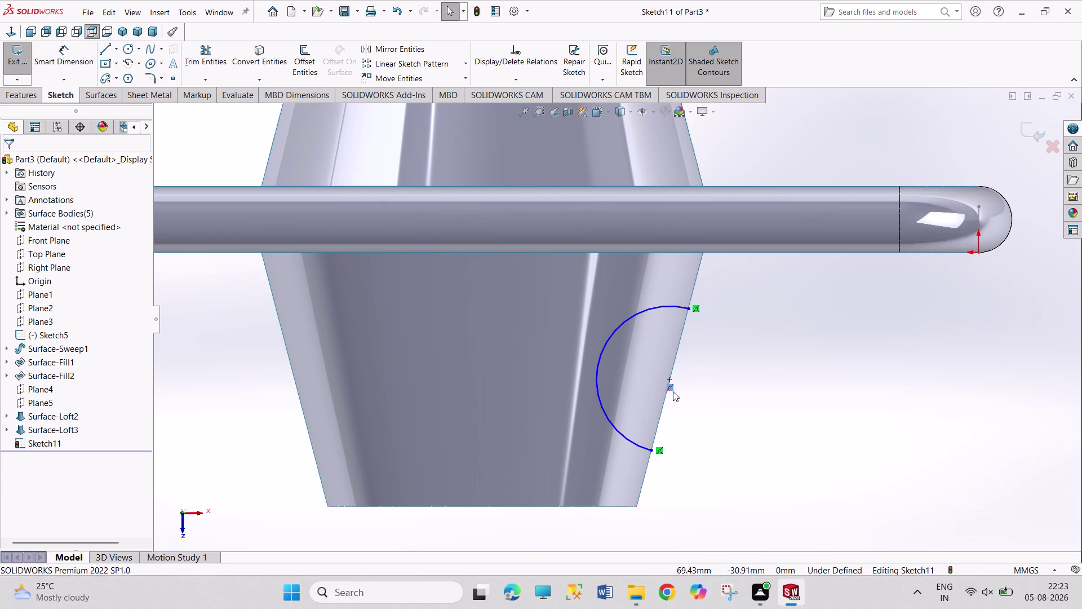
click(712, 541)
right_drag(734, 484, 739, 367)
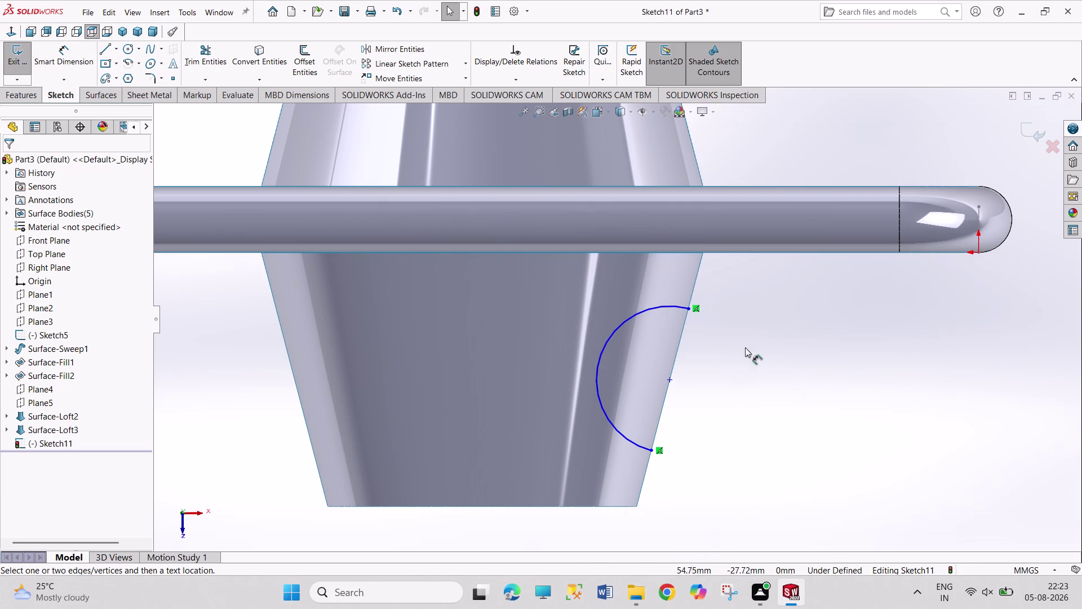
right_drag(739, 368, 755, 294)
Dimension the arc centre 22 mm along the edge from the bottom corner.
click(670, 382)
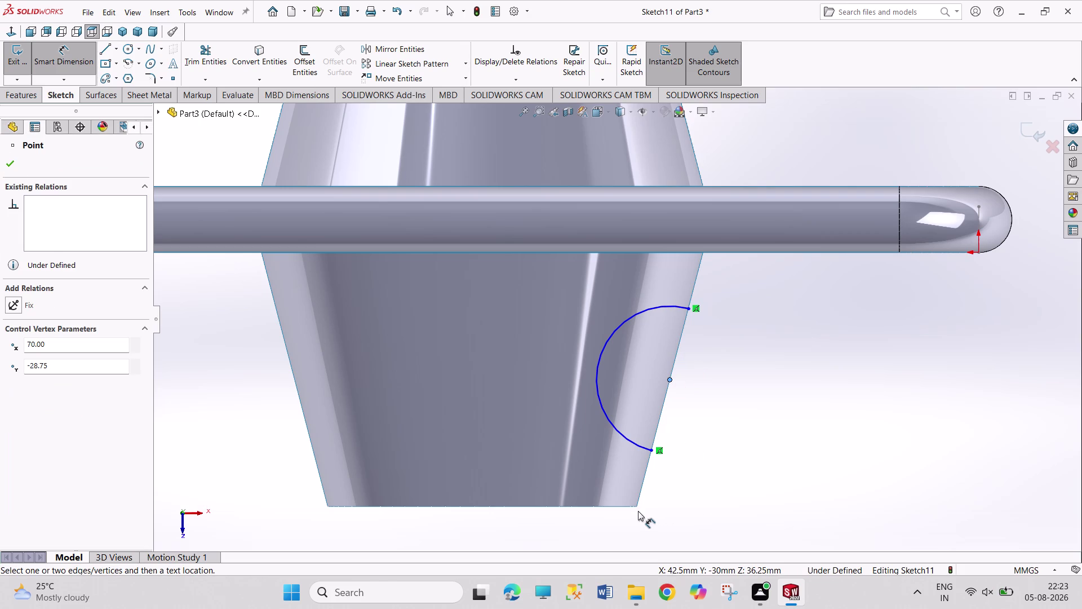
click(637, 506)
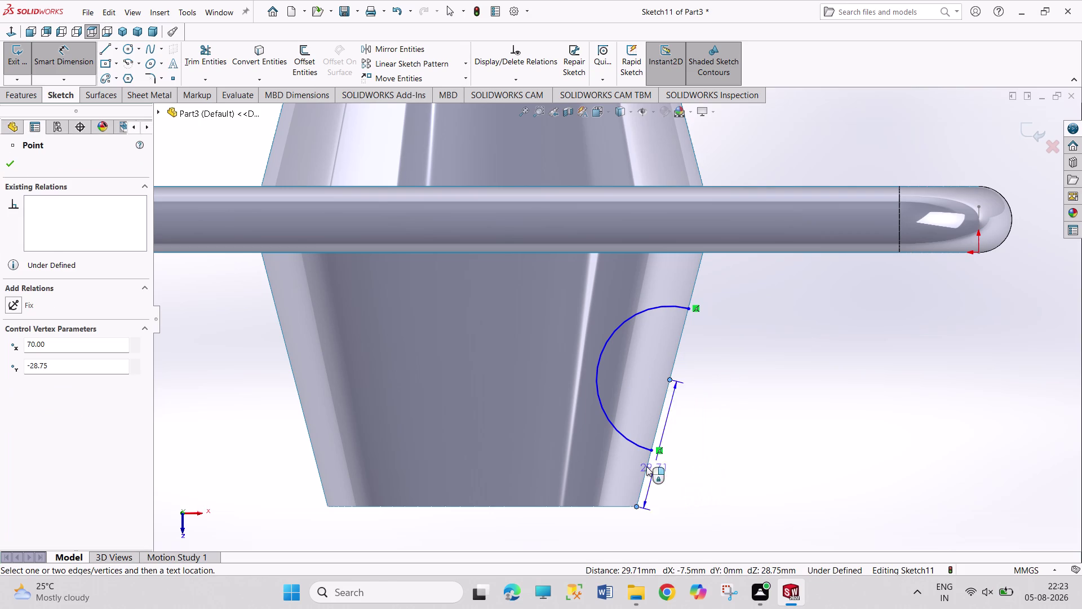
click(643, 465)
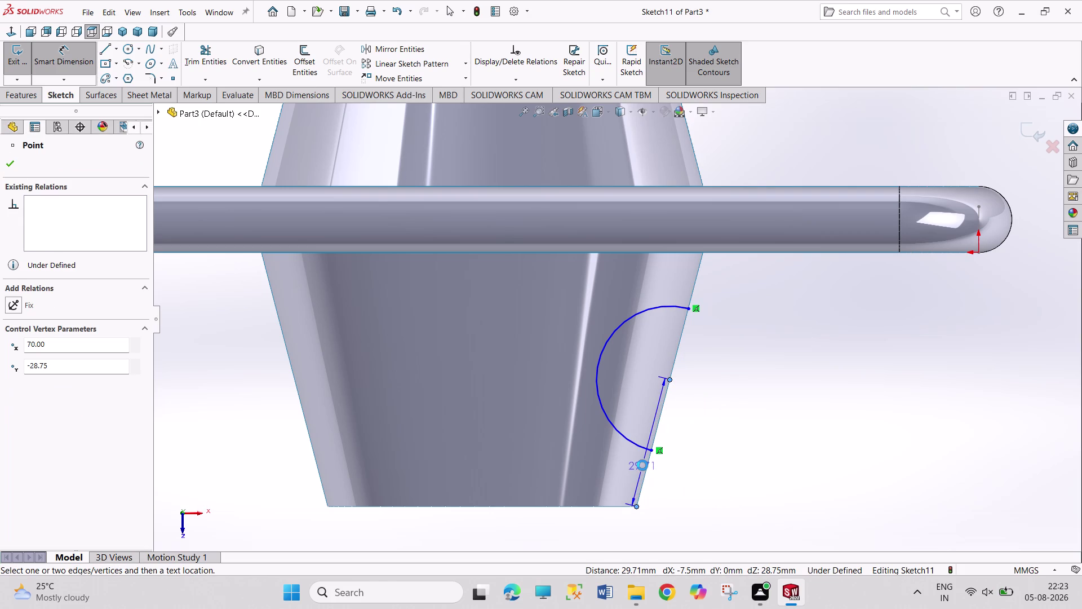
text(22)
key(Return)
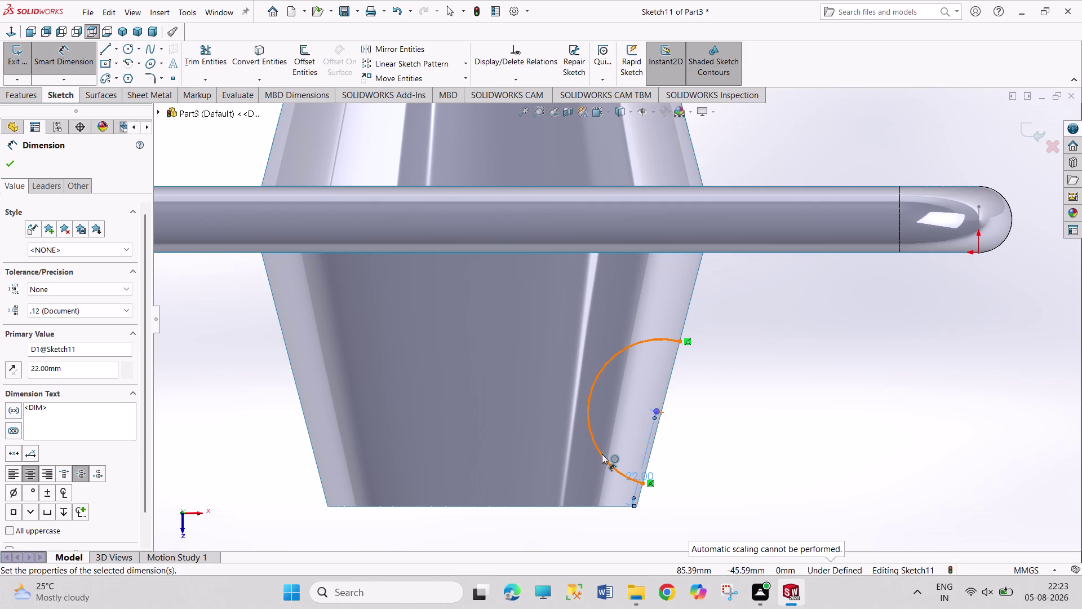
Give the half-arc a 15 mm radius dimension.
click(602, 454)
click(543, 444)
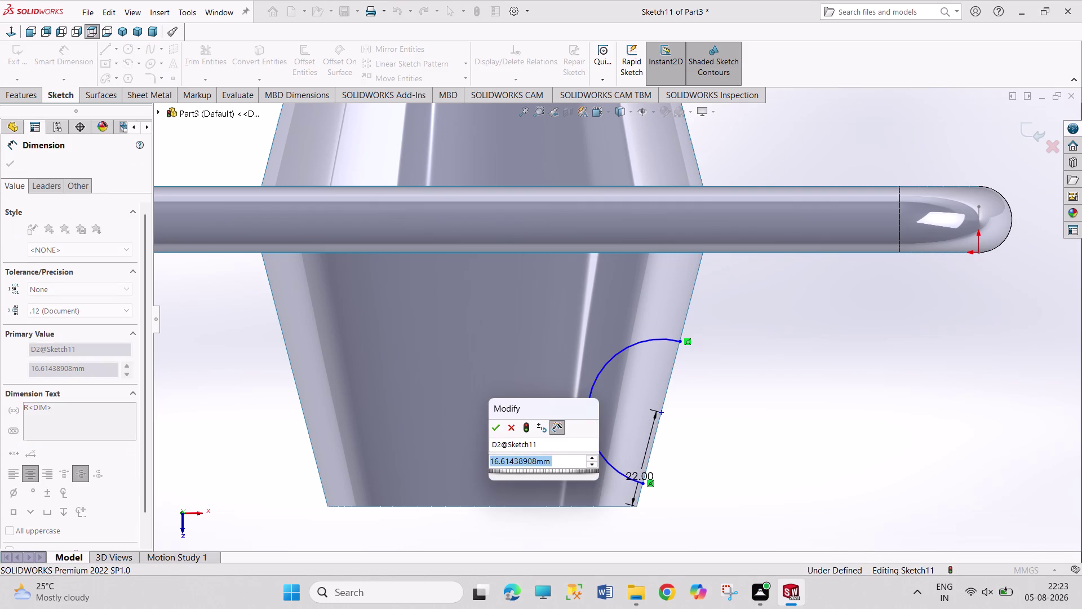
text(15)
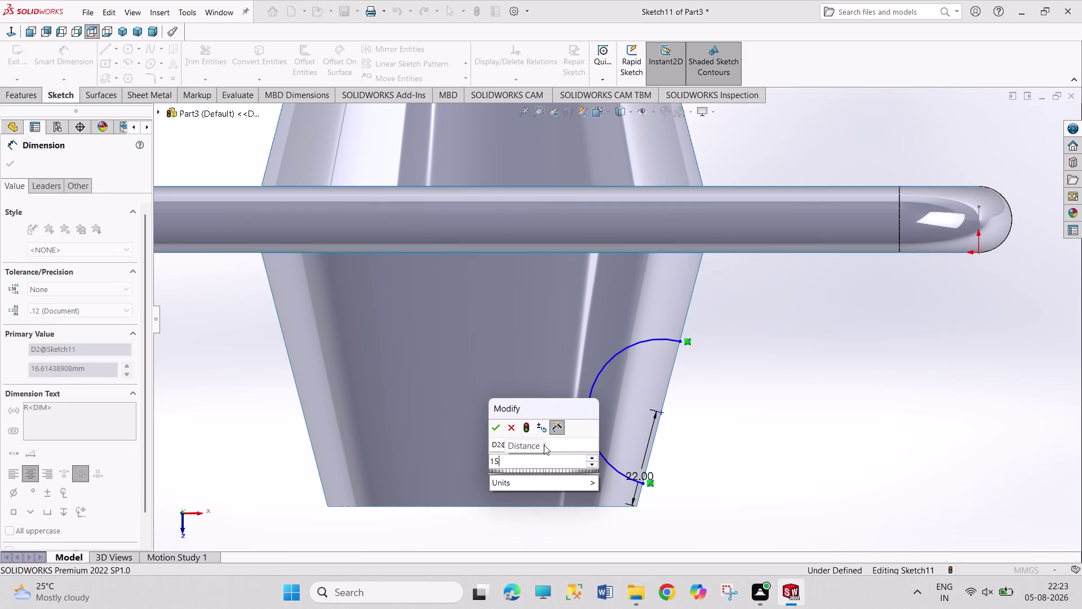
key(Return)
right_click(835, 379)
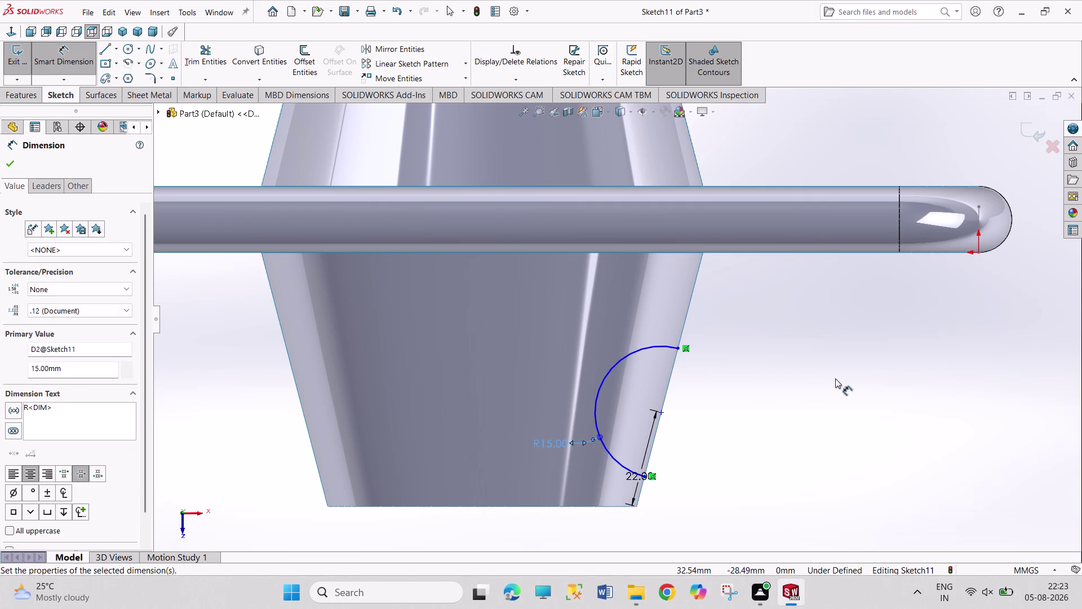
click(859, 418)
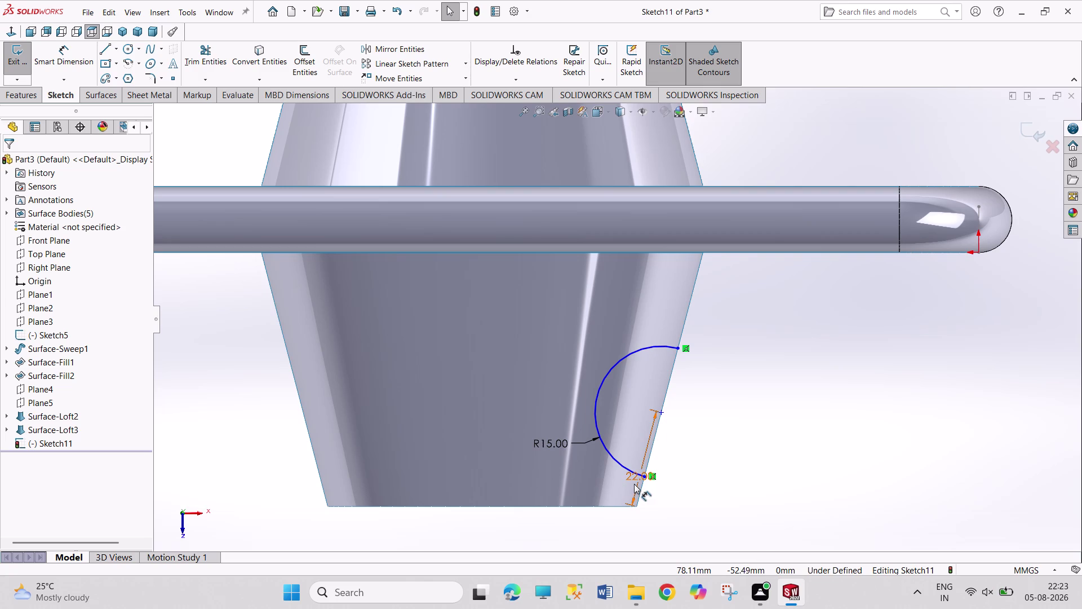
Move the 22 mm dimension clear of the arc and drag the arc to test its freedom.
drag(634, 484, 740, 488)
click(801, 491)
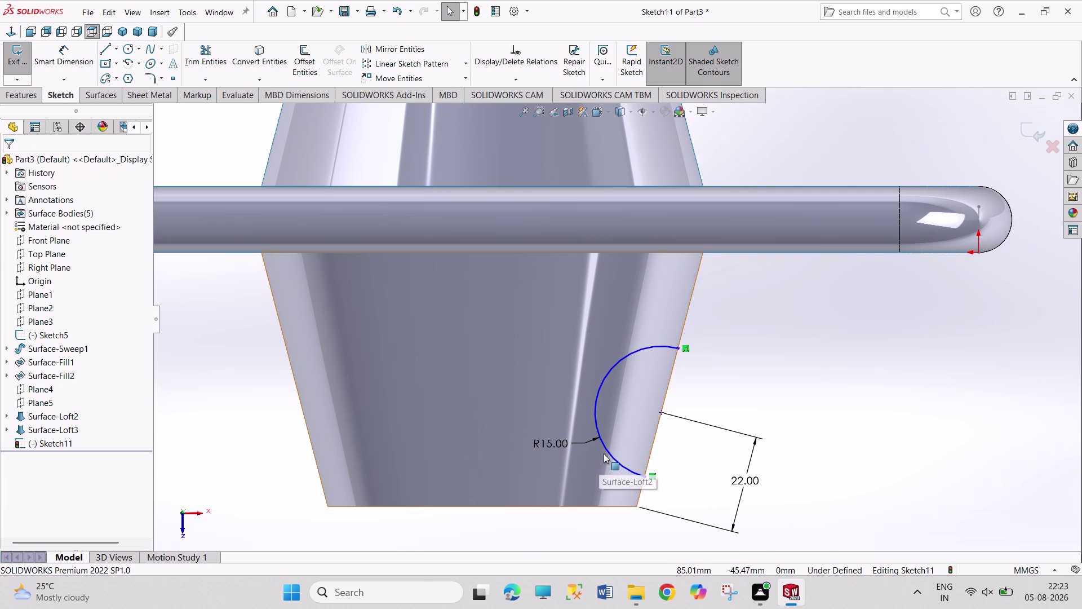
drag(605, 452, 571, 461)
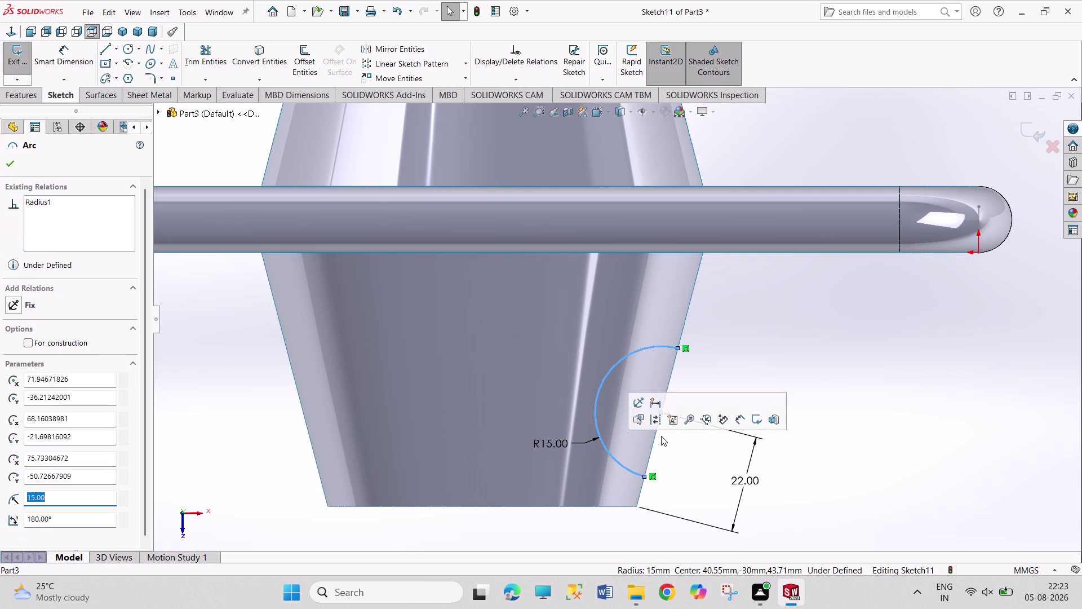
click(679, 453)
drag(662, 414, 655, 427)
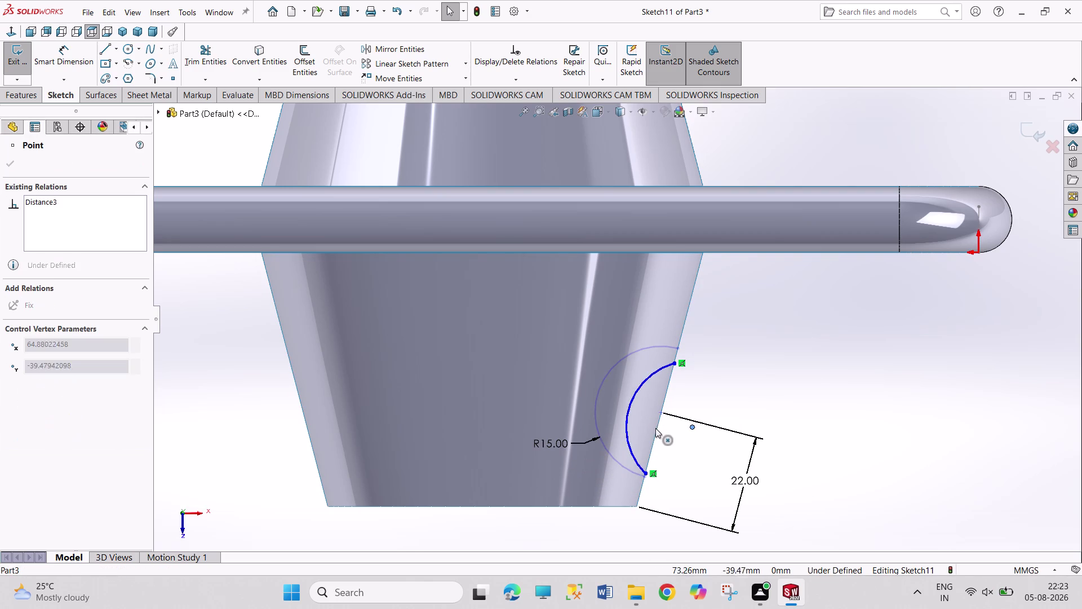
drag(655, 427, 631, 406)
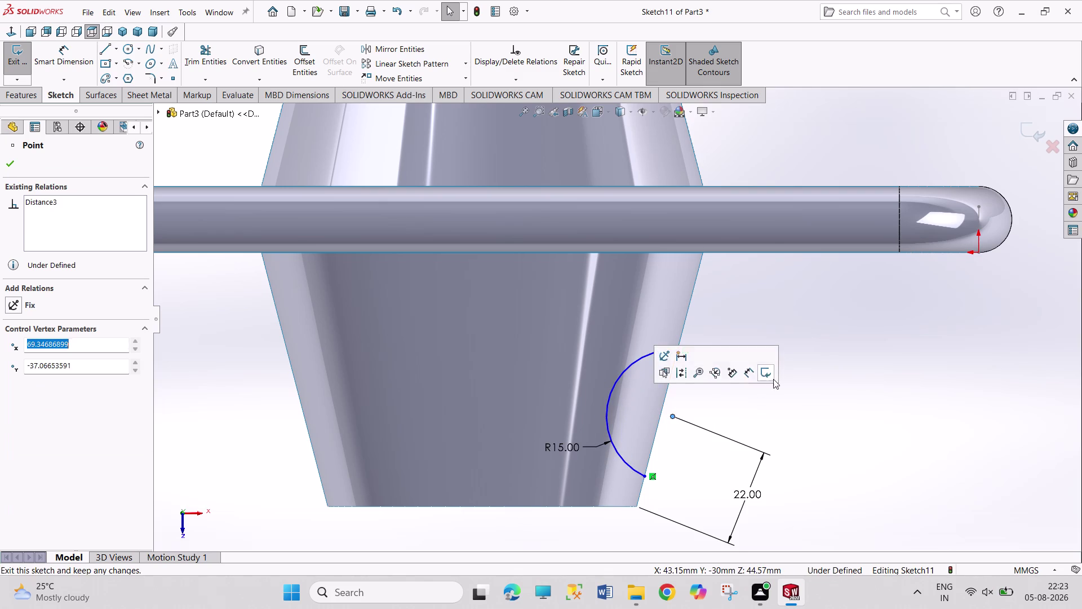
click(834, 409)
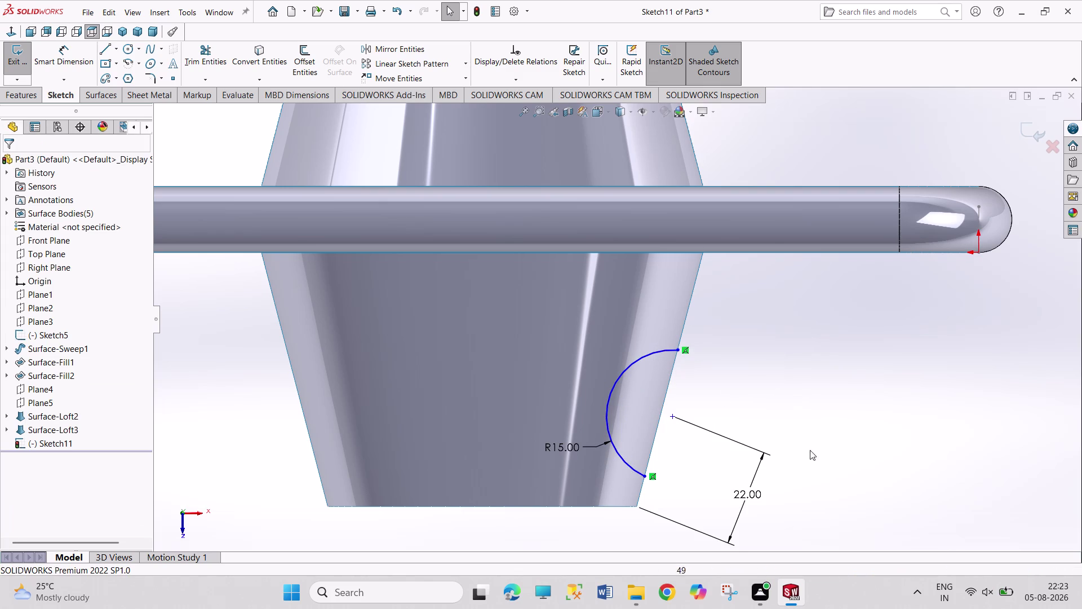
Select the 22 mm dimension, attempt to delete it, and cancel.
right_click(750, 504)
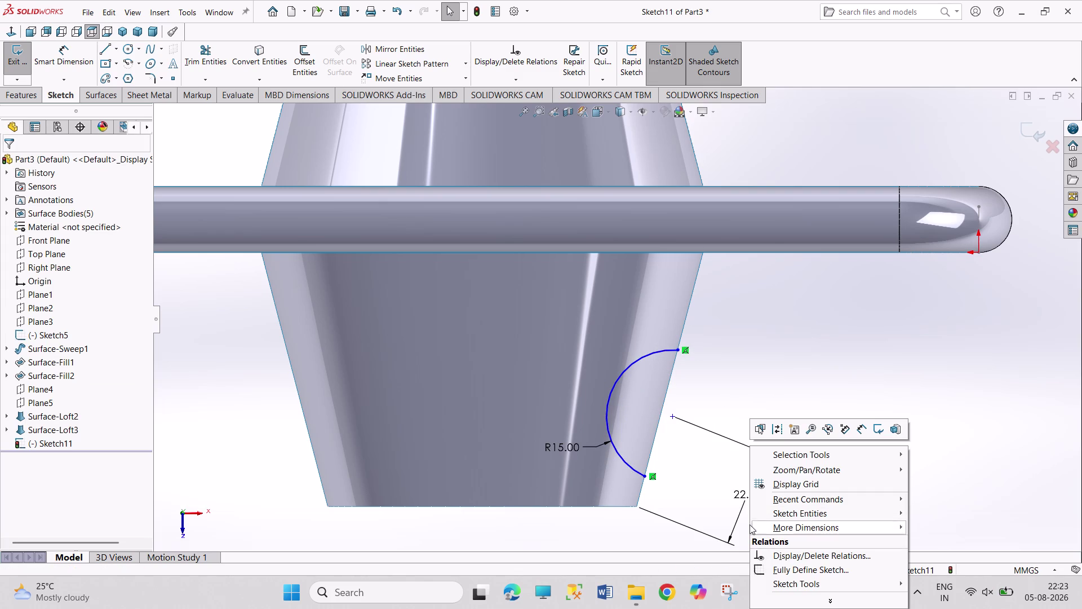
click(702, 453)
click(744, 490)
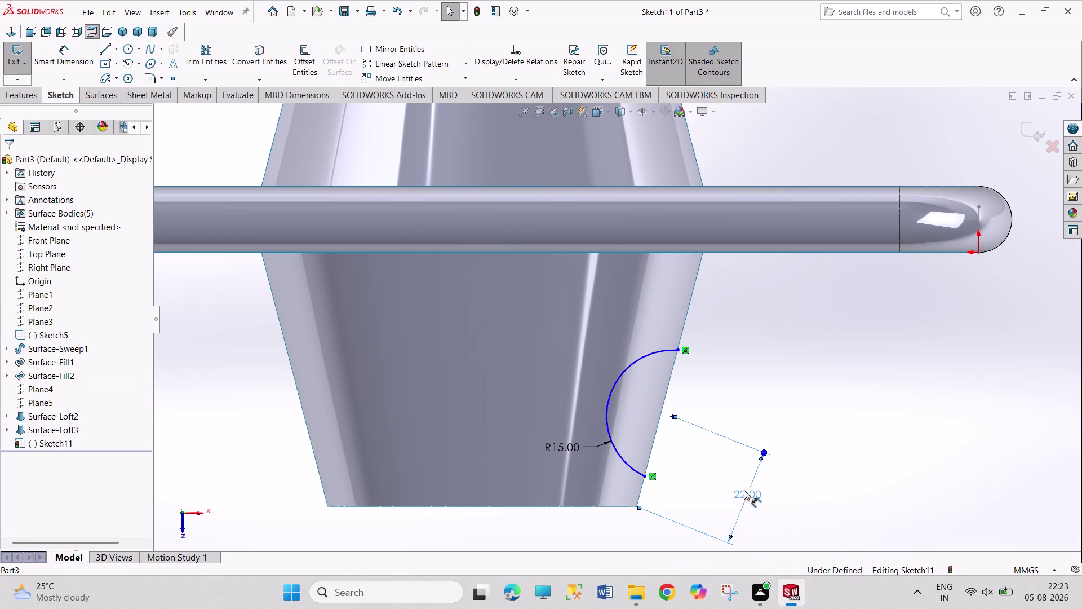
key(Delete)
key(Delete)
key(Delete)
key(Escape)
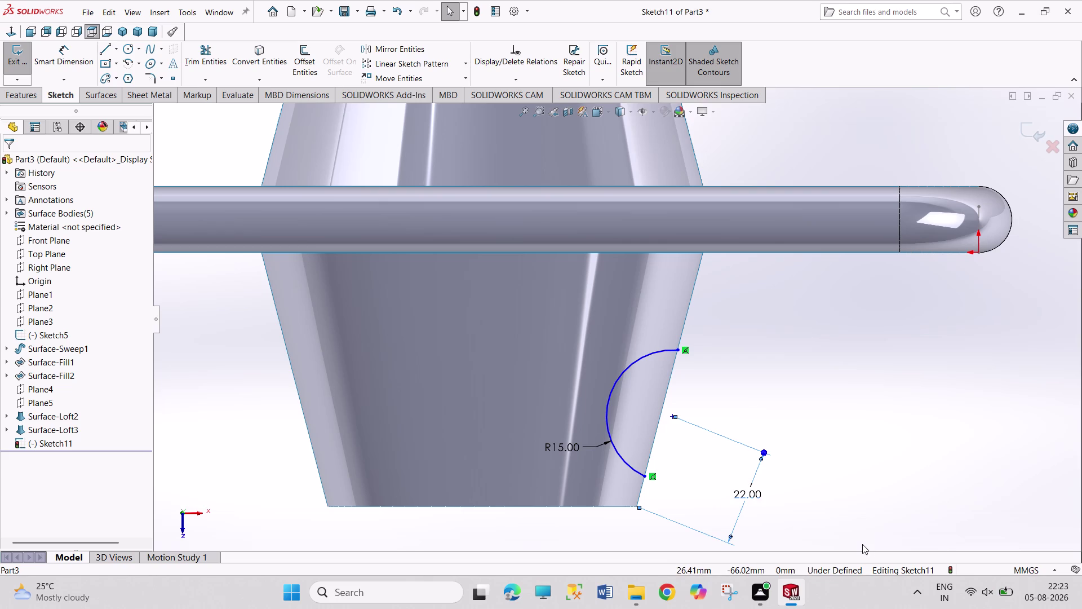
key(Escape)
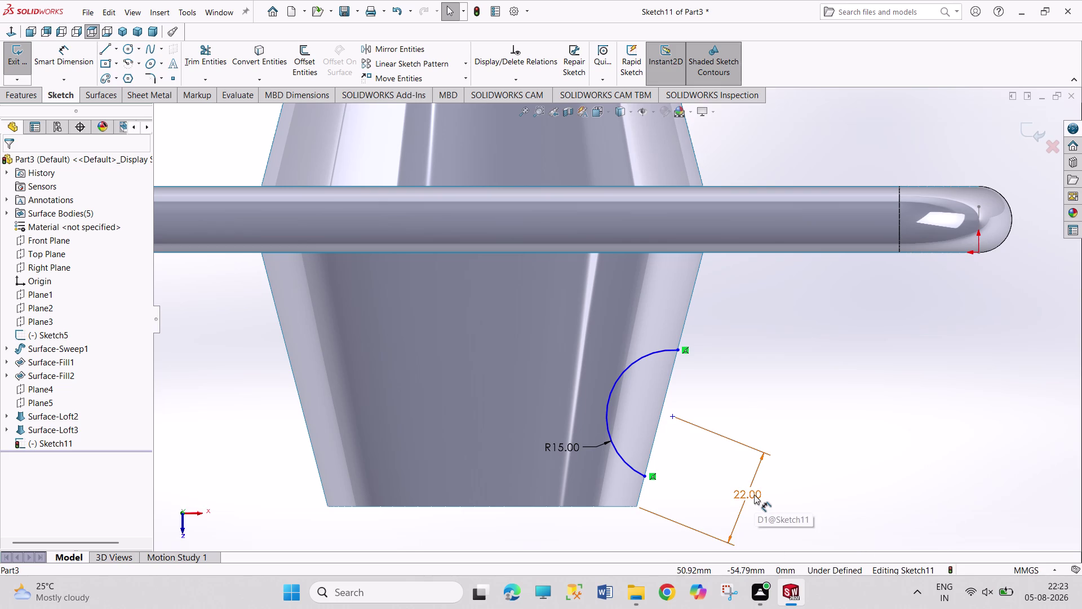
Reselect the 22 mm dimension and begin editing its value.
click(754, 494)
key(Delete)
key(Escape)
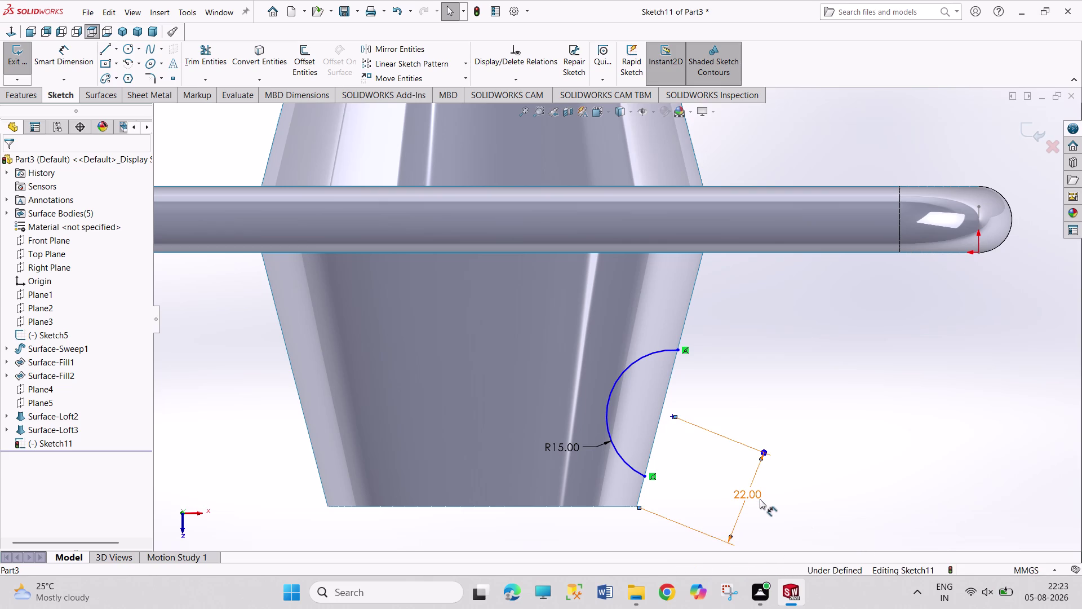
key(Escape)
key(Escape)
key(Escape)
click(755, 499)
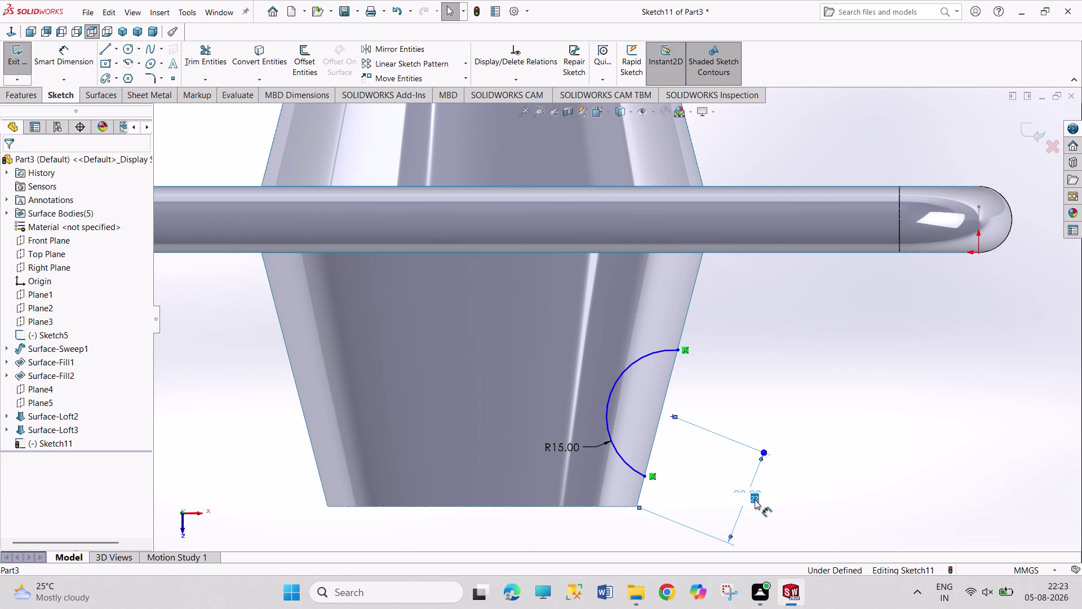
key(super+F1)
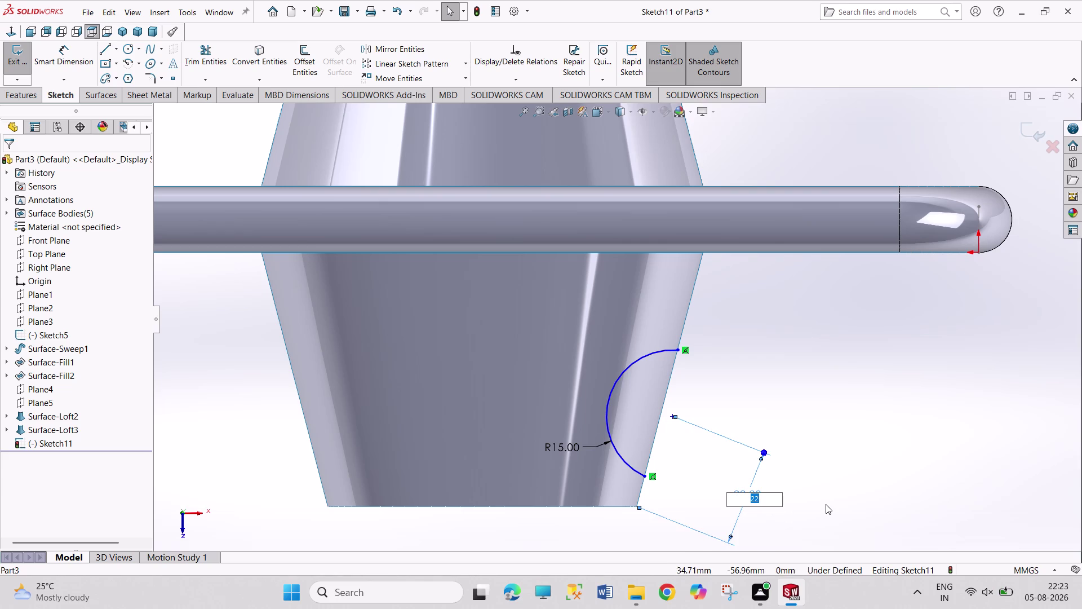